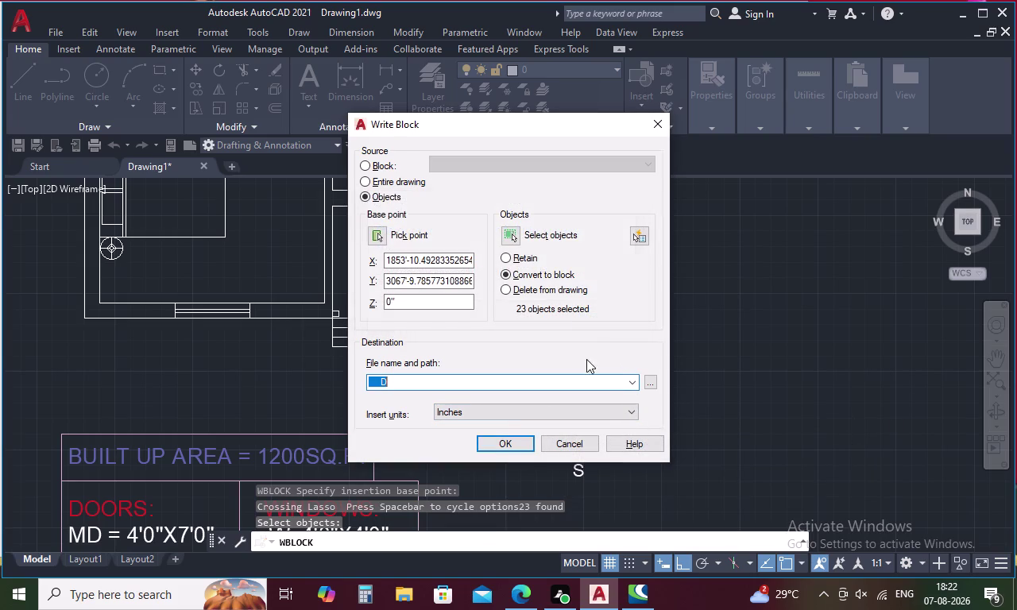
Open the Quick Select filter and close it without applying a selection.
click(523, 431)
click(572, 309)
click(645, 236)
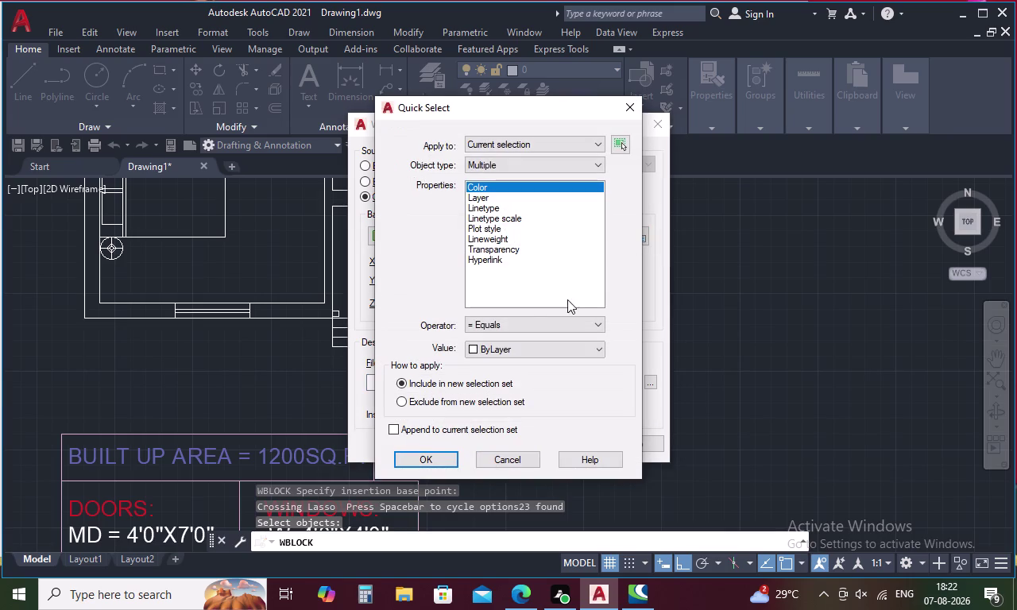
click(418, 465)
Dismiss the missing file name warning and cancel the Write Block export.
click(508, 435)
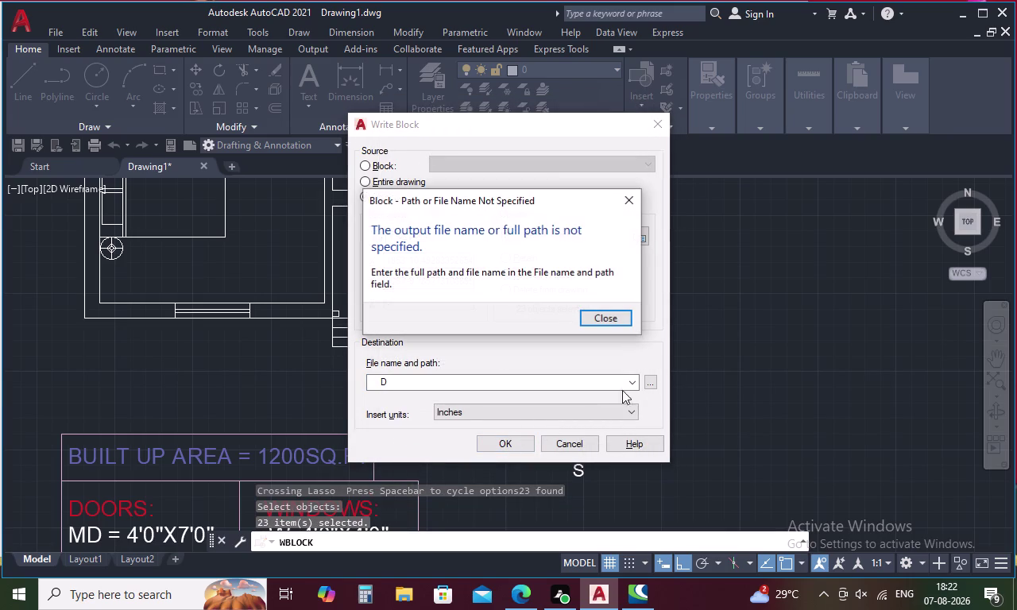
click(630, 200)
click(657, 118)
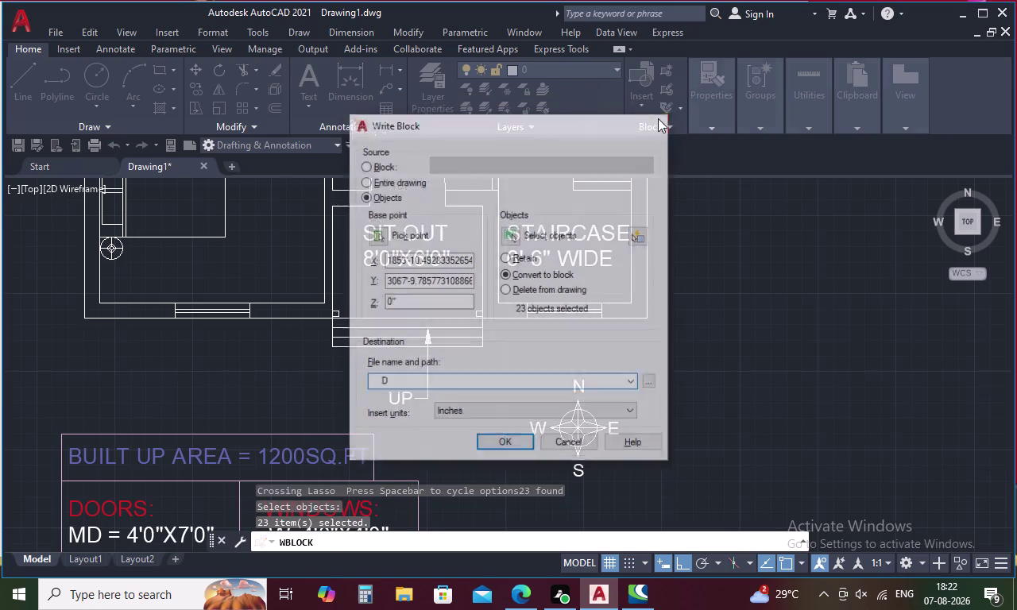
scroll(down, 3)
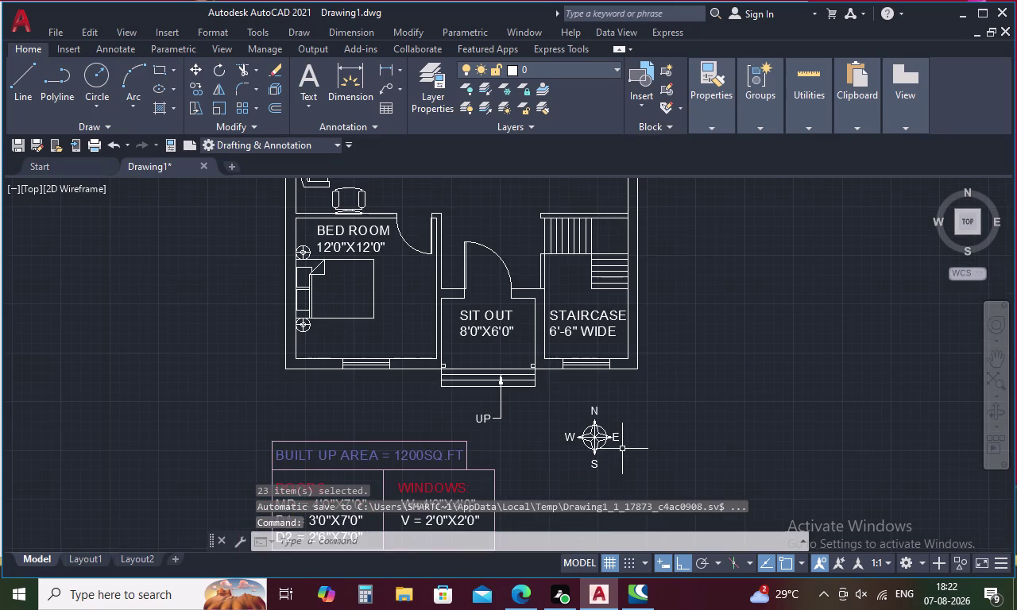
drag(626, 441, 647, 455)
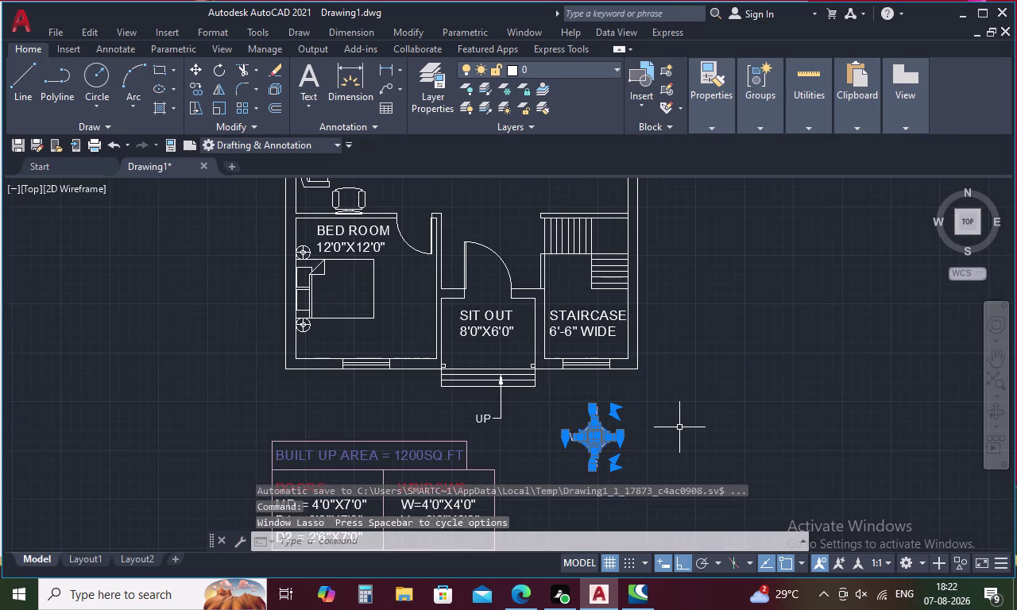
key(Escape)
scroll(down, 3)
middle_drag(701, 417, 626, 414)
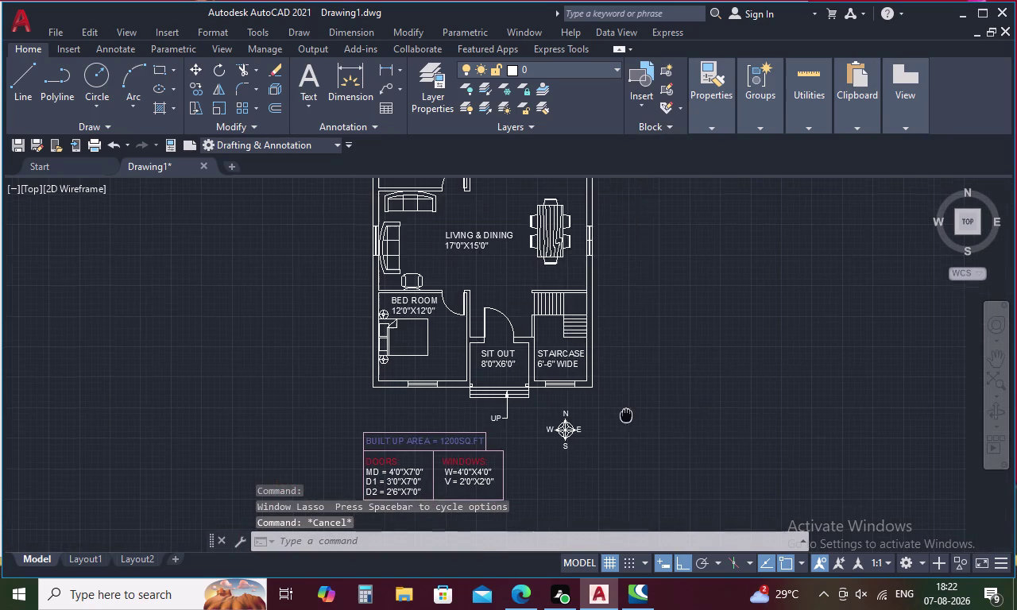
middle_drag(626, 413, 506, 434)
scroll(down, 3)
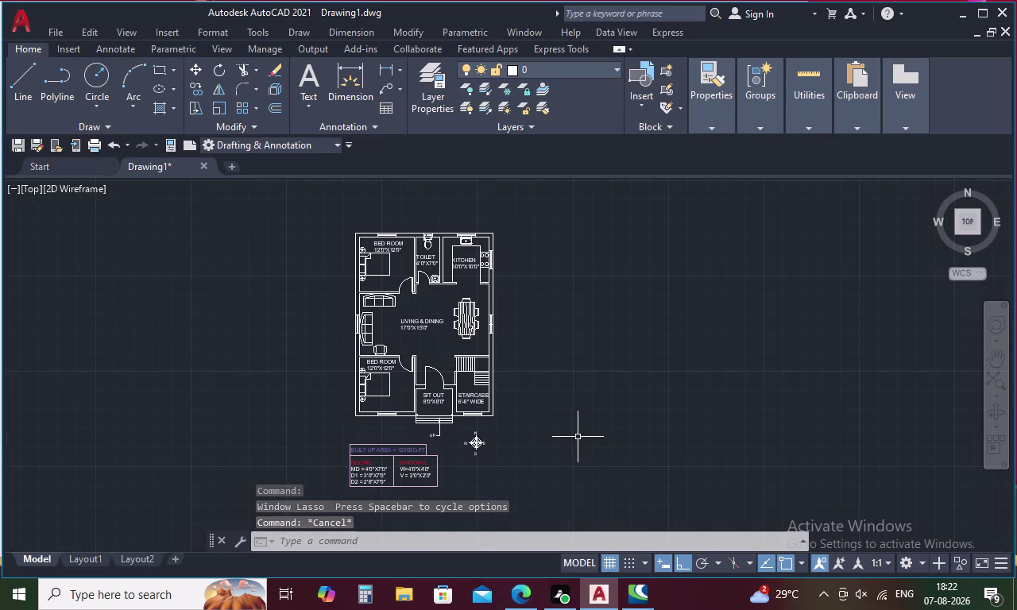
middle_drag(585, 431, 532, 432)
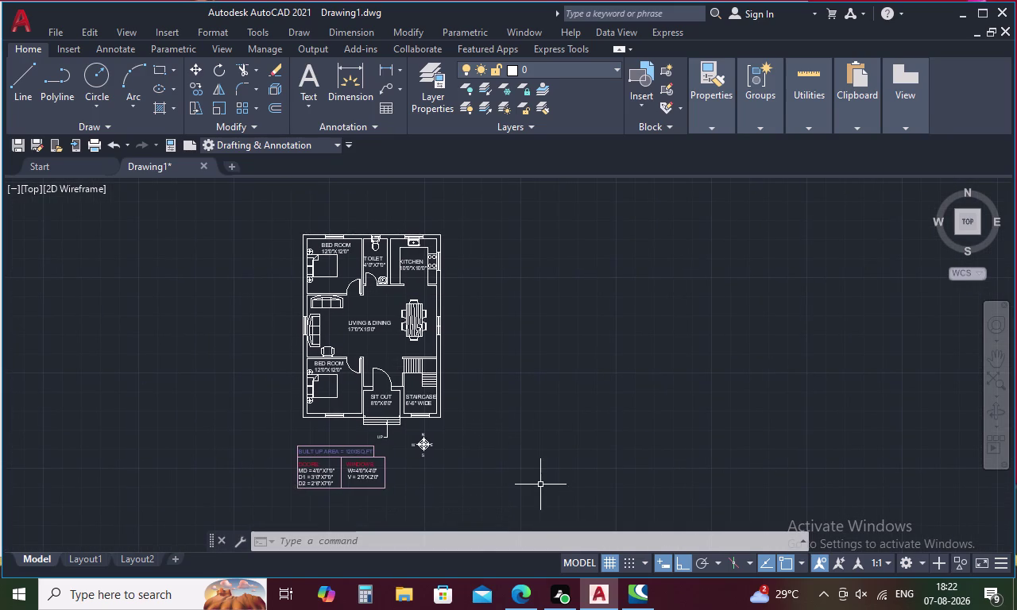
middle_drag(486, 456, 582, 520)
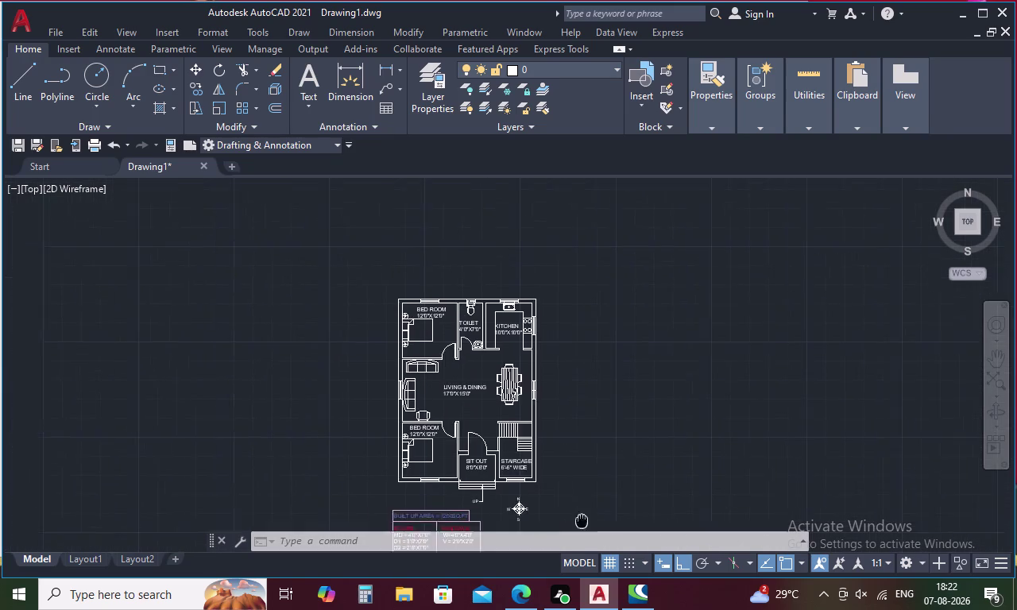
middle_drag(582, 519, 606, 487)
middle_drag(569, 424, 561, 422)
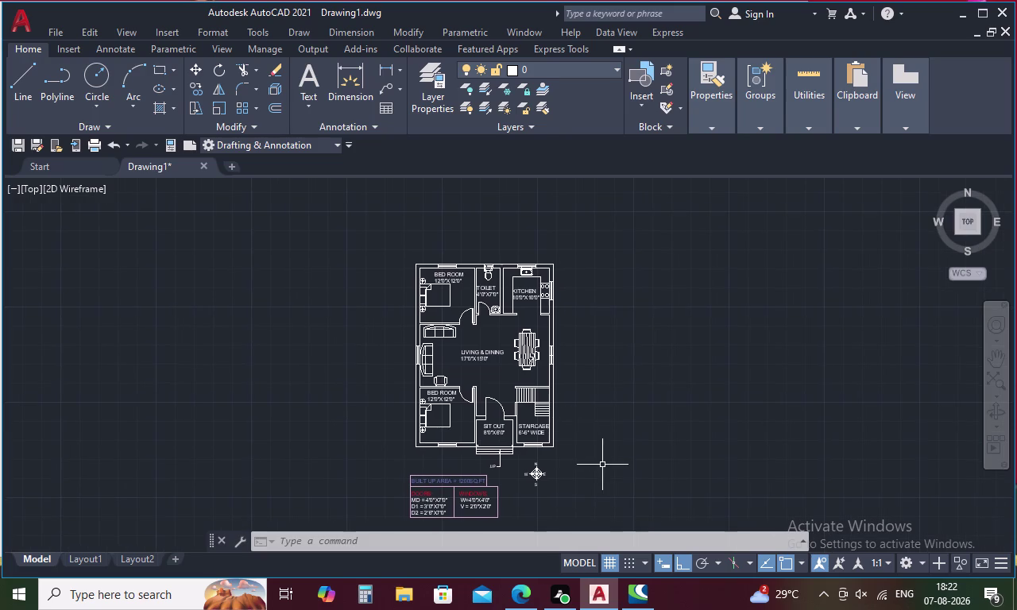
middle_drag(602, 467, 545, 398)
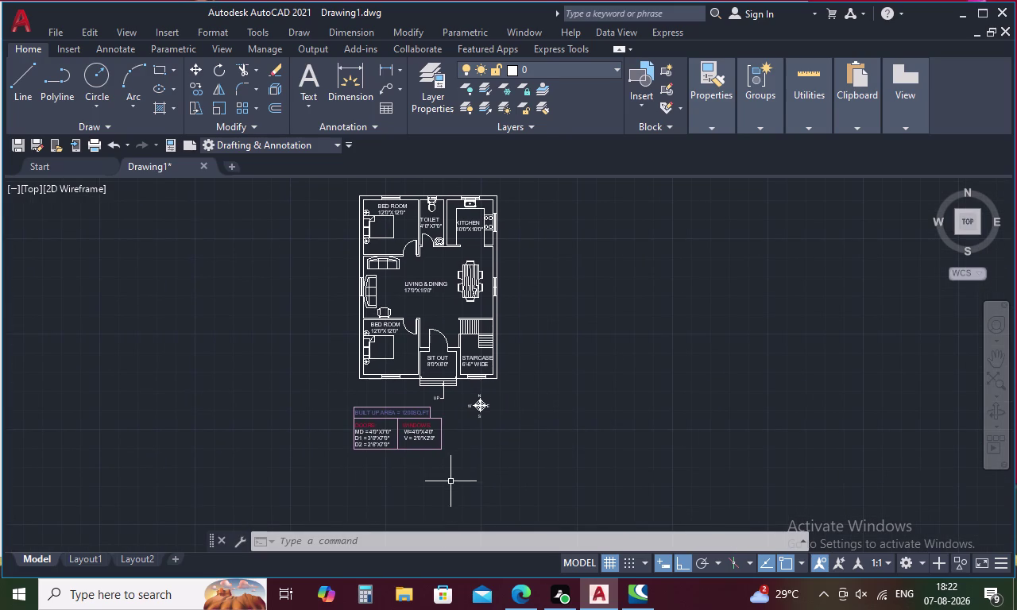
scroll(up, 3)
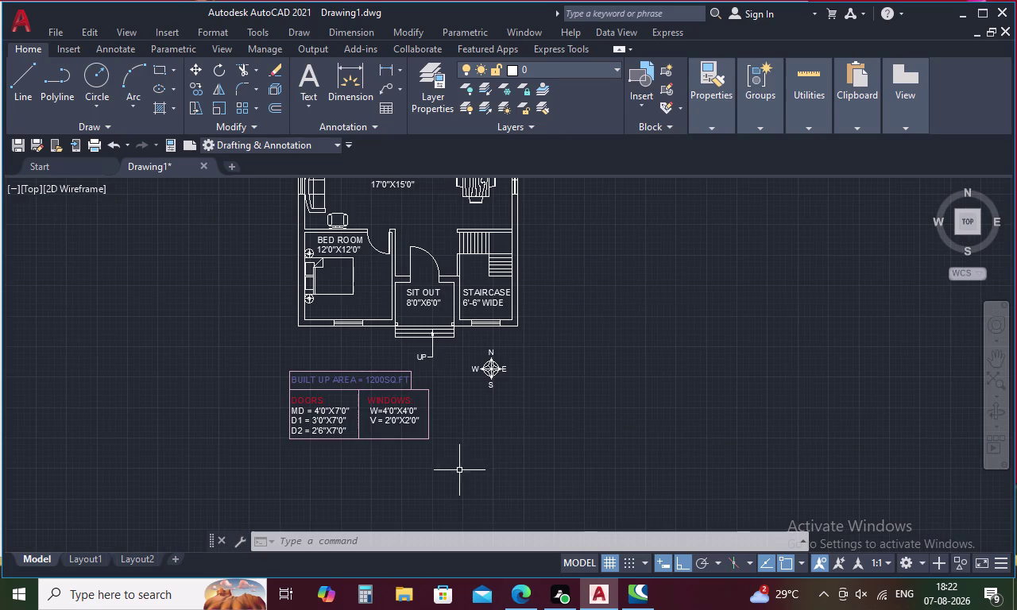
key(x)
text(L)
key(space)
text(V)
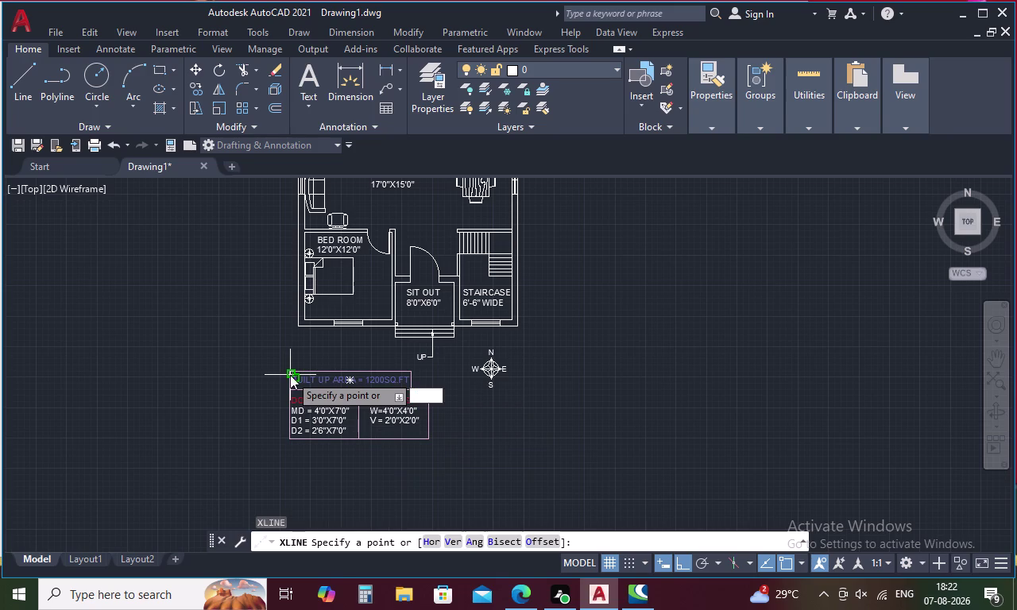
Place vertical construction lines through both ends of the front wall.
key(space)
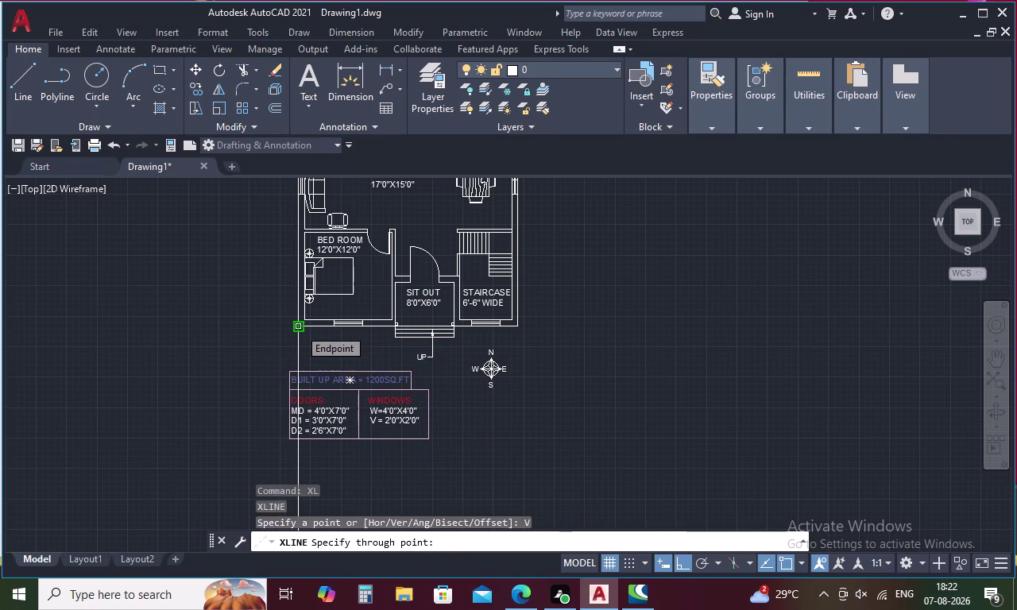
click(299, 328)
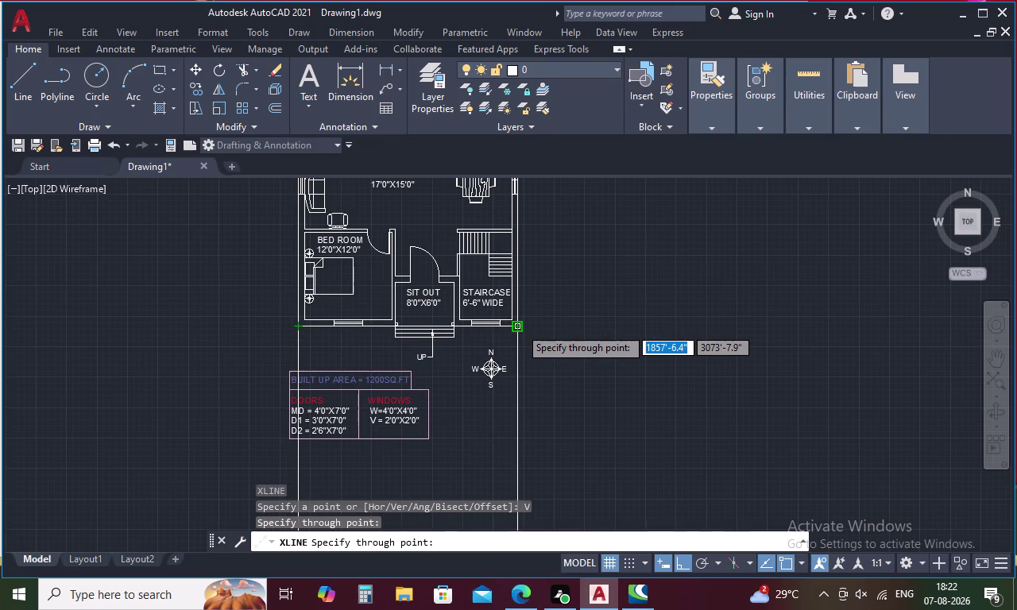
click(519, 327)
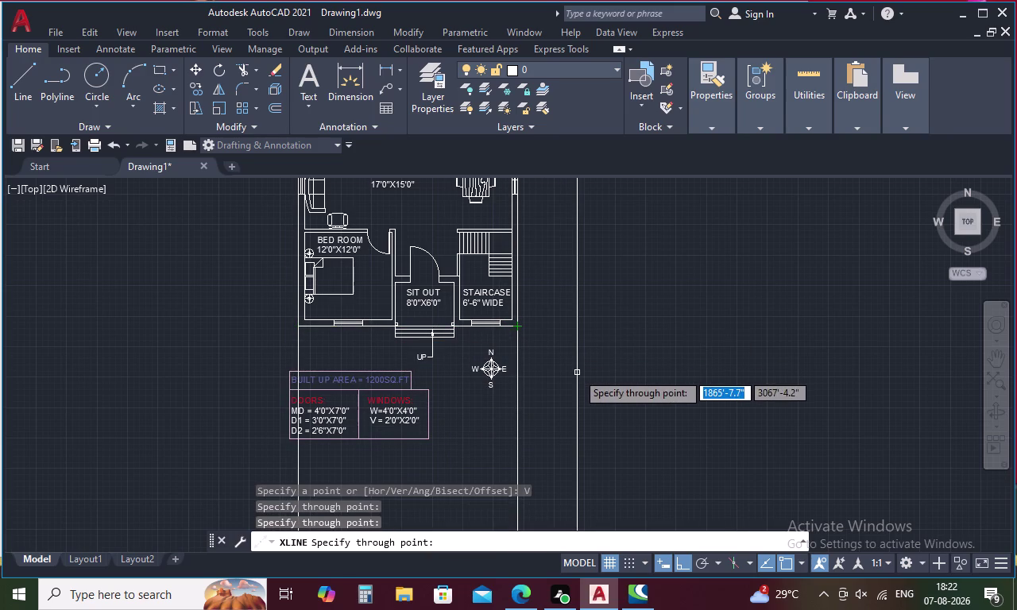
key(Escape)
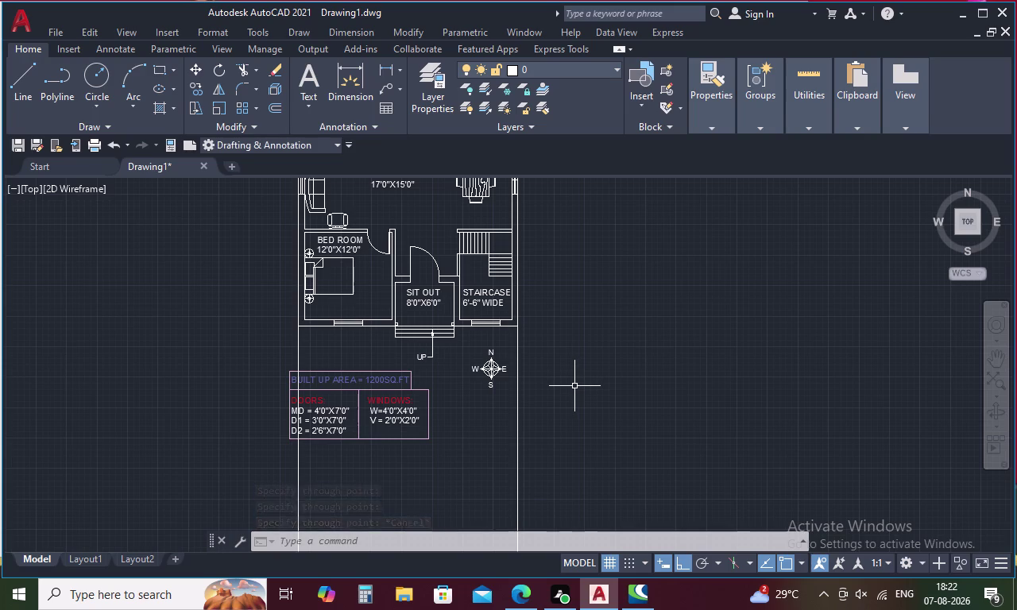
Place a horizontal construction line below the house as the bottom boundary.
key(v)
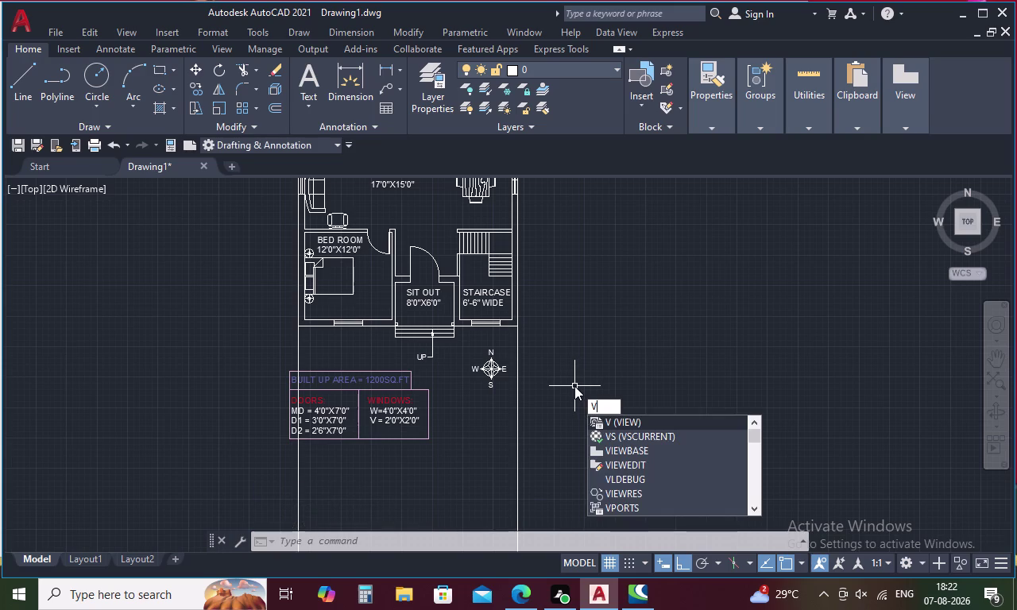
key(Escape)
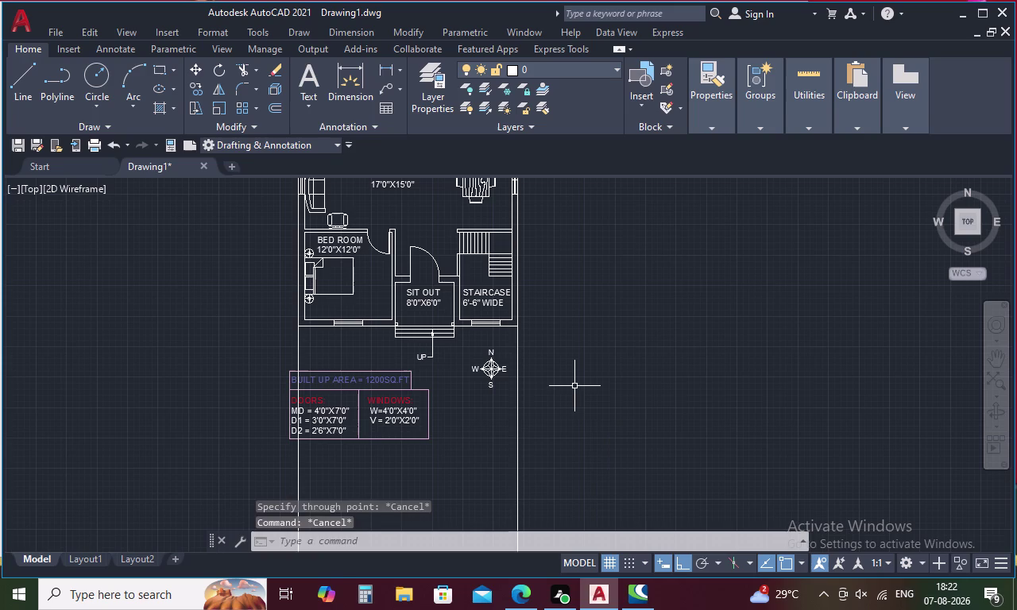
key(space)
text(H)
key(space)
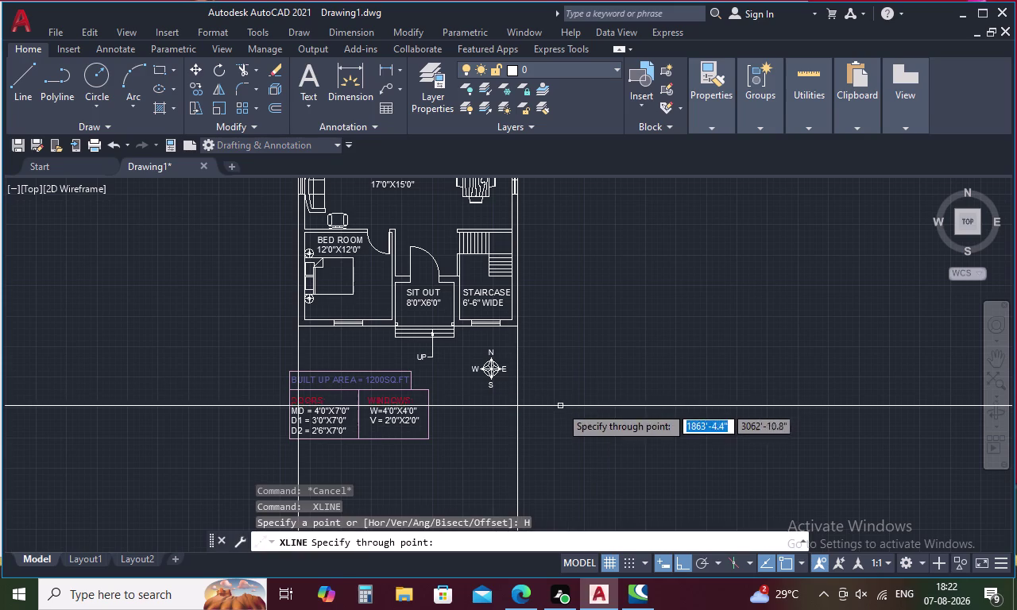
middle_drag(559, 410, 592, 297)
scroll(down, 3)
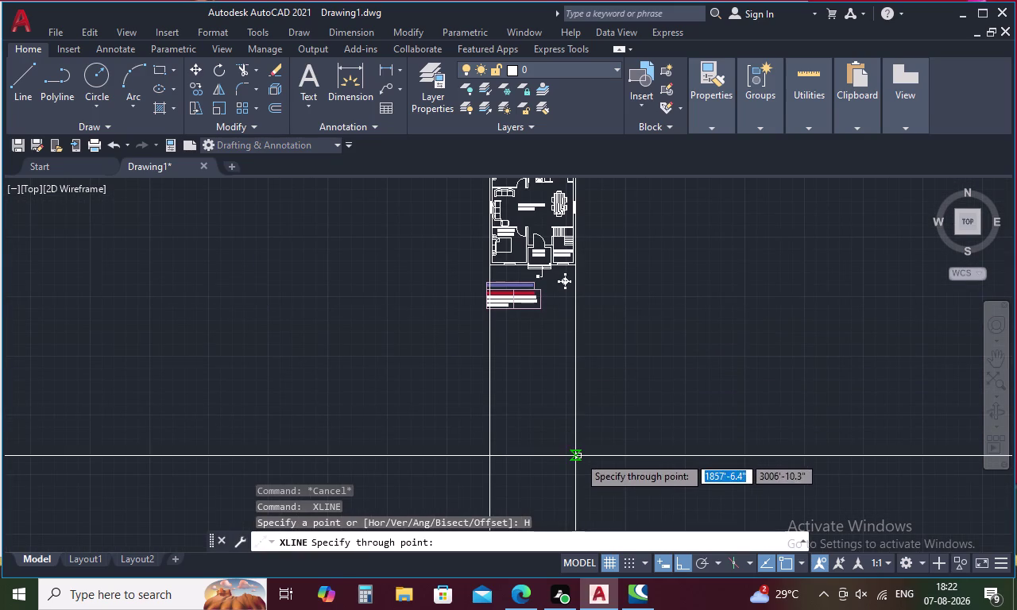
click(590, 403)
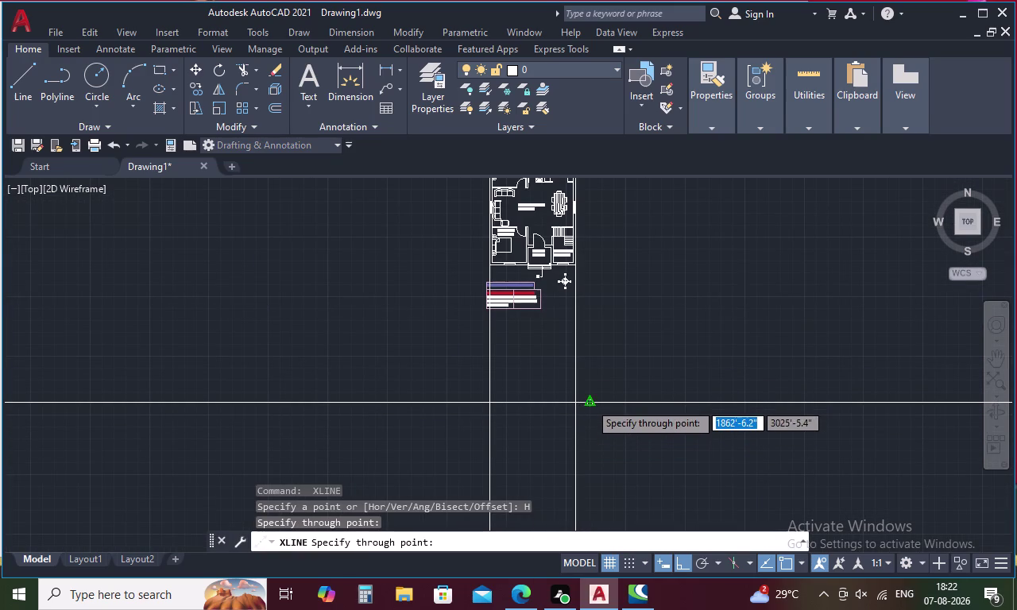
key(Escape)
Trim the construction lines' excess ends beyond the yard rectangle with a fence.
text(T)
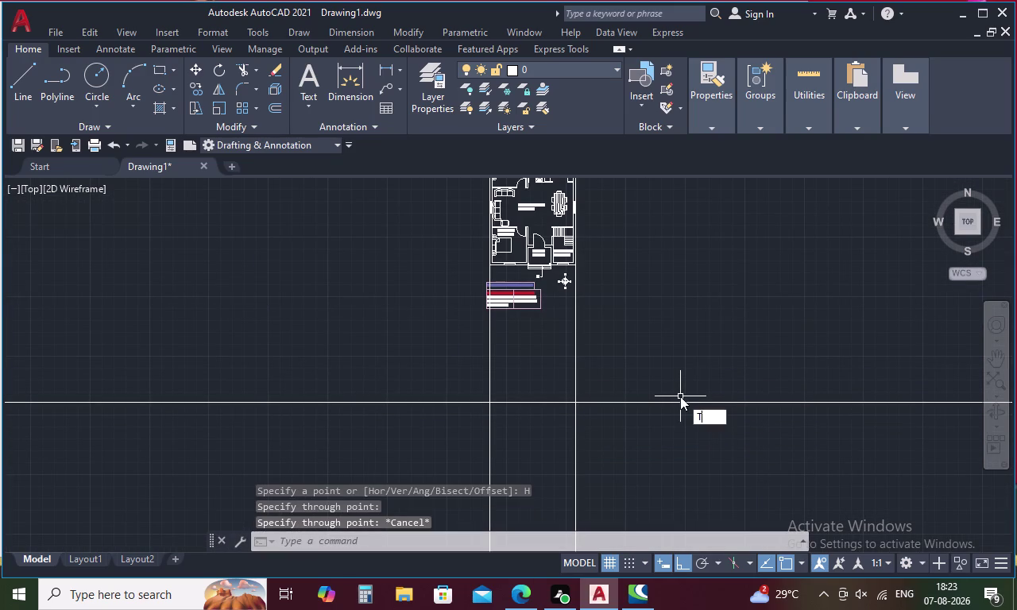
text(R)
key(space)
drag(412, 382, 708, 405)
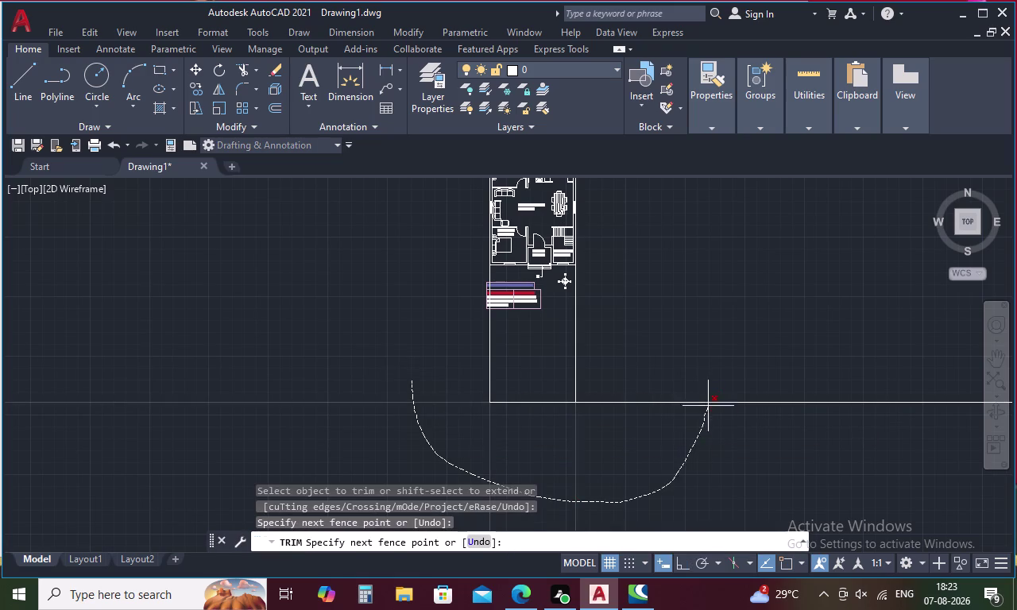
drag(708, 405, 712, 391)
key(Escape)
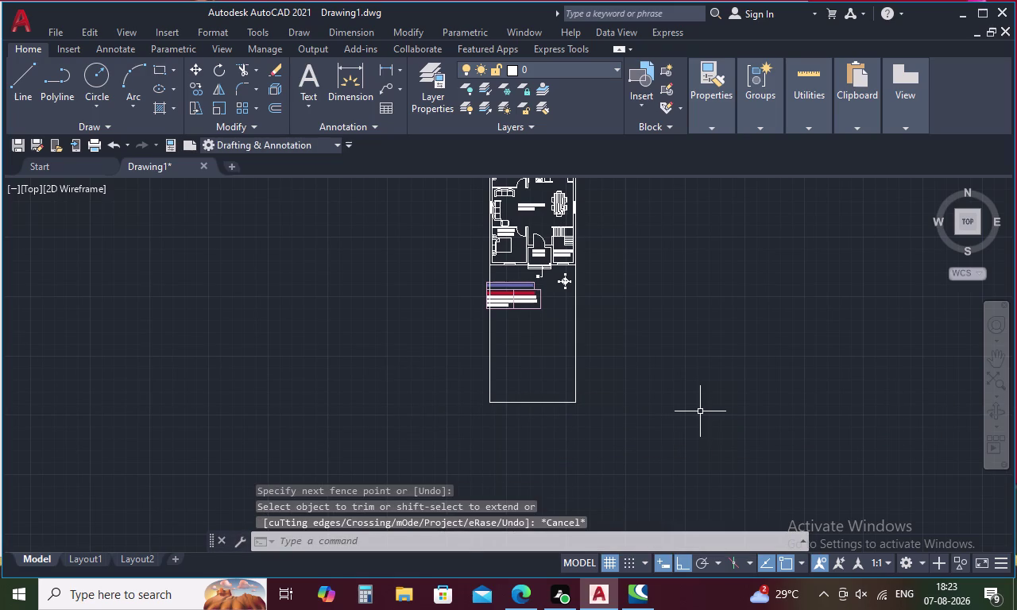
Offset the bottom boundary line 2' inward.
key(o)
key(space)
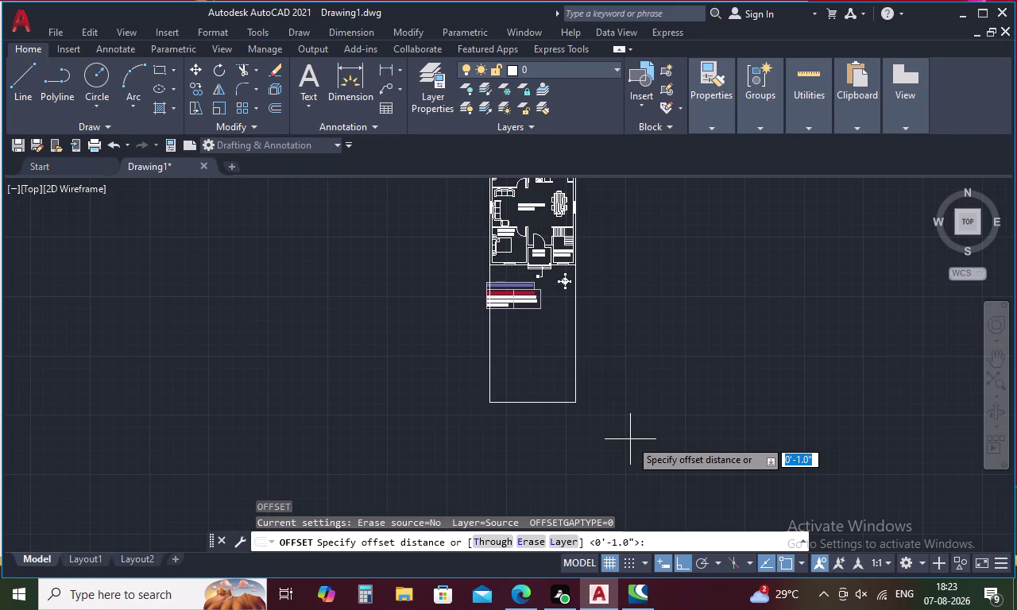
key(2)
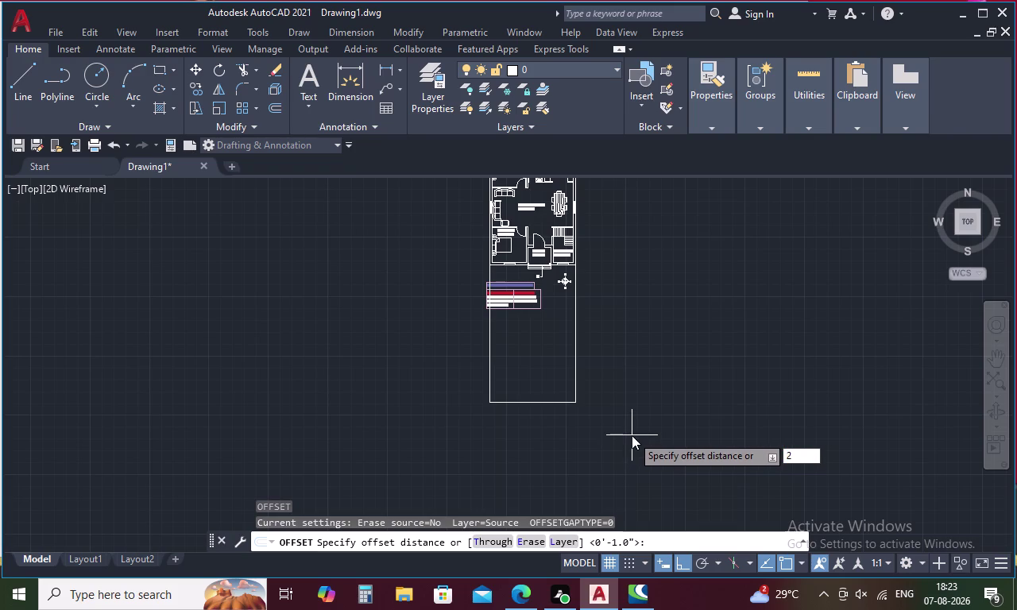
key(apostrophe)
key(space)
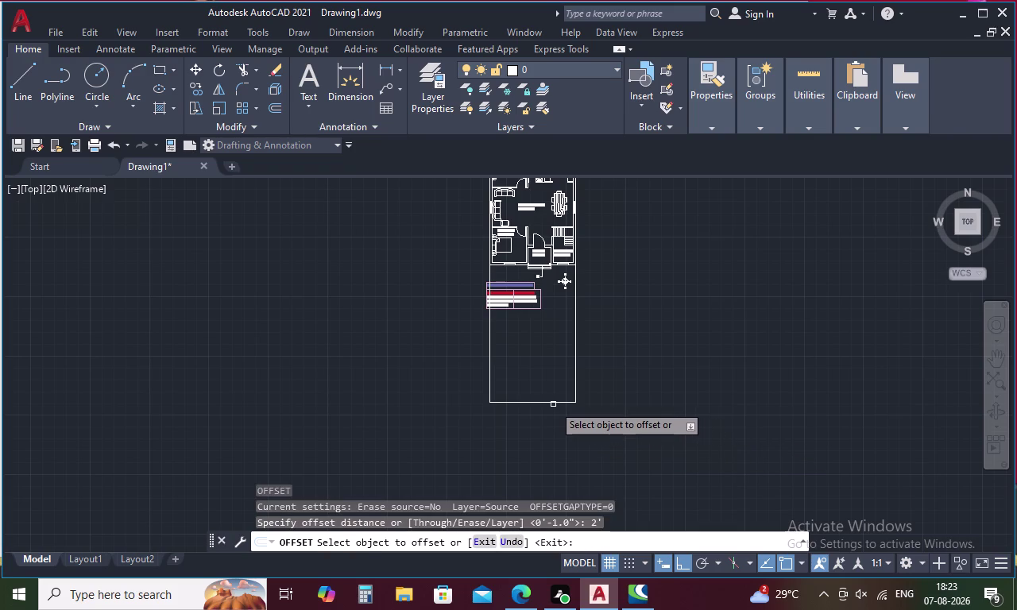
click(552, 402)
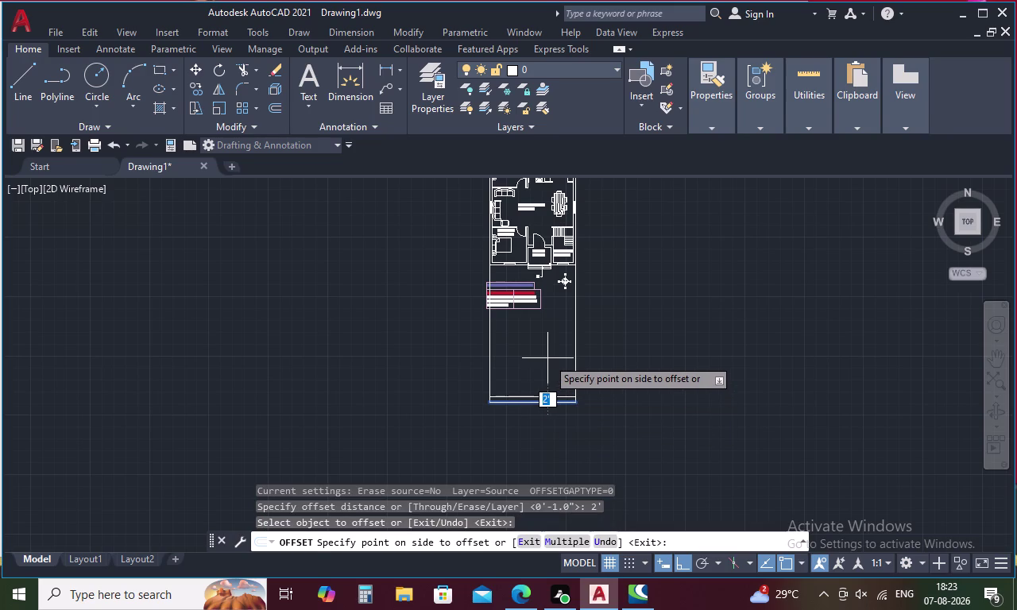
click(547, 358)
scroll(up, 3)
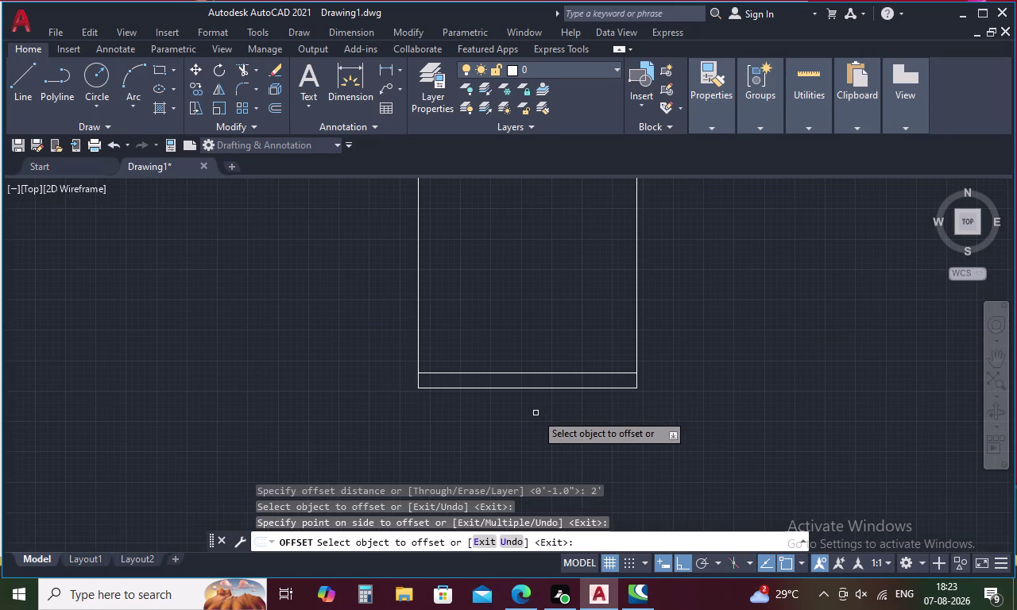
key(space)
Offset the front boundary line 1'6" to its inner side.
key(space)
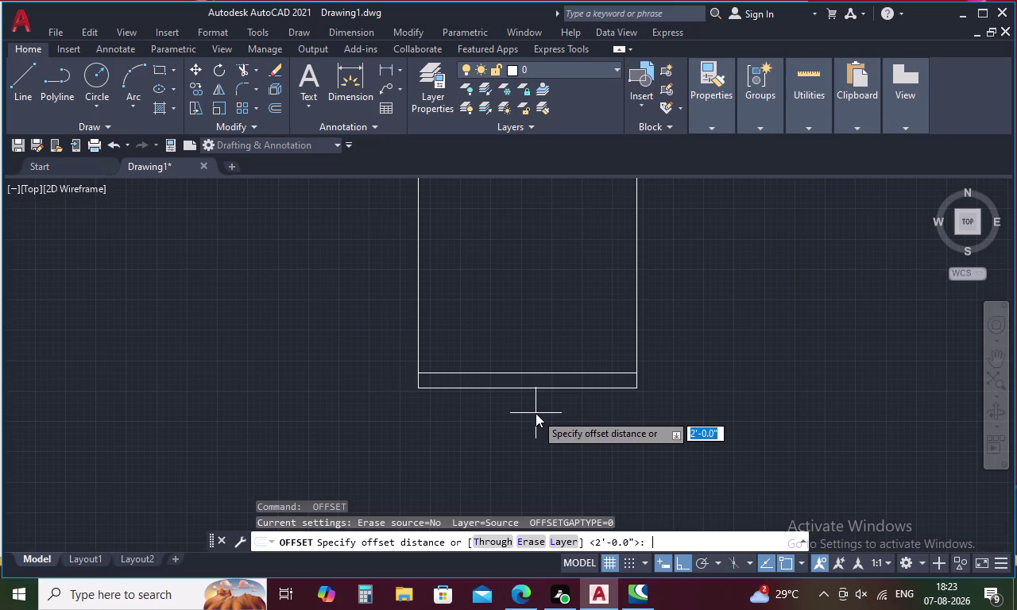
key(1)
key(apostrophe)
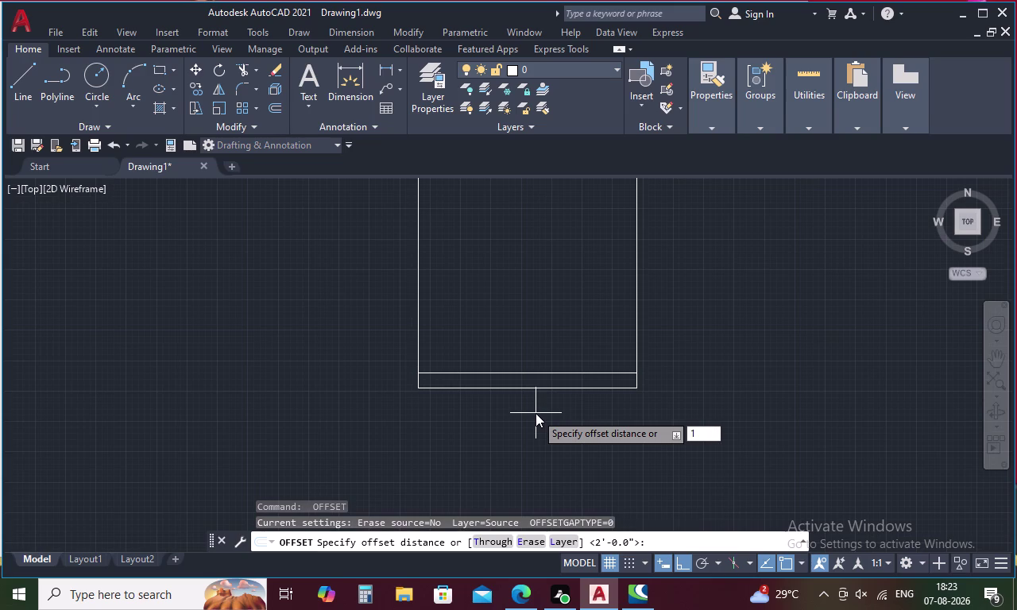
text(6")
key(space)
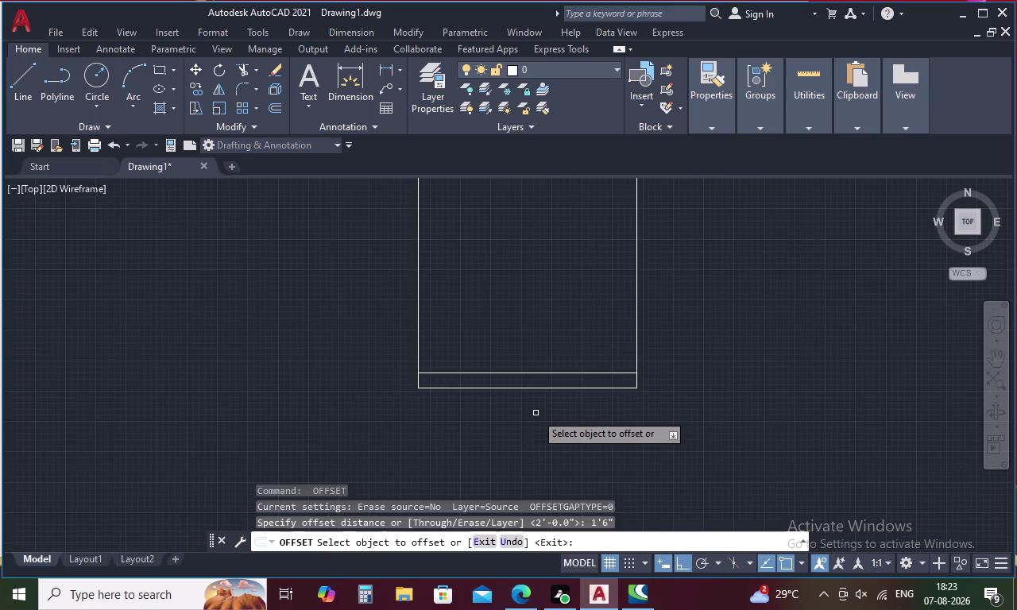
click(540, 387)
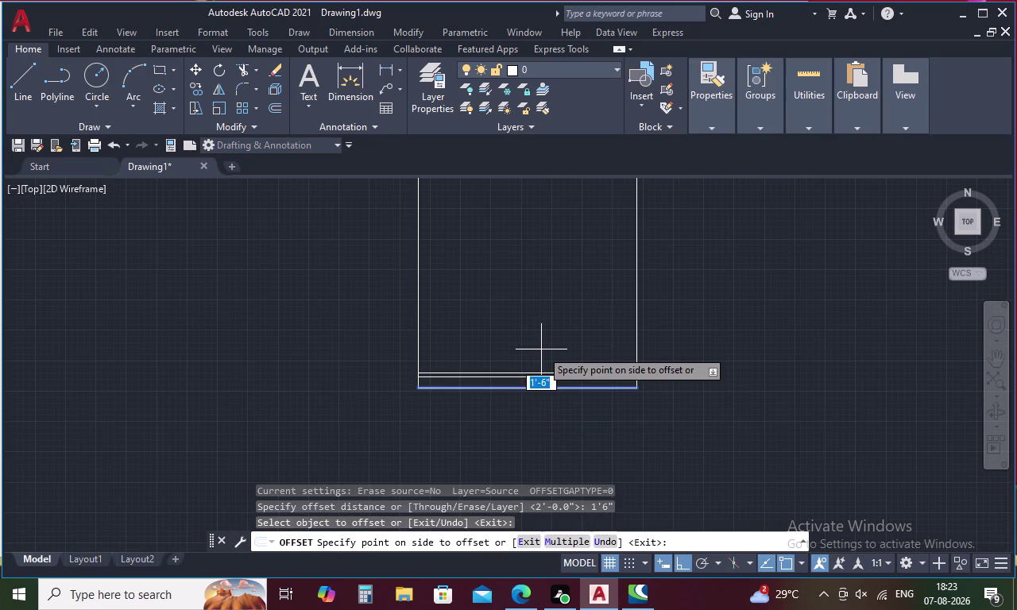
click(541, 349)
Pan to review the whole site and its front left corner.
scroll(down, 3)
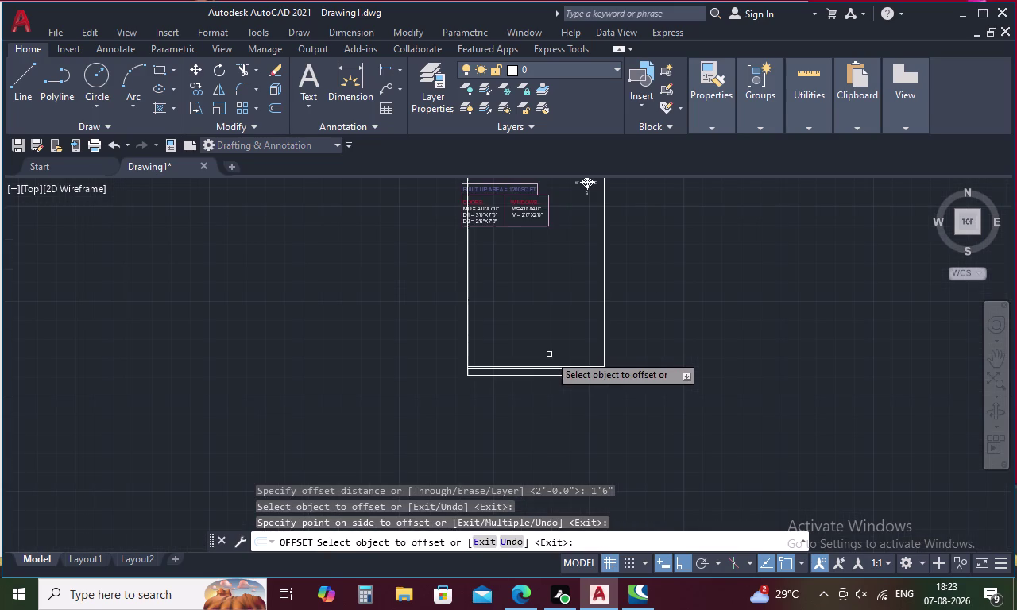
middle_drag(552, 338, 555, 393)
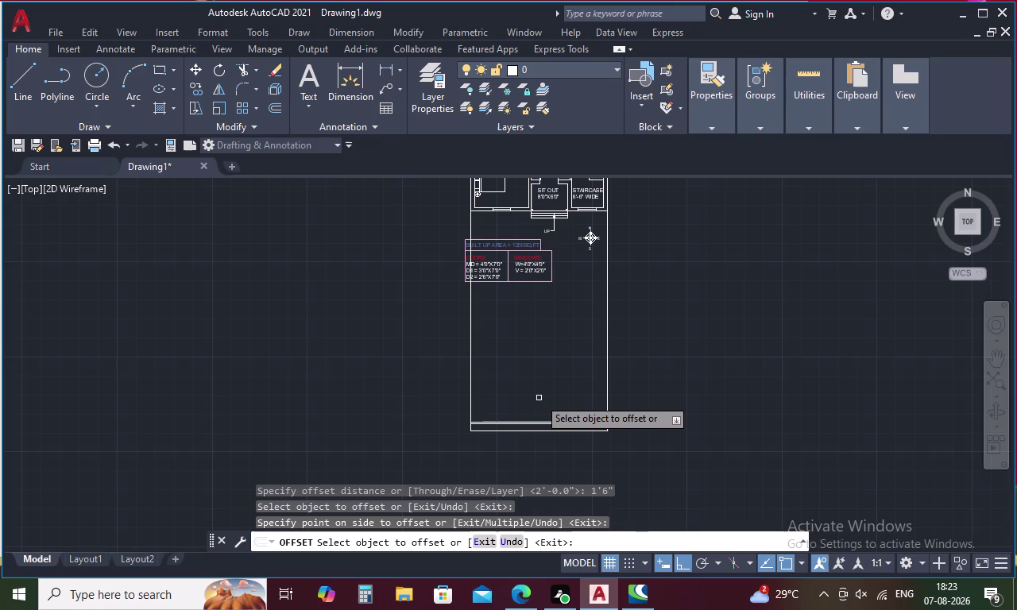
scroll(up, 3)
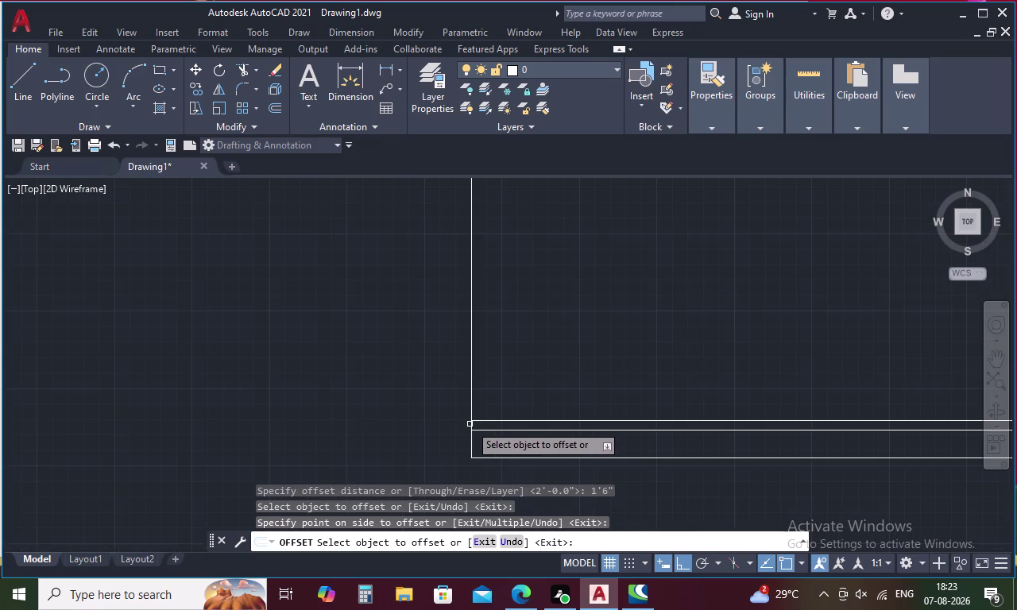
middle_drag(472, 424, 486, 367)
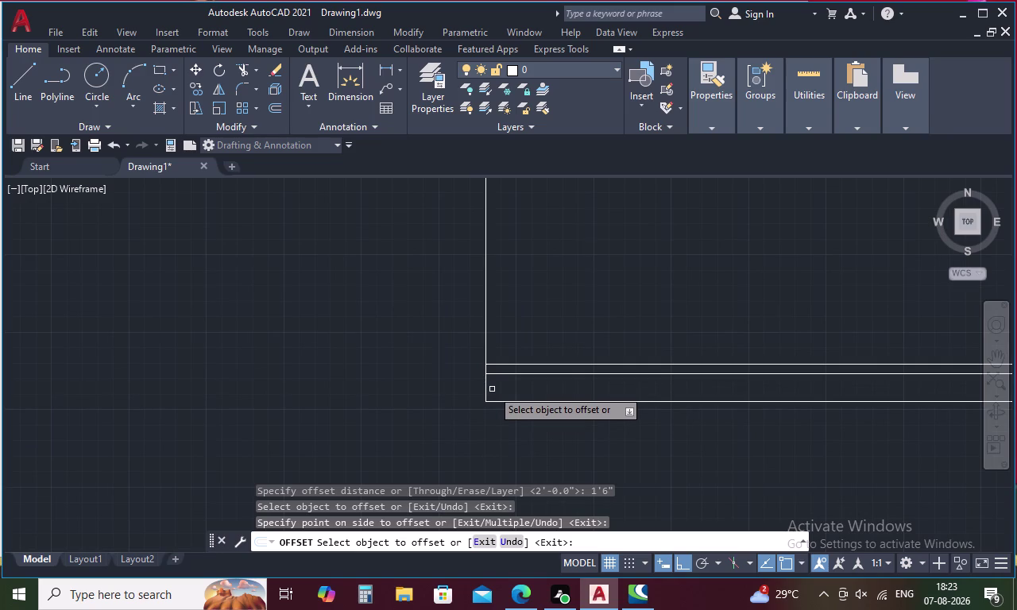
scroll(up, 3)
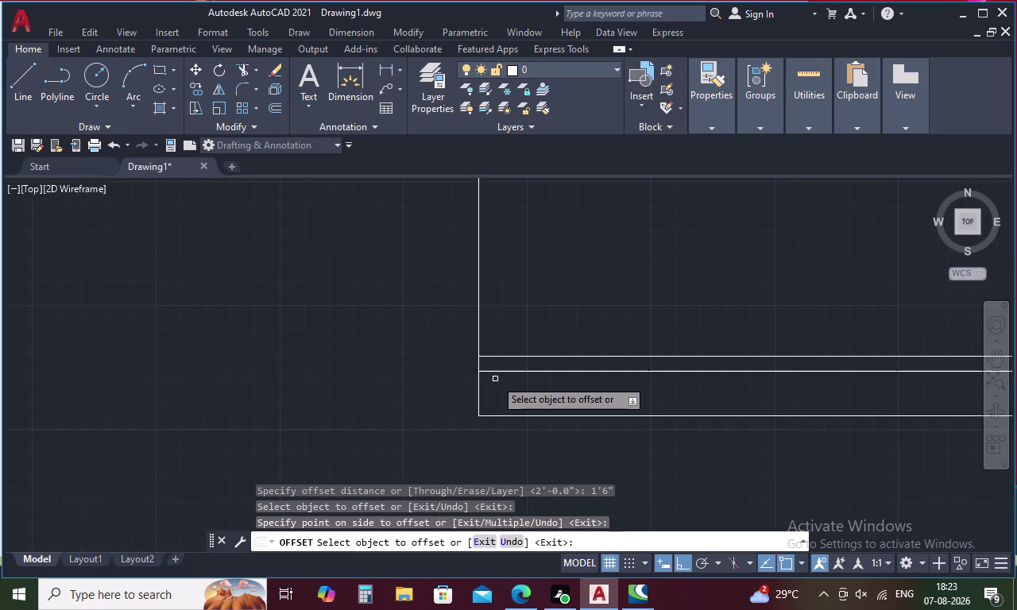
key(Escape)
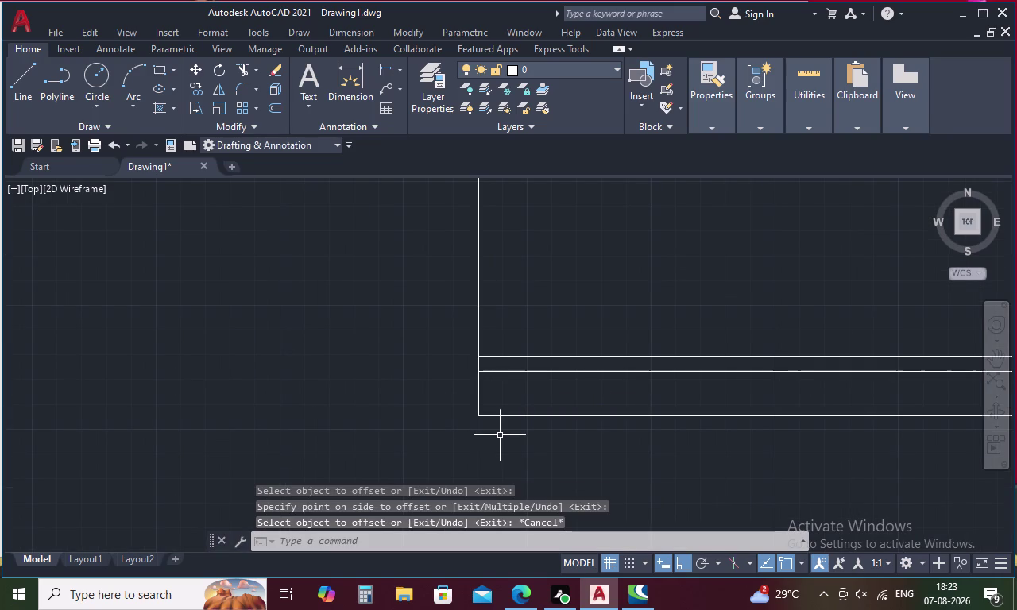
key(l)
key(space)
Draw a line from the middle line's left end, 4" left then 4" up.
click(481, 376)
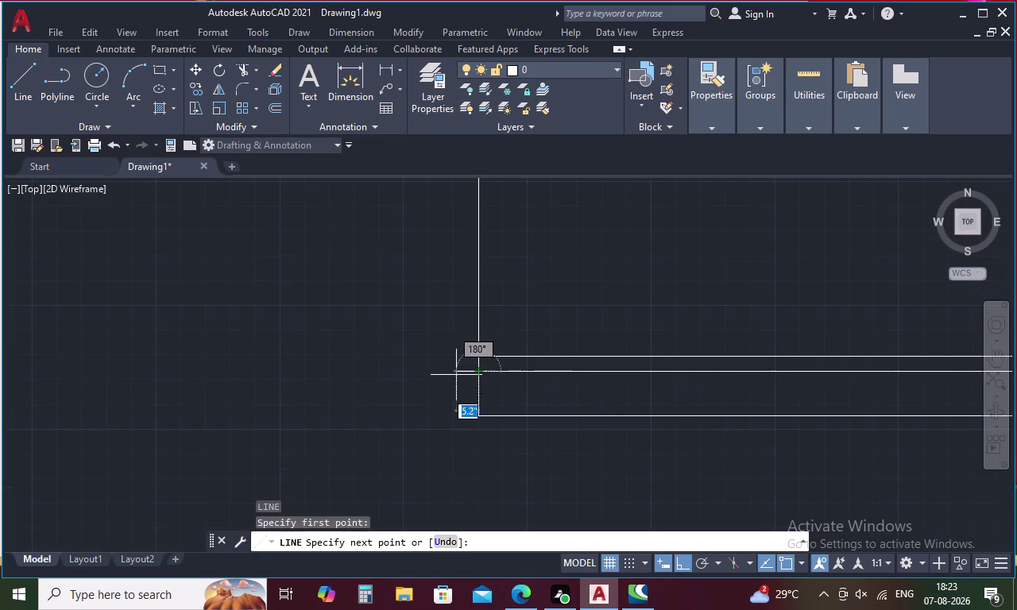
key(4)
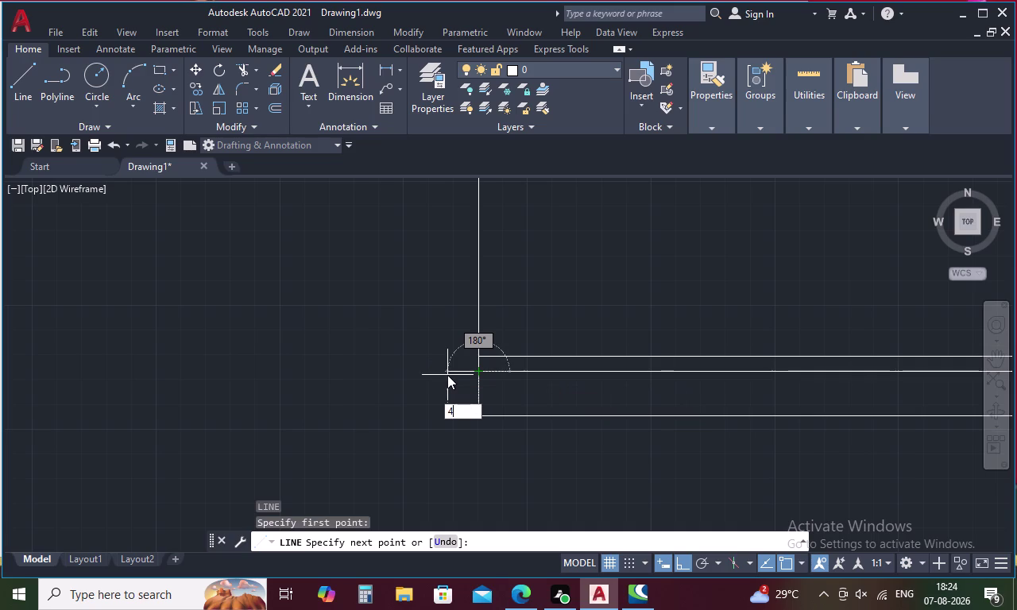
key(space)
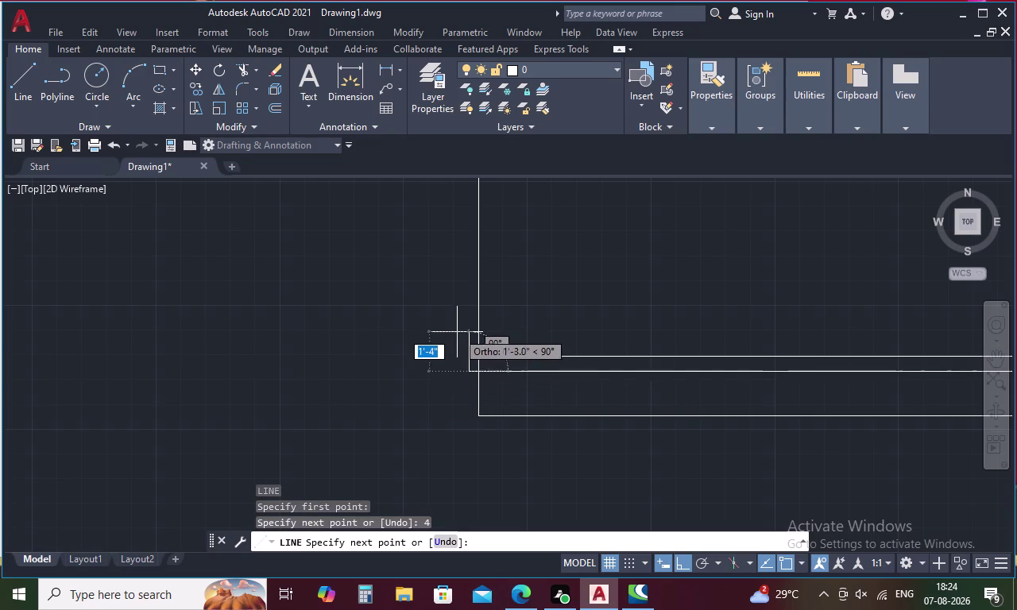
key(4)
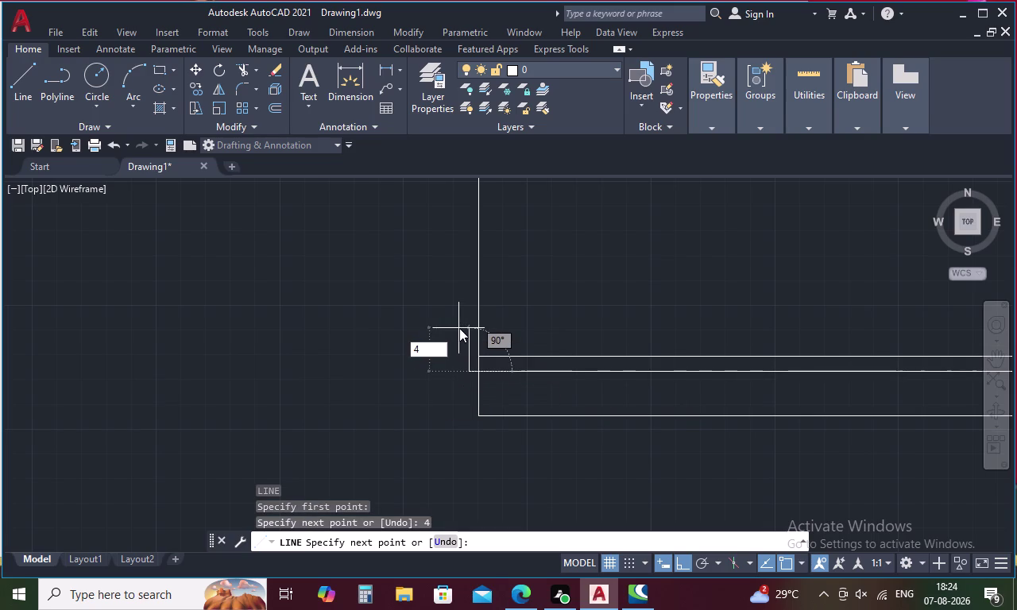
key(space)
scroll(up, 3)
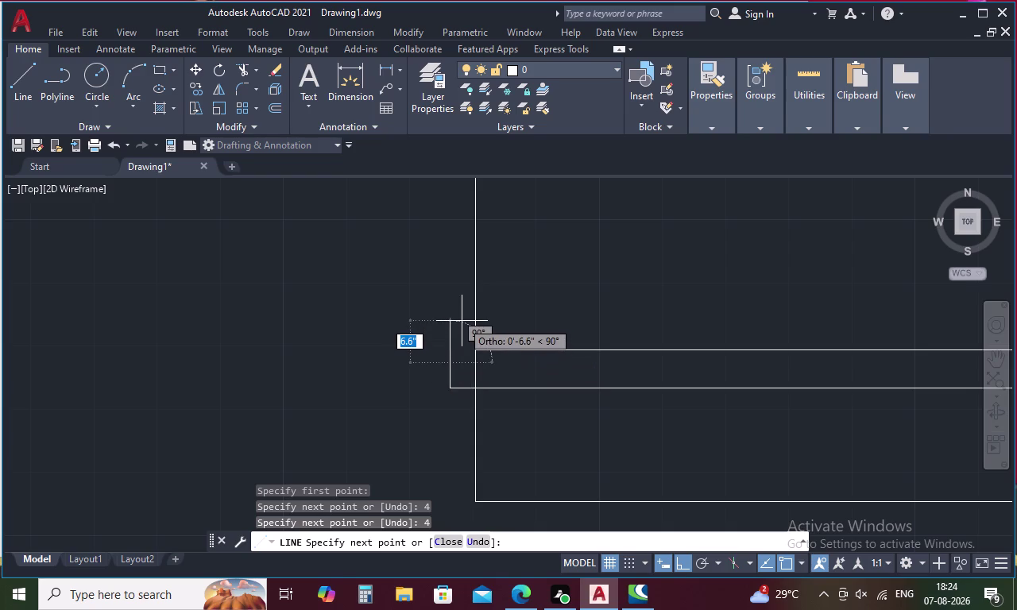
key(6)
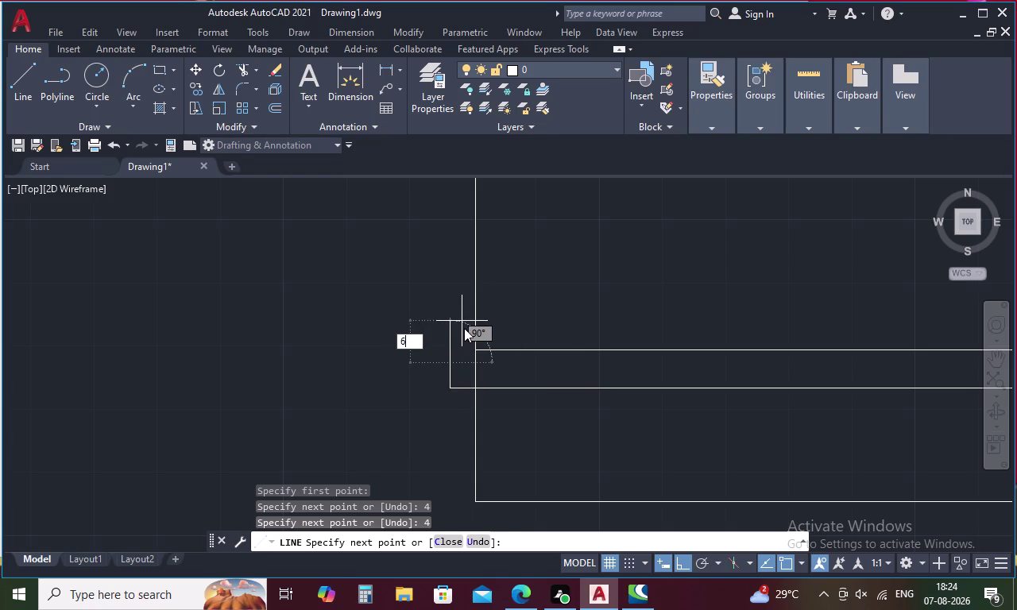
key(Escape)
Undo the 4" line and draw a 6" left, 6" up outline back to the front line.
key(Escape)
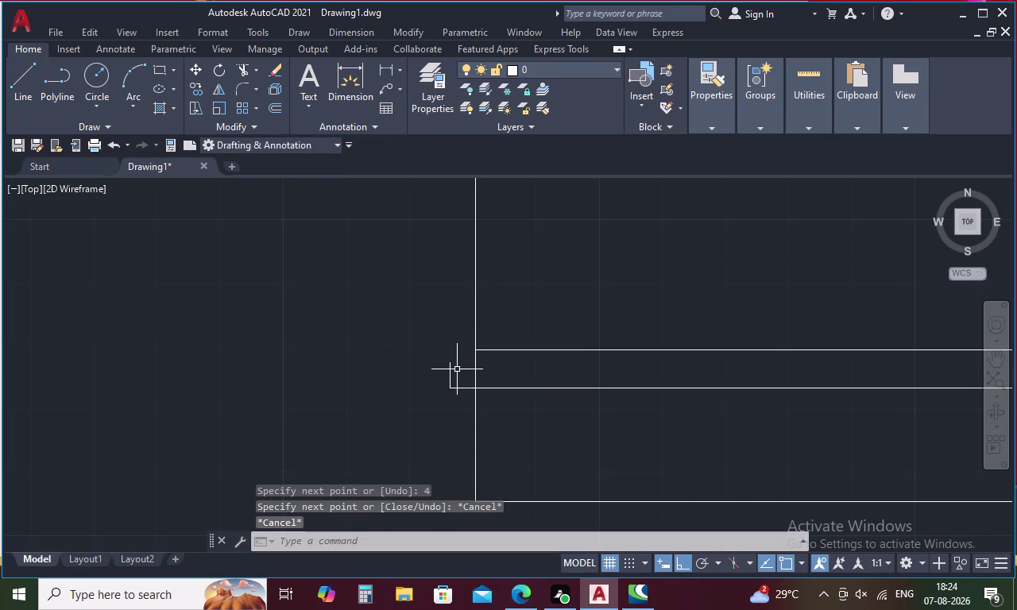
key(ctrl+z)
text(L)
key(space)
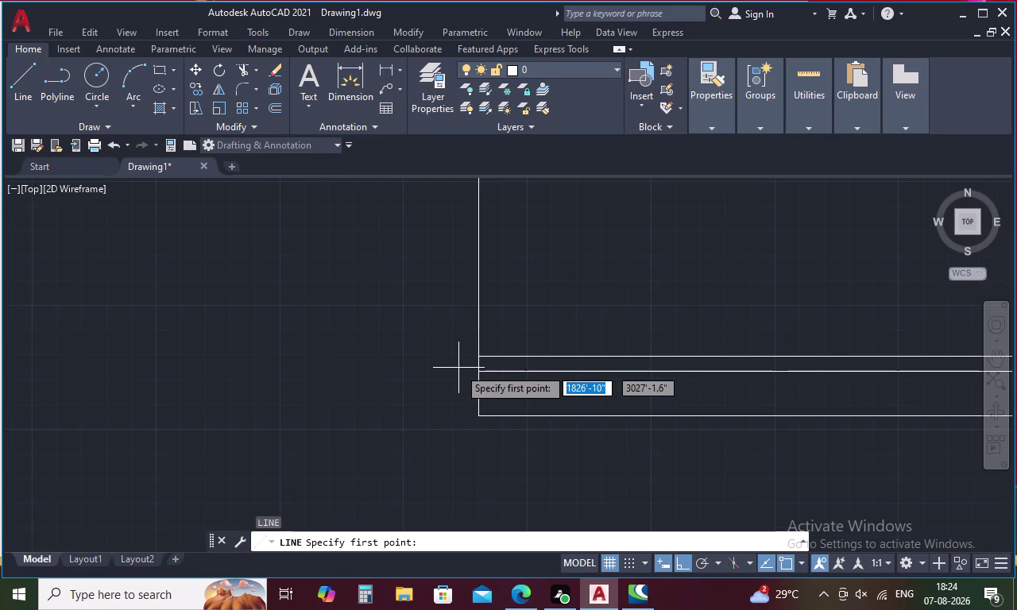
click(485, 370)
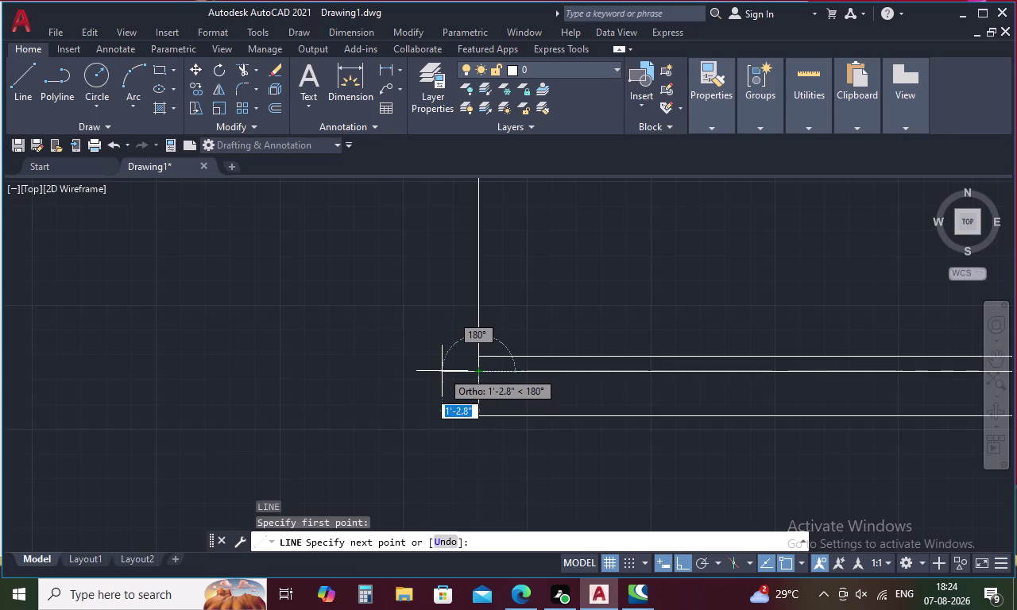
text(6)
key(space)
text(6)
key(space)
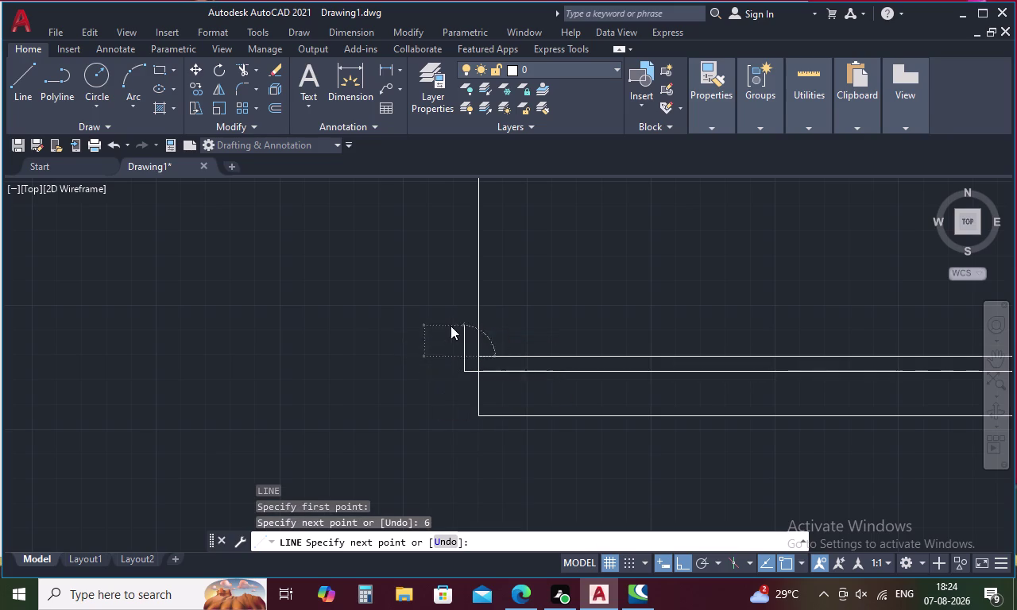
scroll(up, 3)
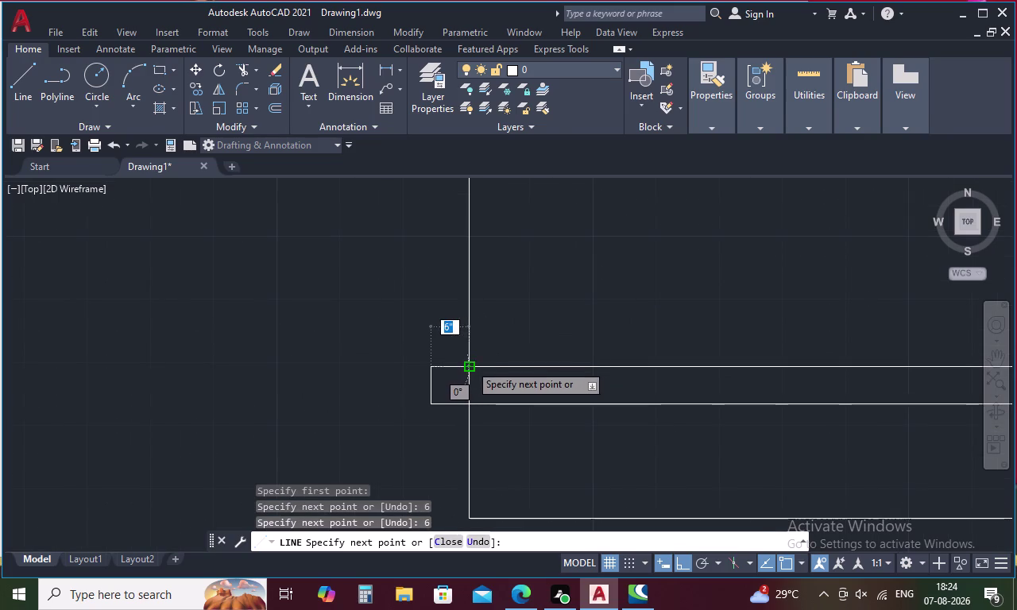
click(470, 364)
key(Escape)
Select the small box outline at the left end of the front lines.
scroll(down, 3)
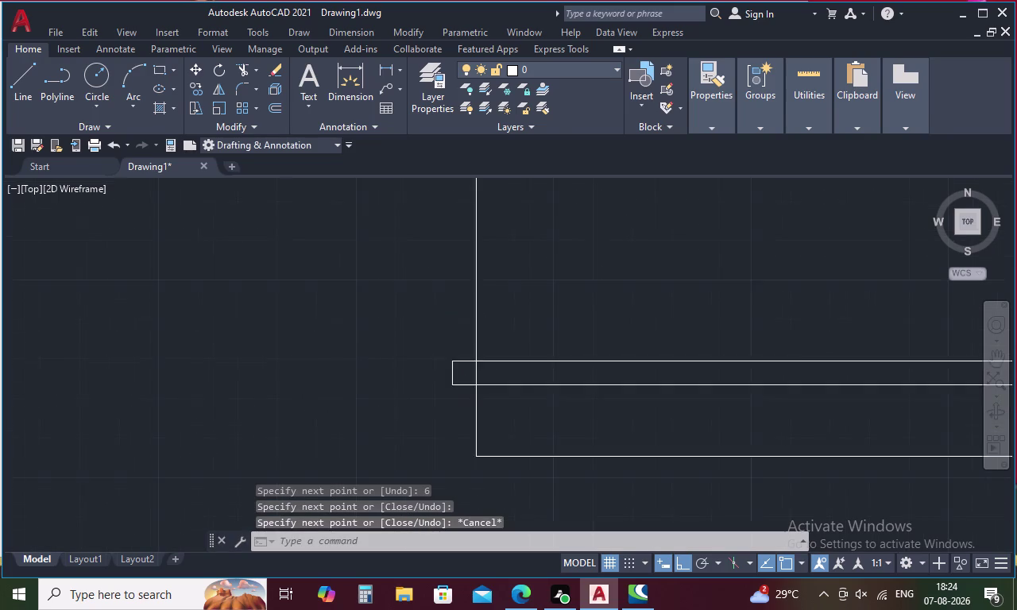
middle_drag(540, 353, 416, 353)
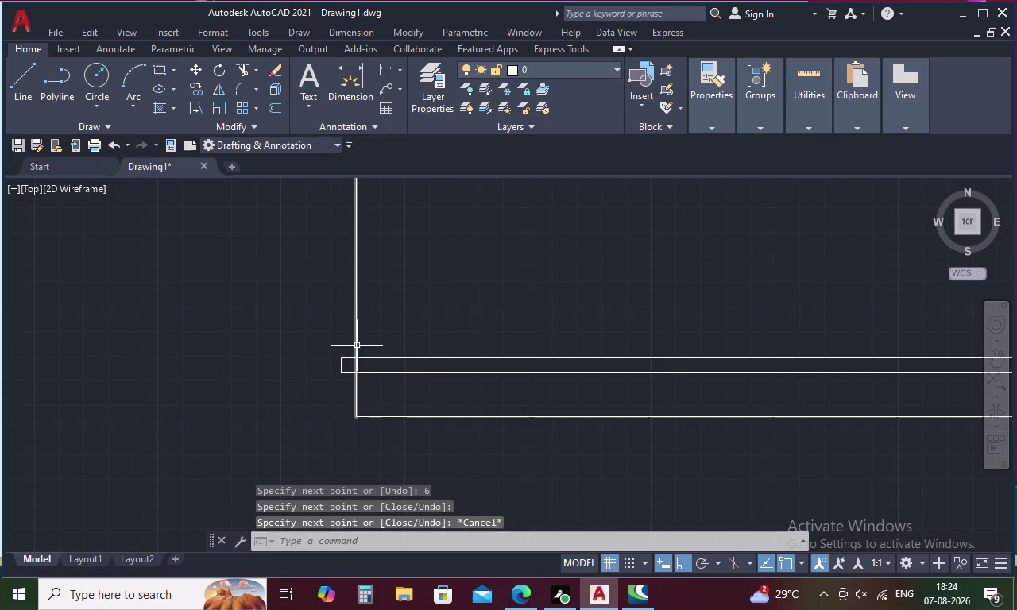
drag(350, 351, 329, 402)
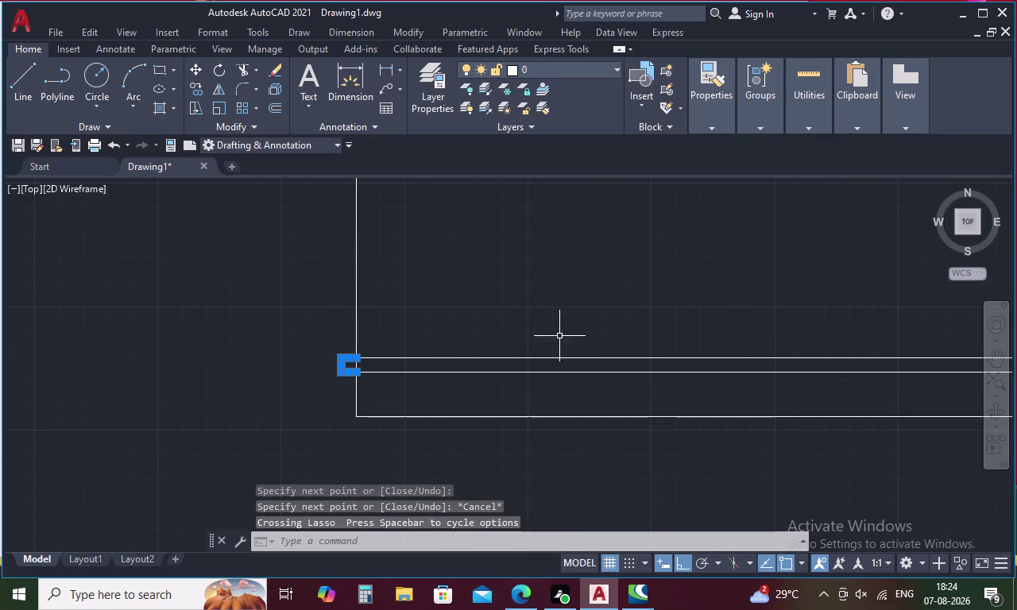
Mirror the box outline about a vertical axis through the front line's midpoint, keeping the original.
right_click(565, 325)
key(Escape)
text(M)
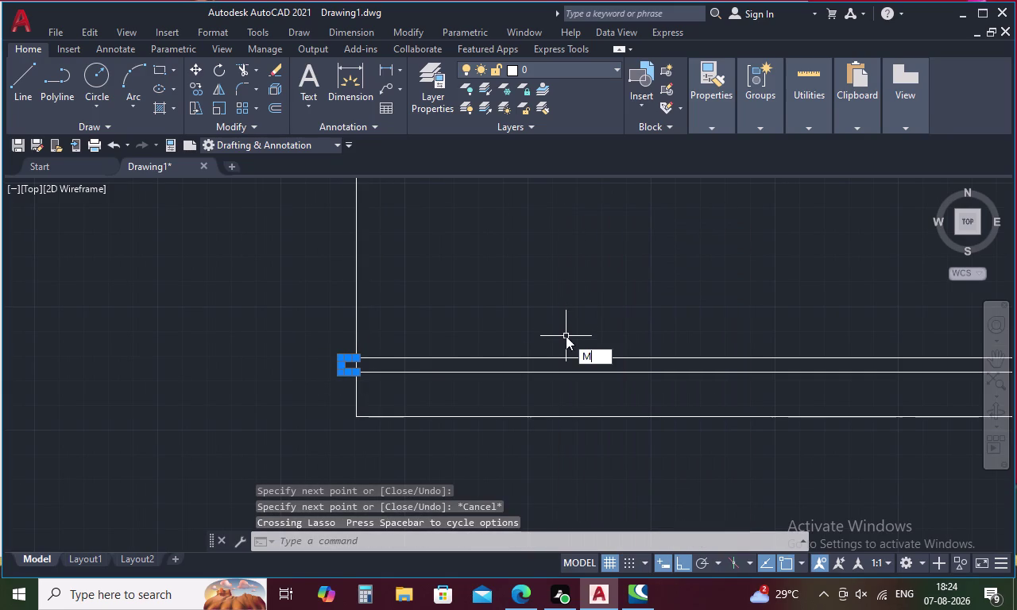
text(I)
key(space)
scroll(down, 3)
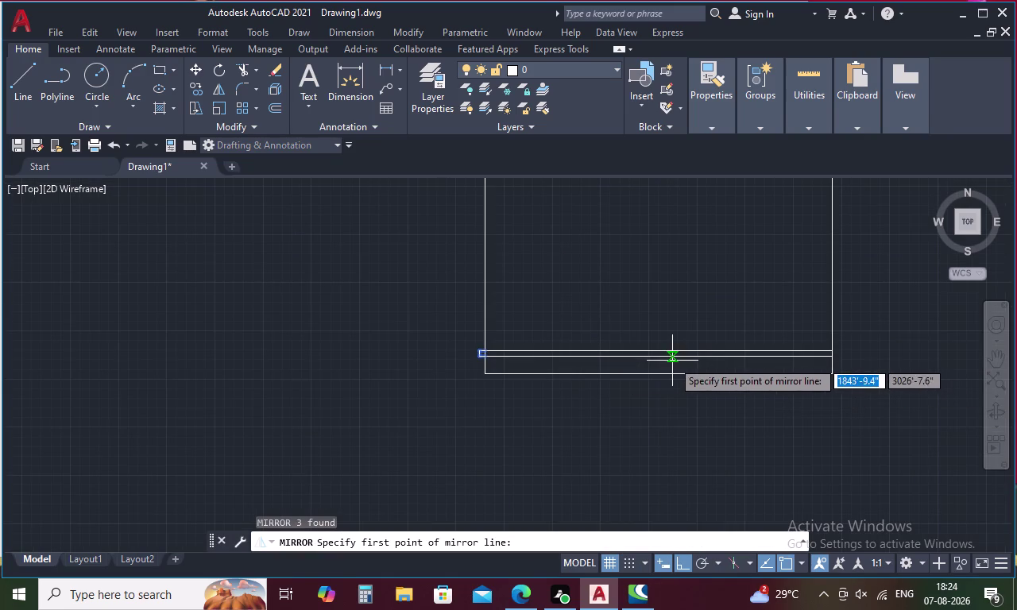
click(663, 358)
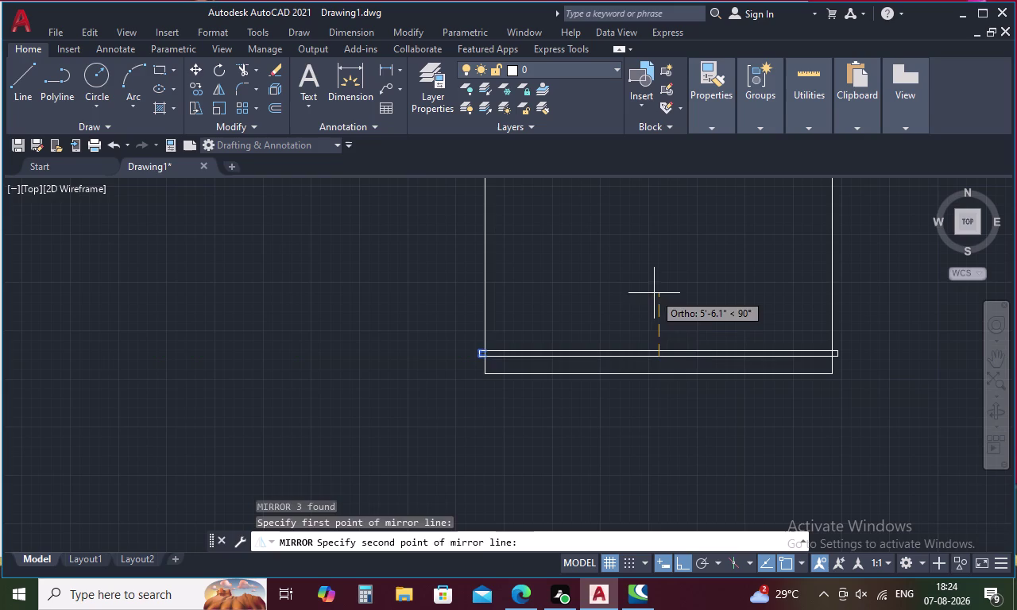
click(654, 293)
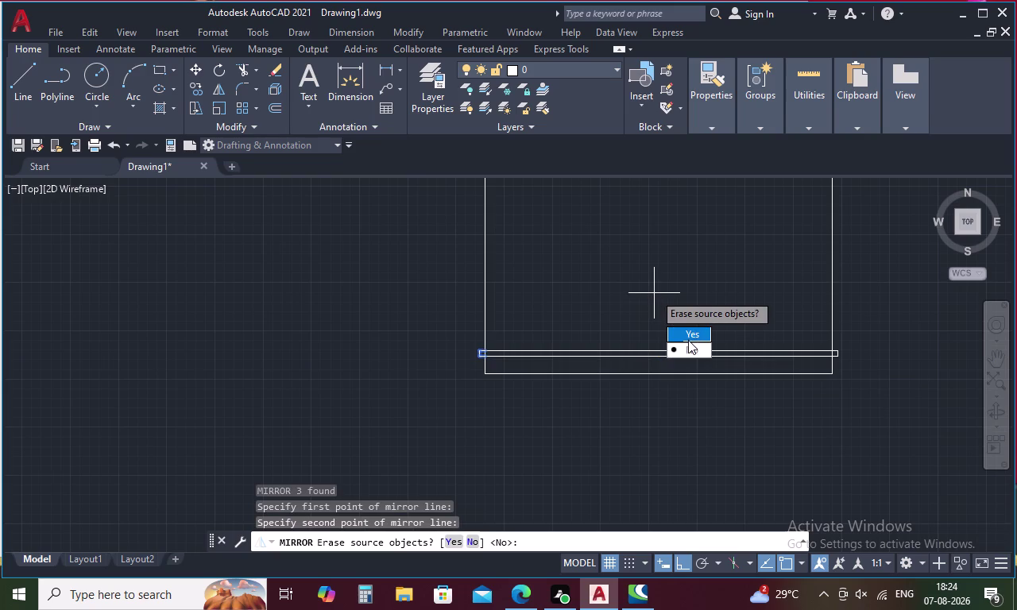
drag(688, 348, 653, 293)
scroll(down, 3)
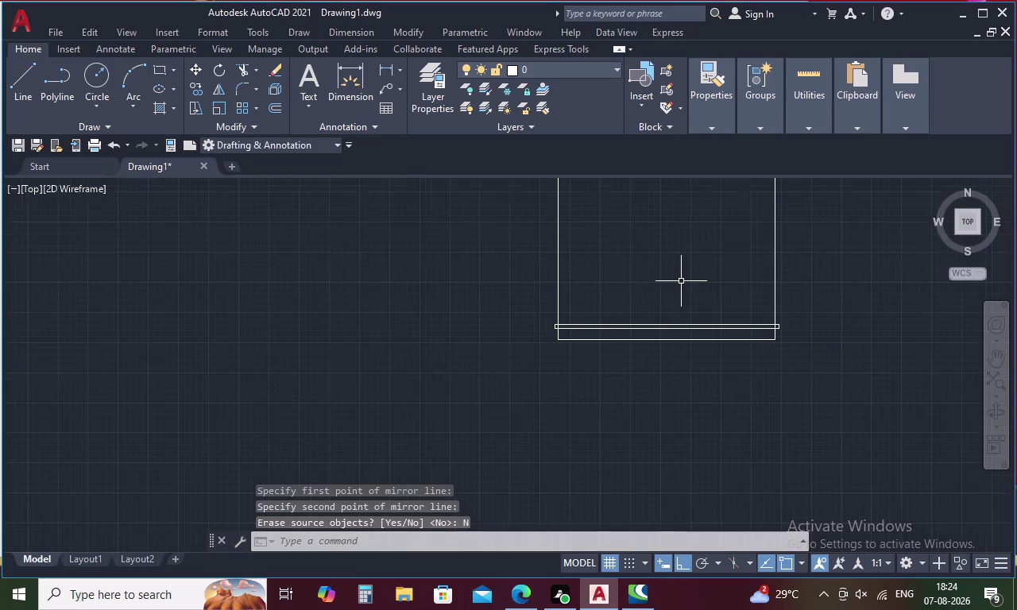
middle_drag(677, 285, 524, 321)
Clear the finished mirror and start the TRIM command.
key(Escape)
text(T)
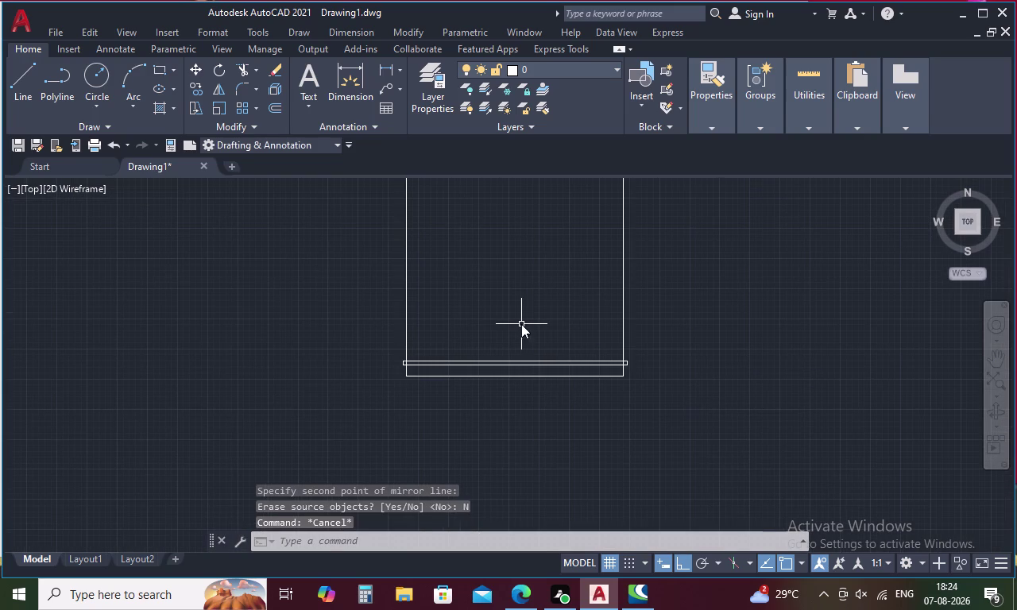
text(R)
key(space)
scroll(up, 3)
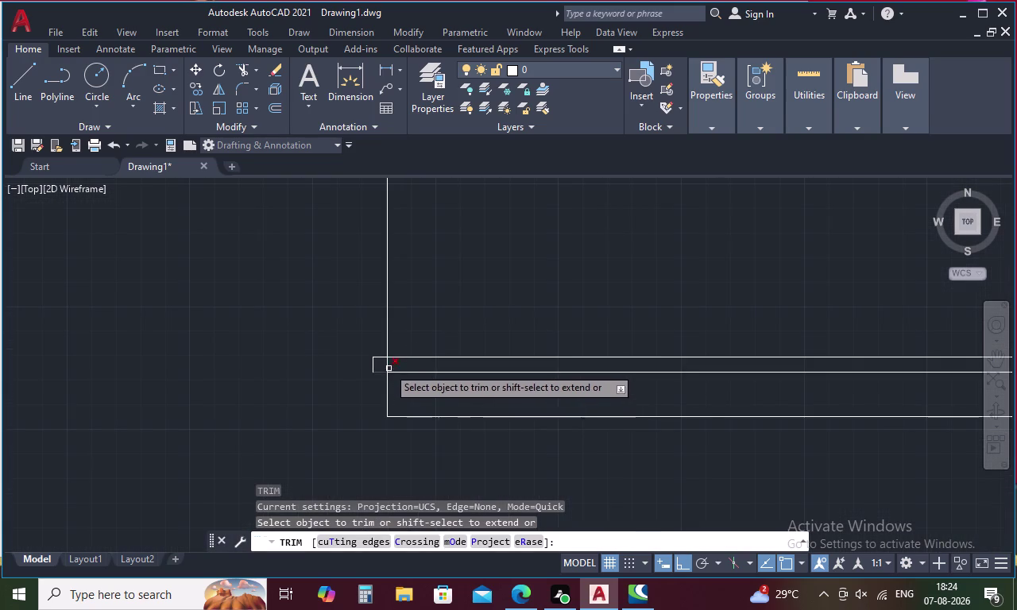
Trim the leftover segments at the left and right box outlines.
click(387, 365)
scroll(down, 3)
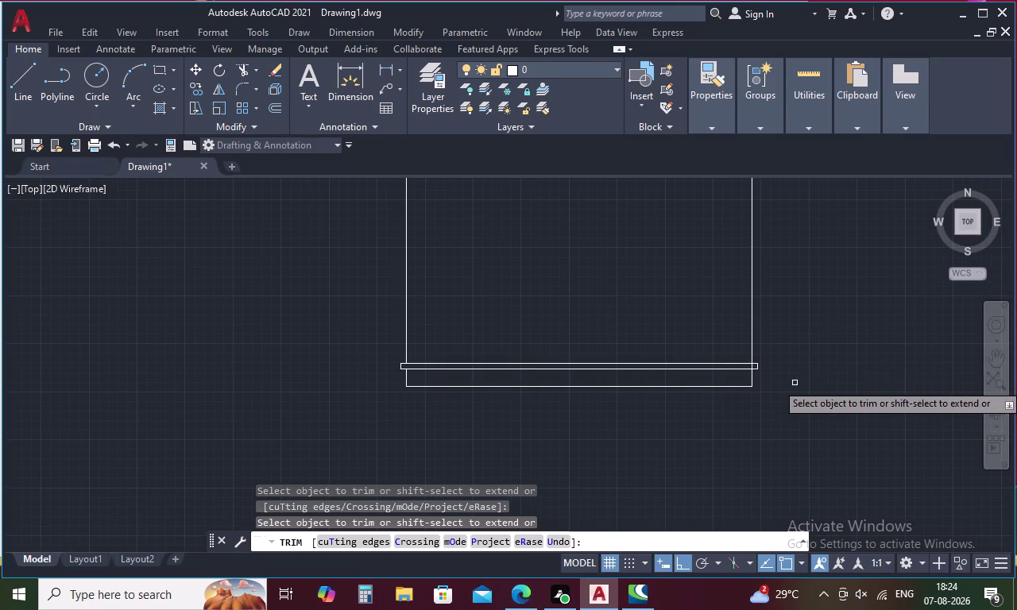
middle_drag(798, 380, 709, 383)
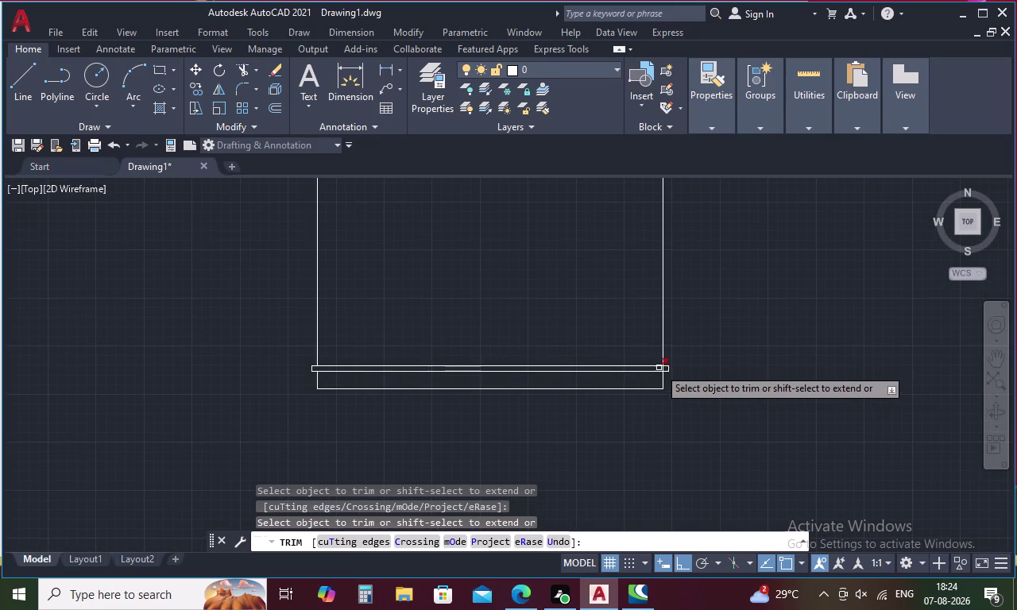
scroll(up, 3)
click(675, 374)
scroll(down, 3)
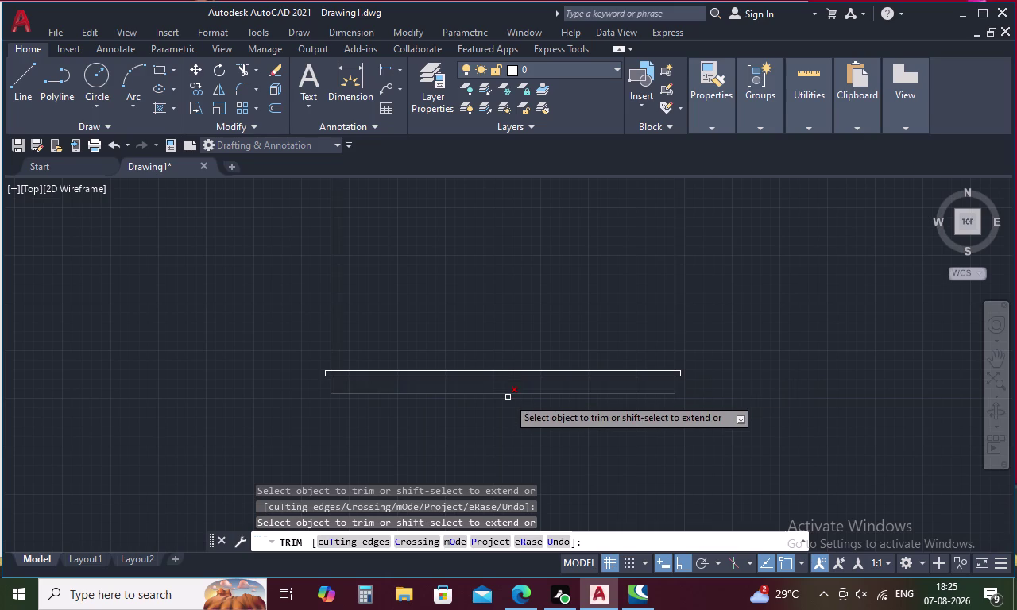
key(Escape)
scroll(down, 3)
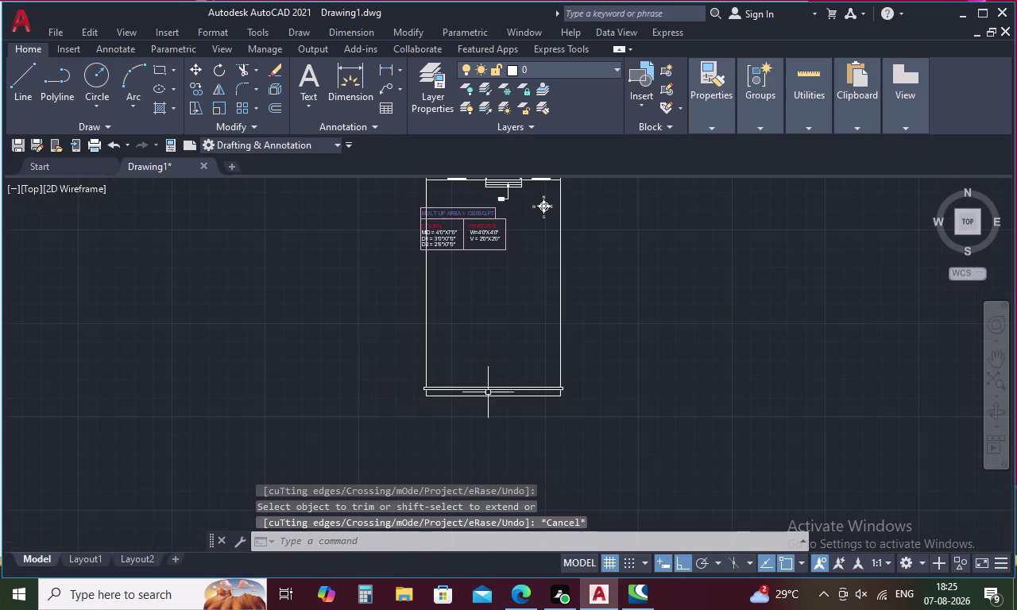
Pan and zoom across the site plan.
middle_drag(512, 351, 513, 388)
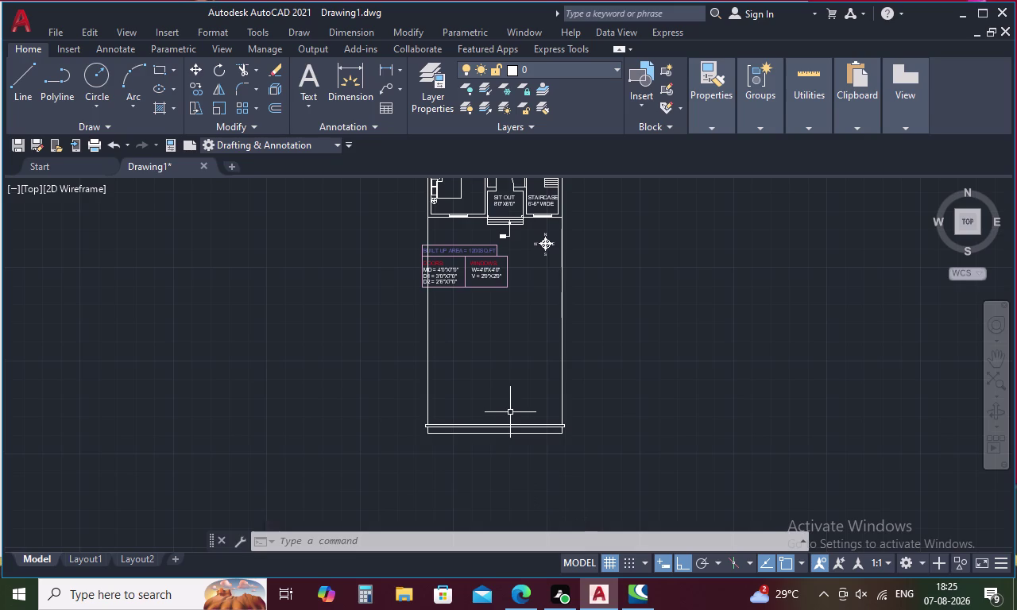
scroll(up, 3)
scroll(down, 3)
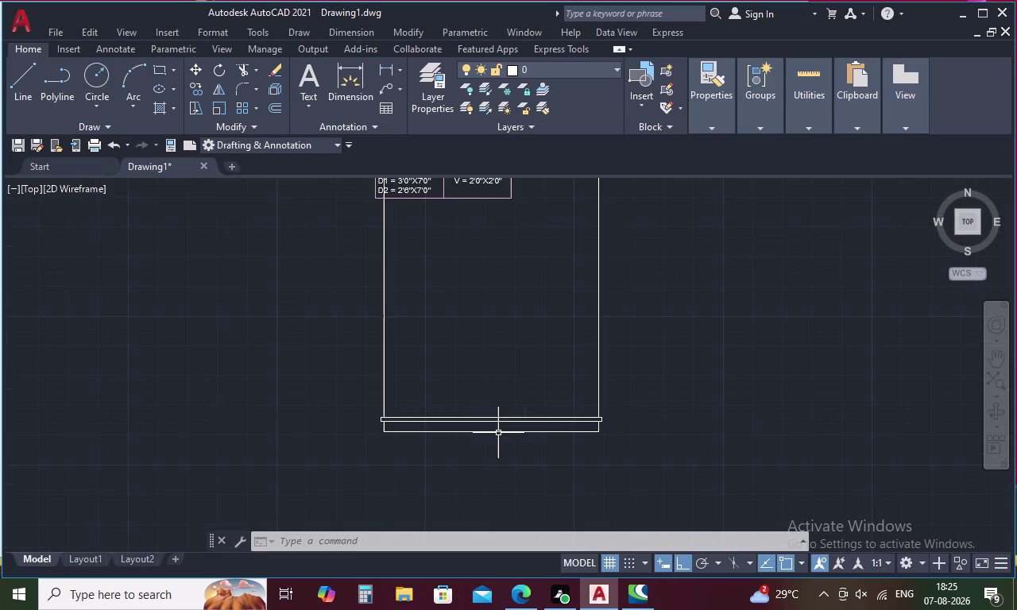
scroll(down, 3)
key(Escape)
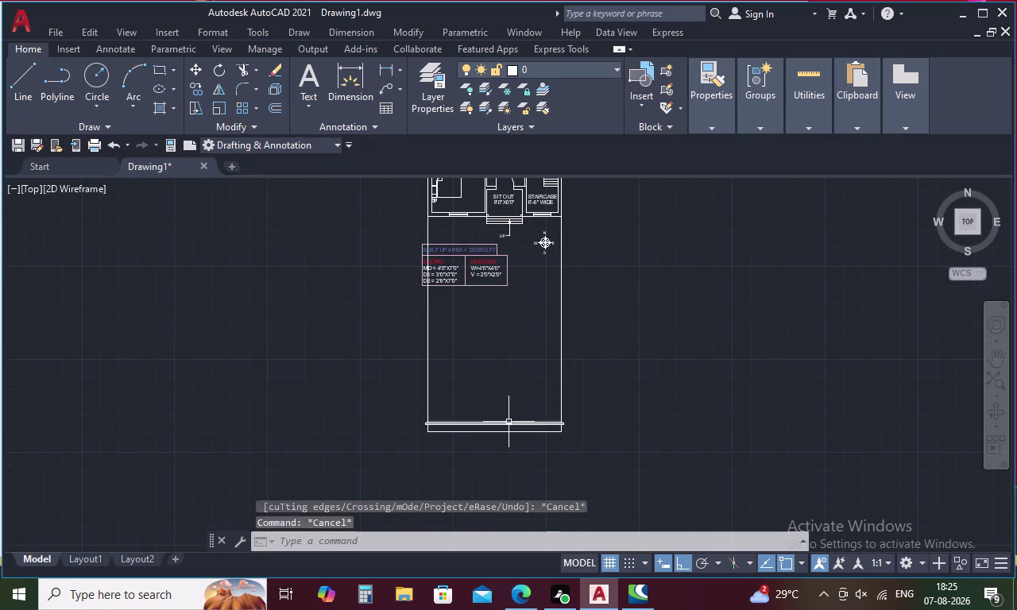
Place vertical XLINEs through both edges of the sit-out steps.
key(x)
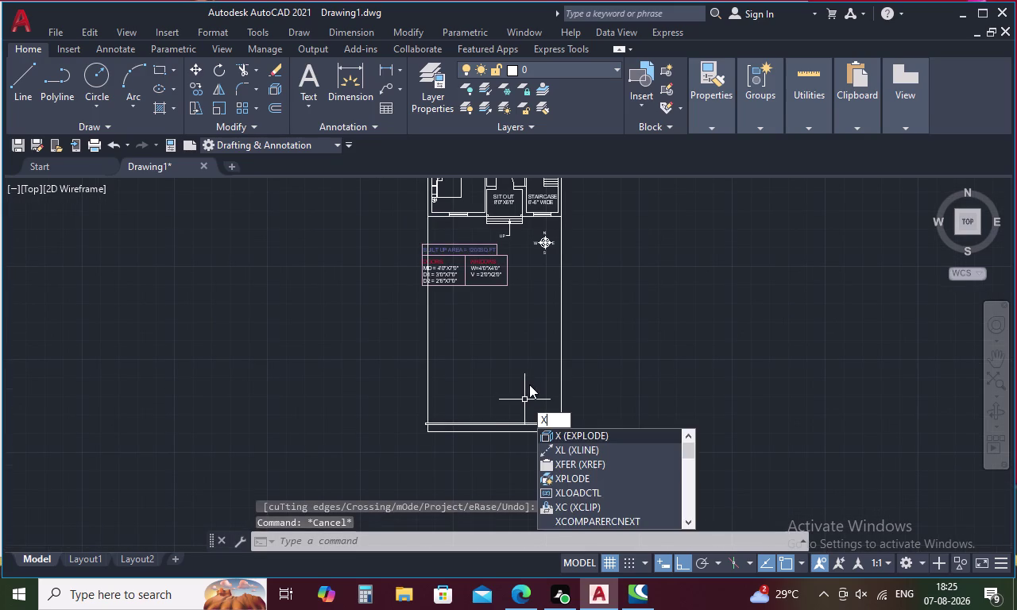
key(k)
key(BackSpace)
text(L)
key(space)
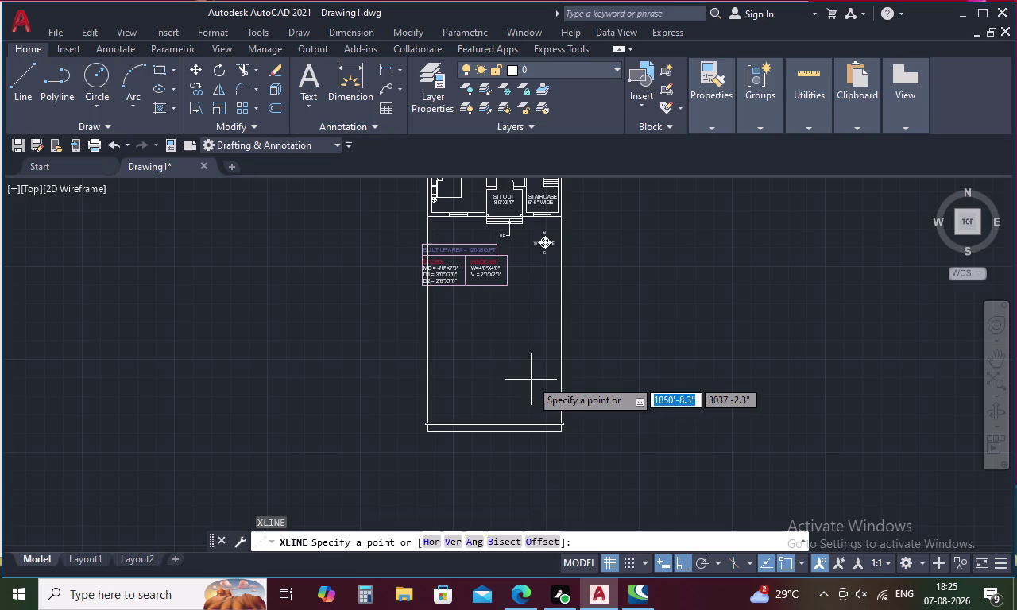
text(V)
key(space)
middle_drag(523, 350, 515, 420)
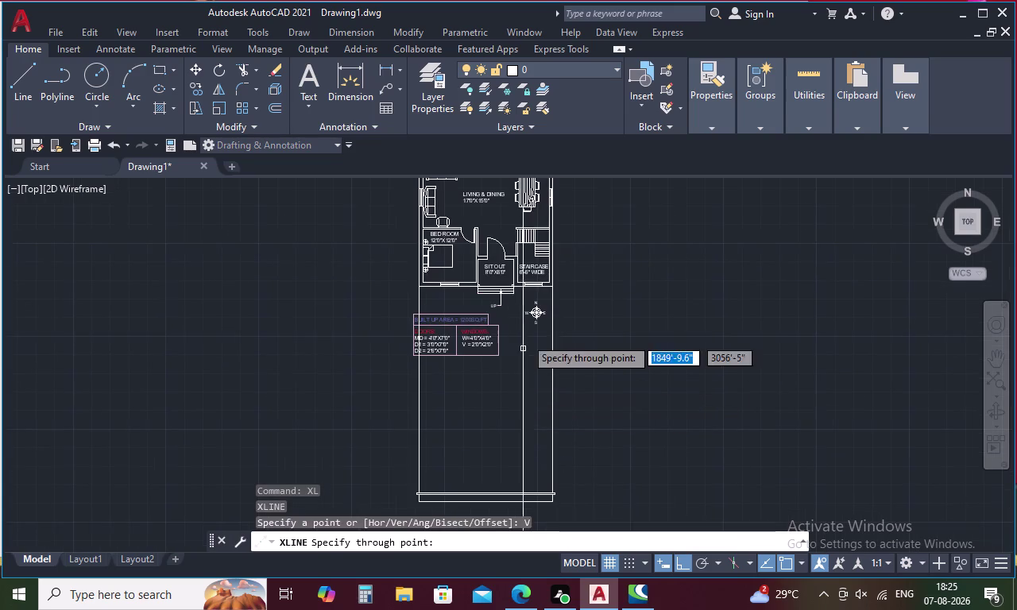
scroll(up, 3)
click(506, 288)
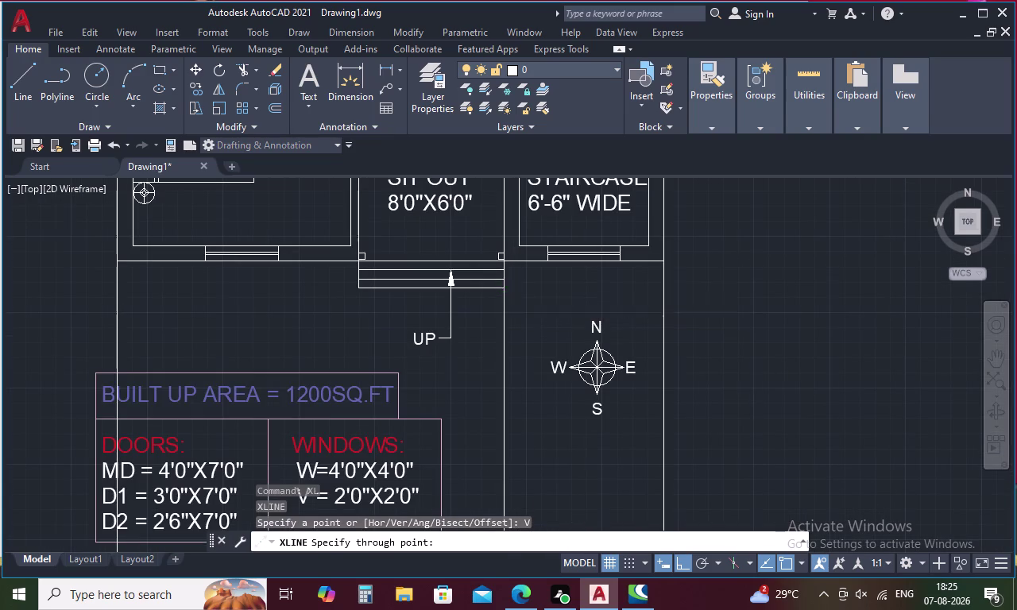
click(362, 287)
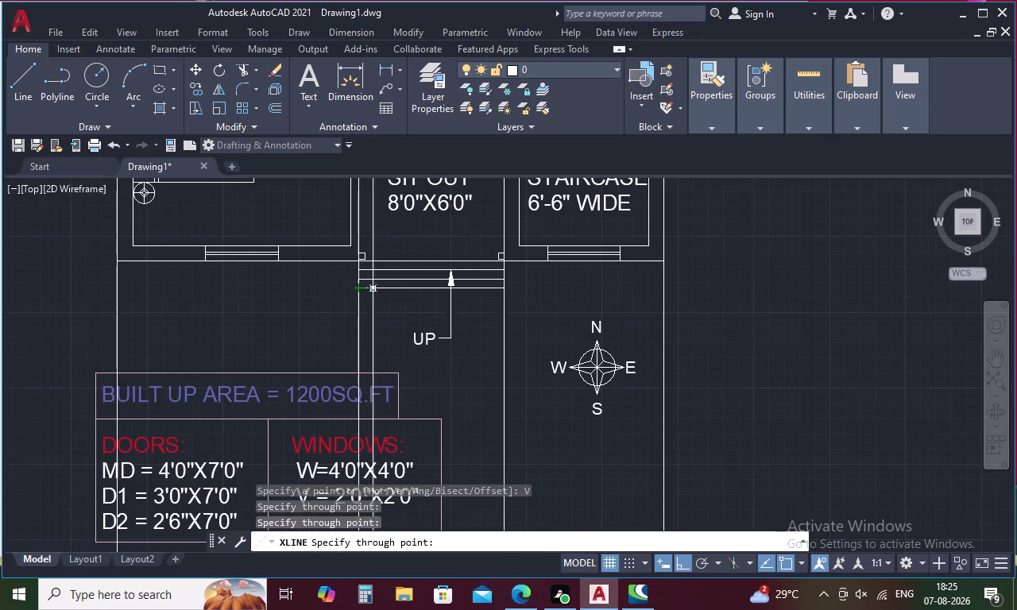
key(Escape)
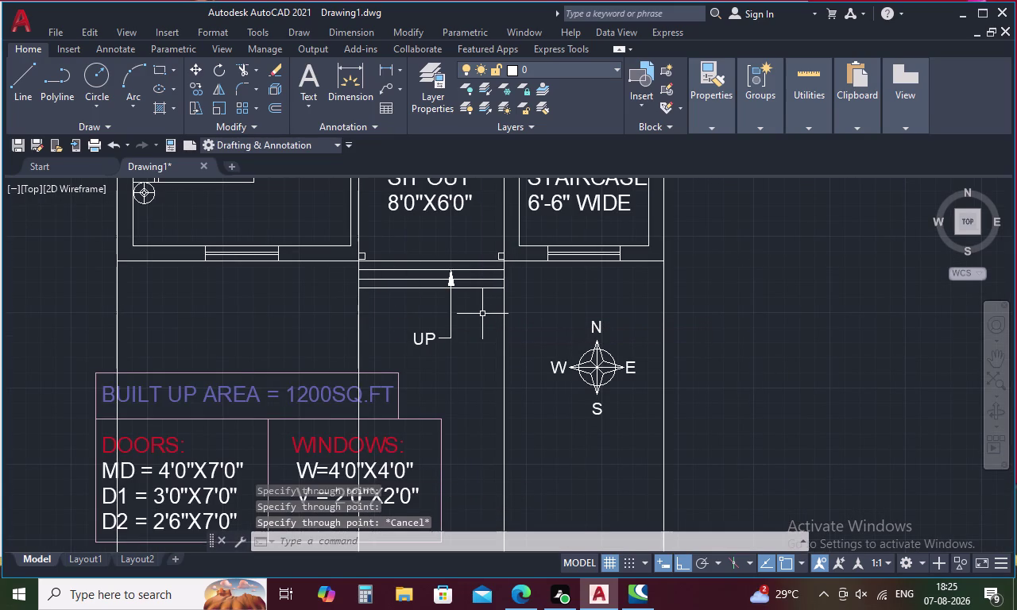
Pan between the front boundary and the sit-out steps to check the construction lines.
scroll(down, 3)
scroll(down, 3)
middle_drag(466, 434, 466, 282)
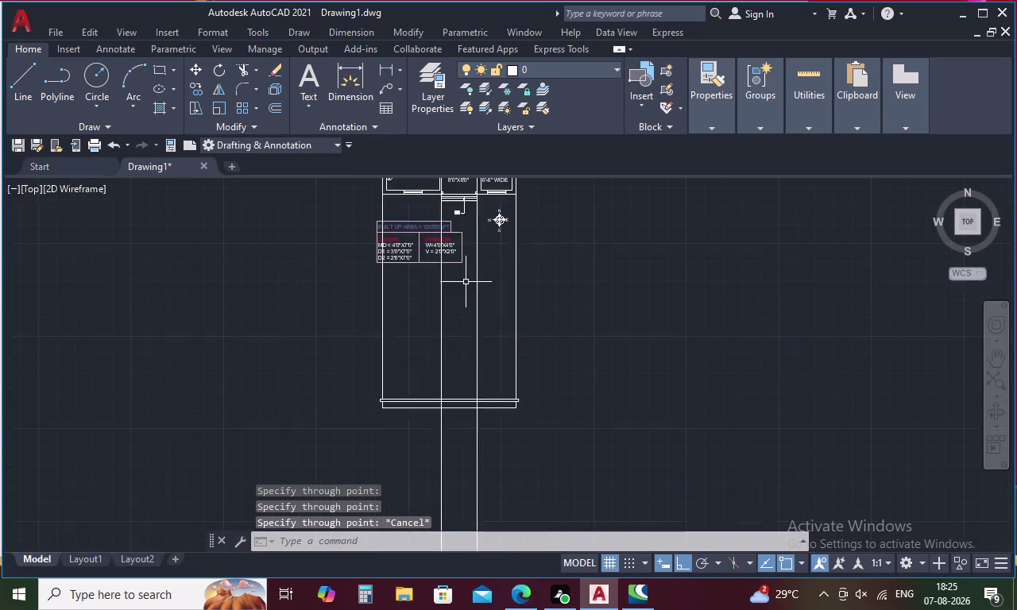
scroll(down, 3)
scroll(up, 3)
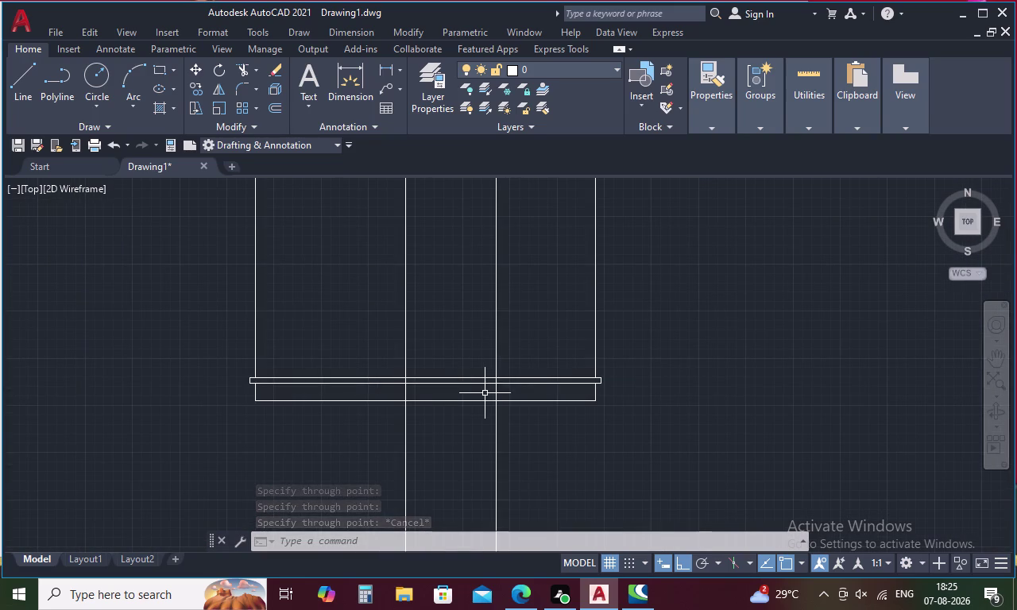
key(Escape)
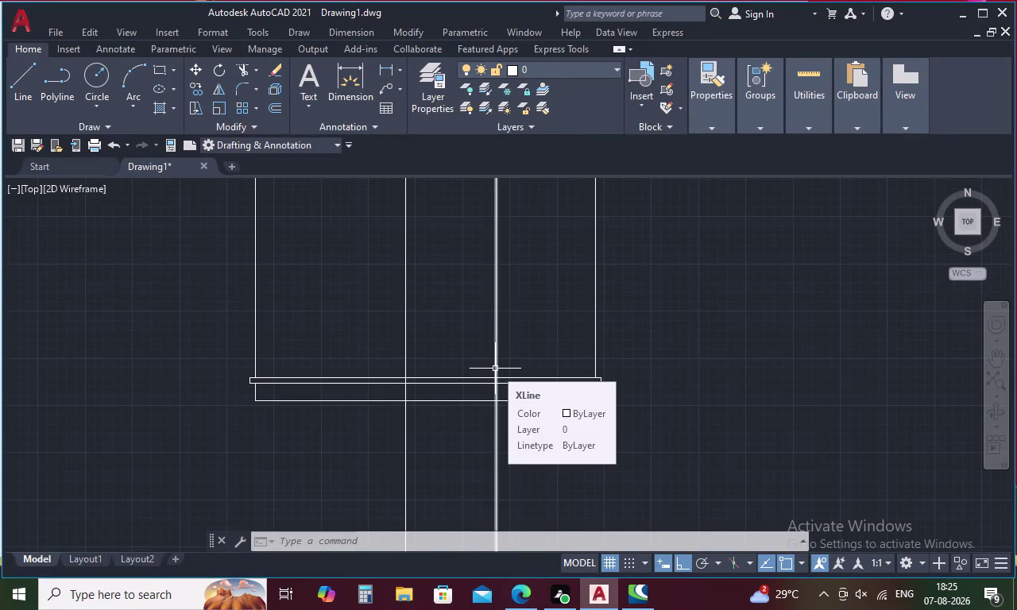
scroll(down, 3)
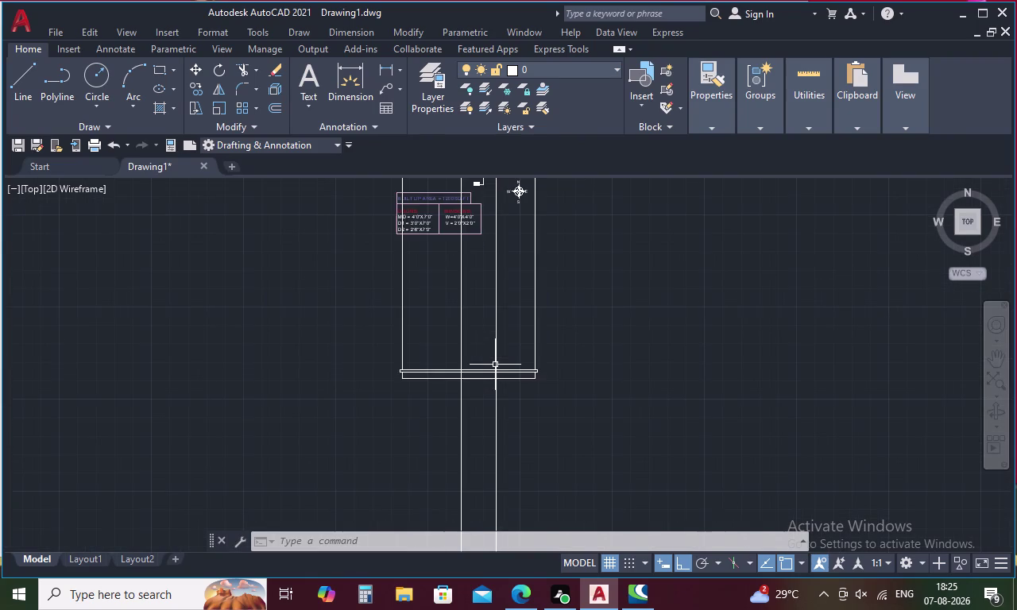
scroll(down, 3)
middle_drag(510, 297, 511, 409)
scroll(up, 3)
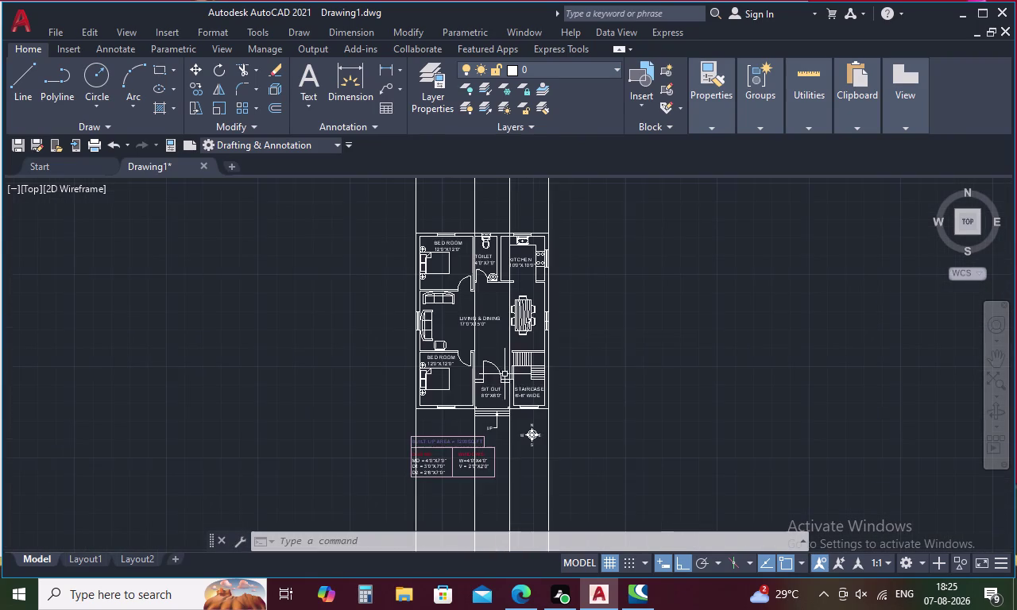
middle_drag(500, 405, 493, 340)
scroll(up, 3)
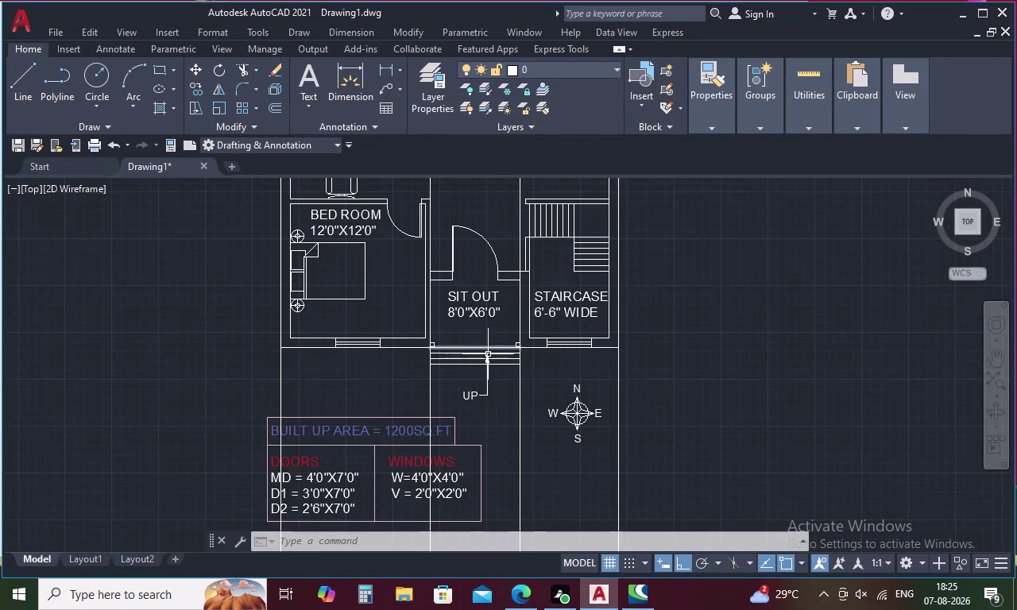
Place vertical construction lines through the left and right ends of the steps.
key(x)
text(L)
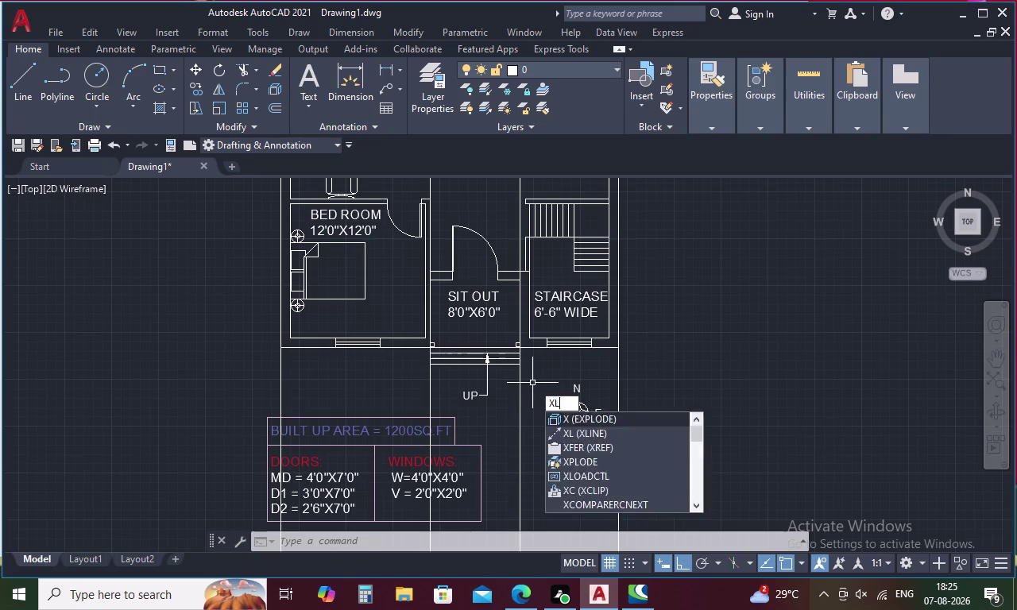
key(space)
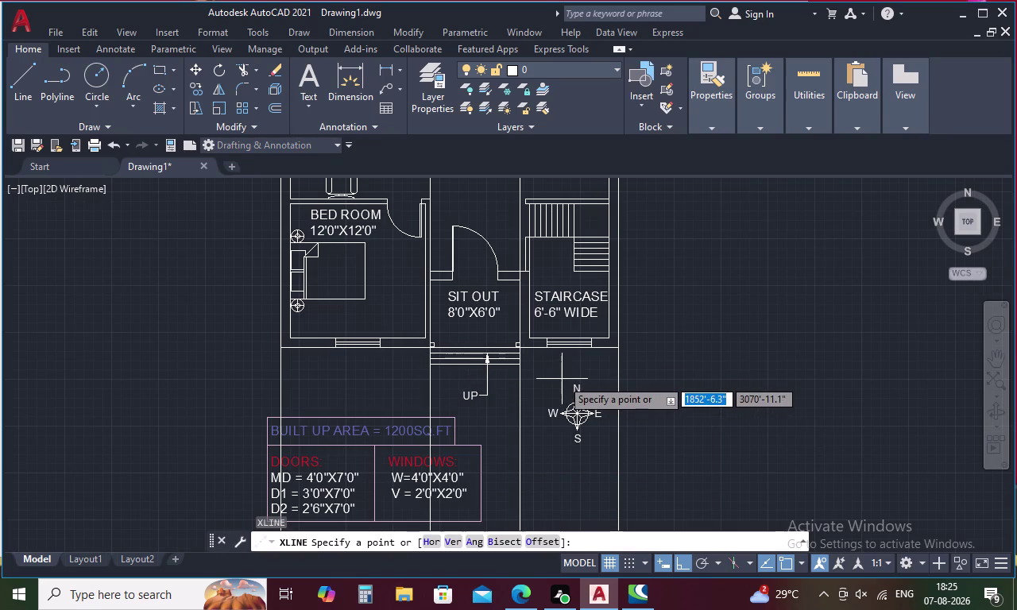
key(v)
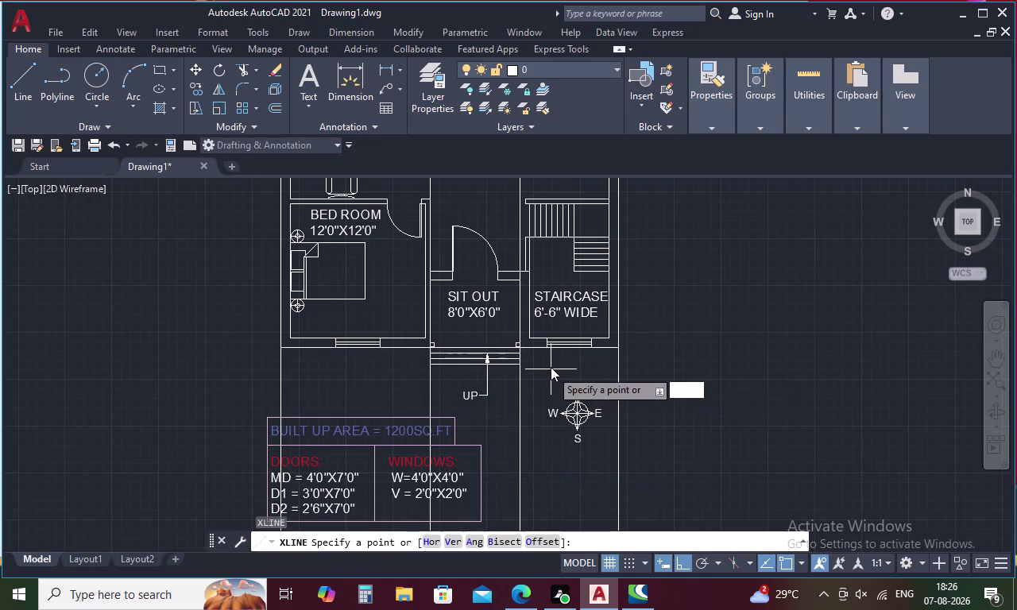
key(space)
scroll(up, 3)
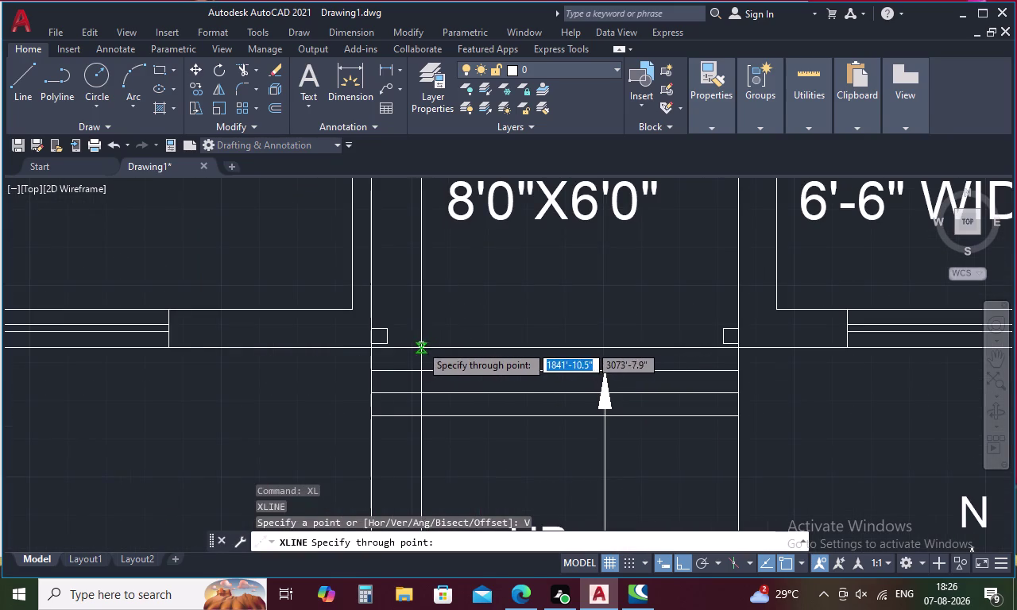
scroll(up, 3)
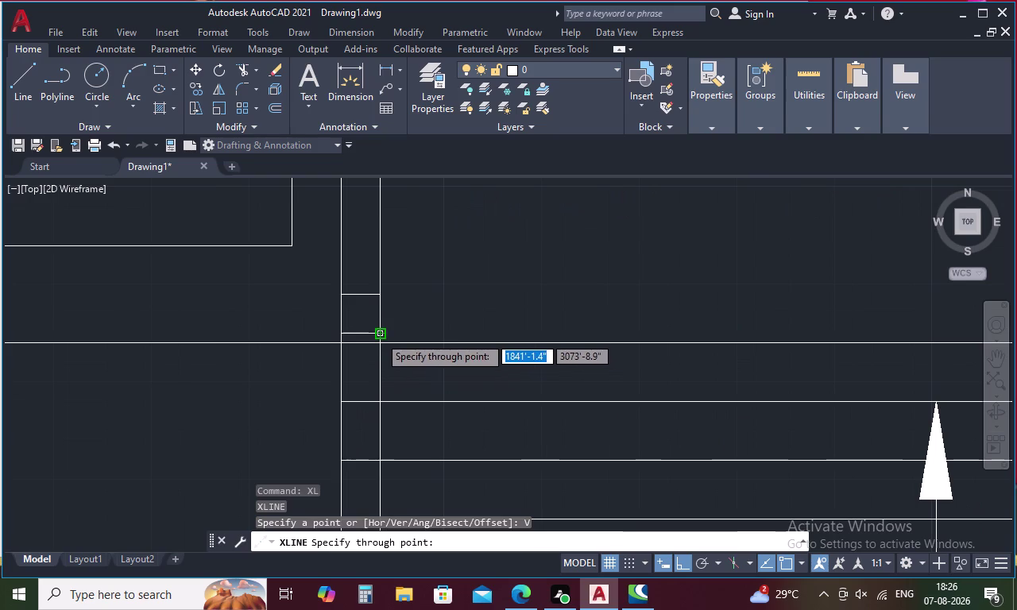
click(379, 336)
scroll(down, 3)
scroll(up, 3)
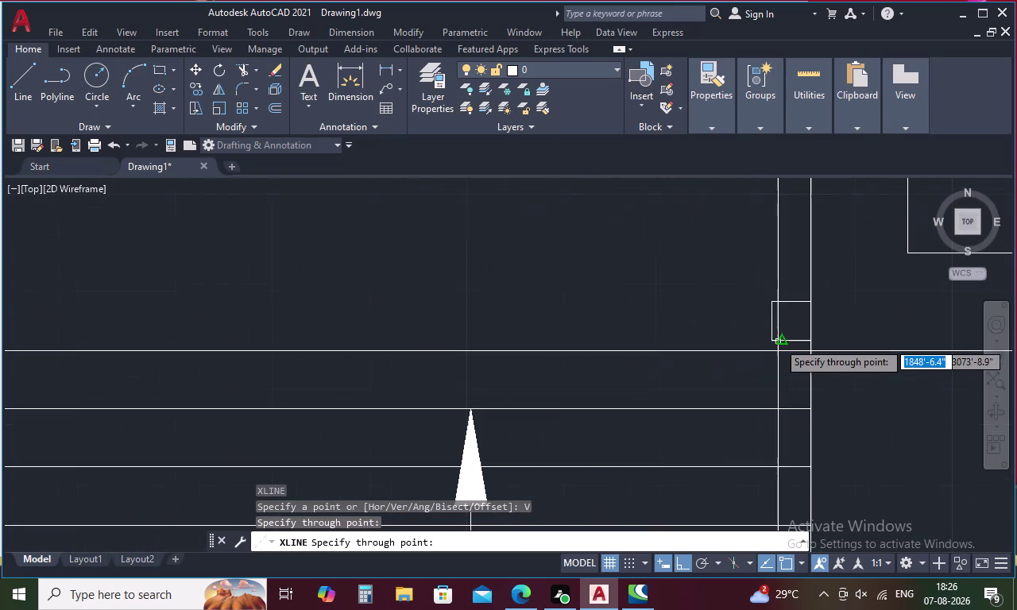
click(768, 339)
key(Escape)
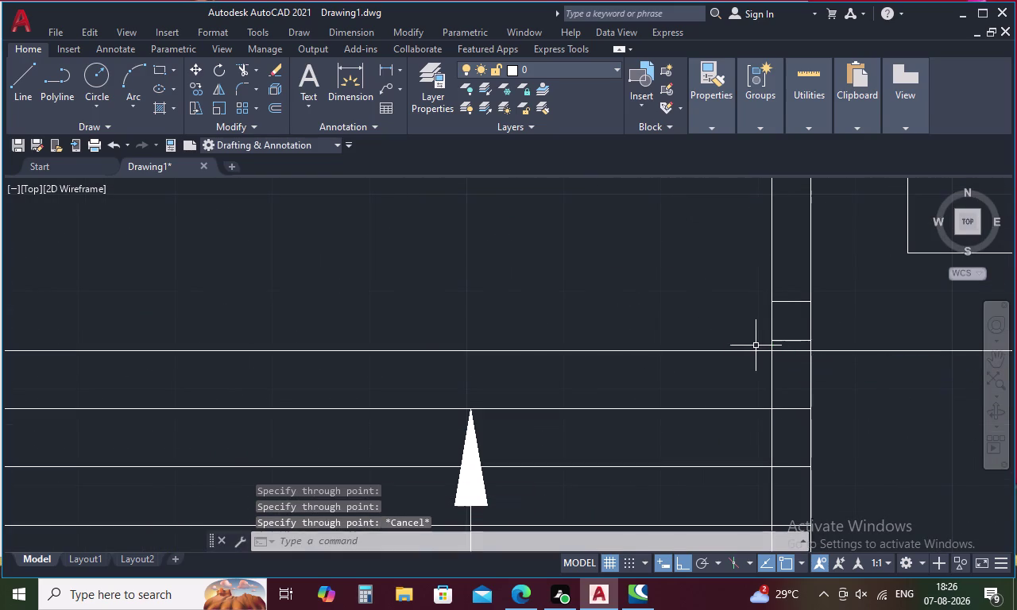
Offset the front boundary line 6 inches inward toward the house.
scroll(down, 3)
scroll(down, 3)
middle_drag(740, 404, 696, 276)
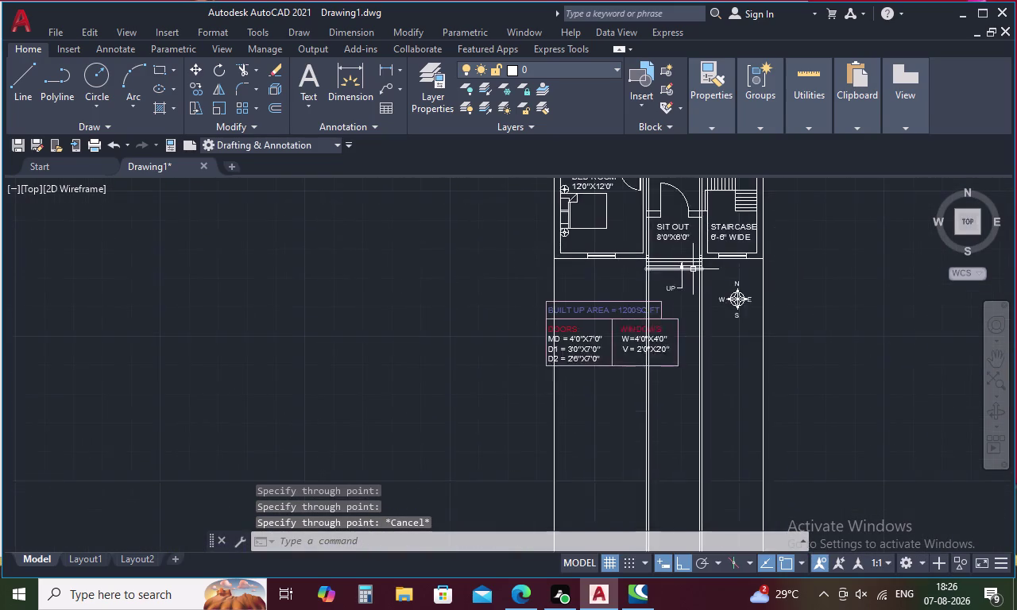
scroll(down, 3)
middle_drag(697, 385, 665, 331)
scroll(up, 3)
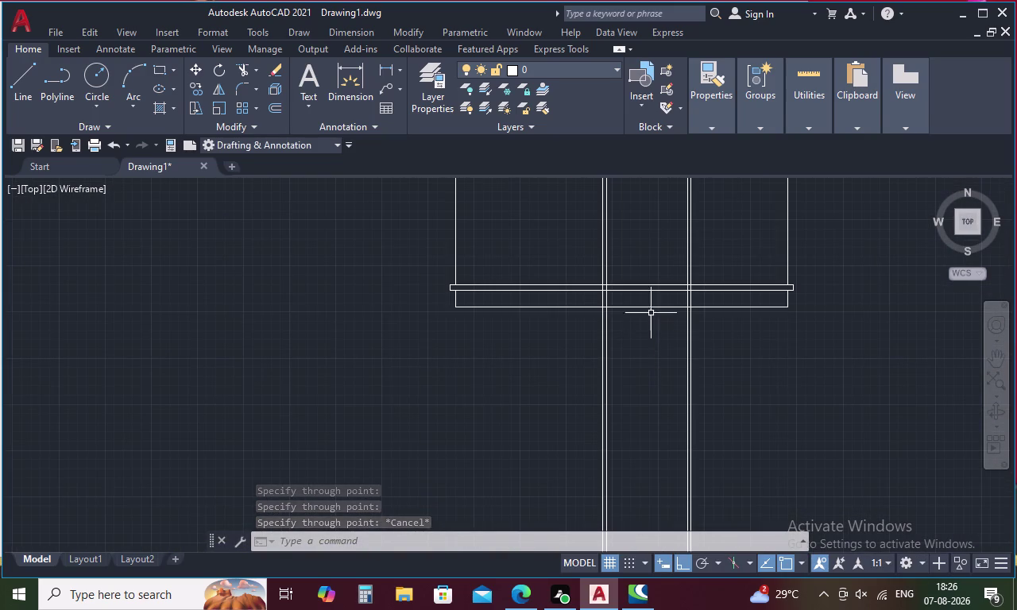
scroll(up, 3)
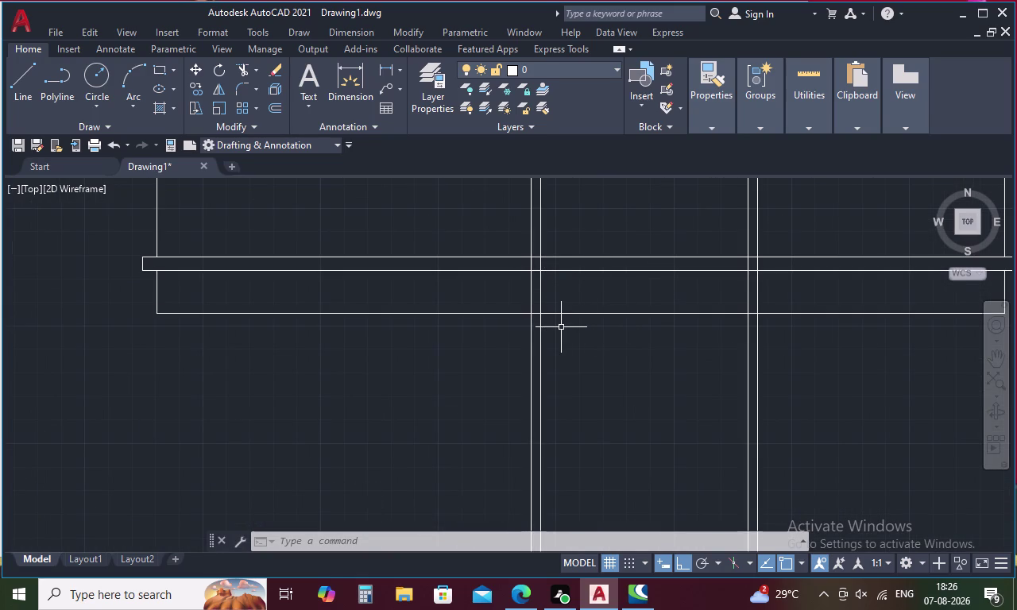
key(o)
key(space)
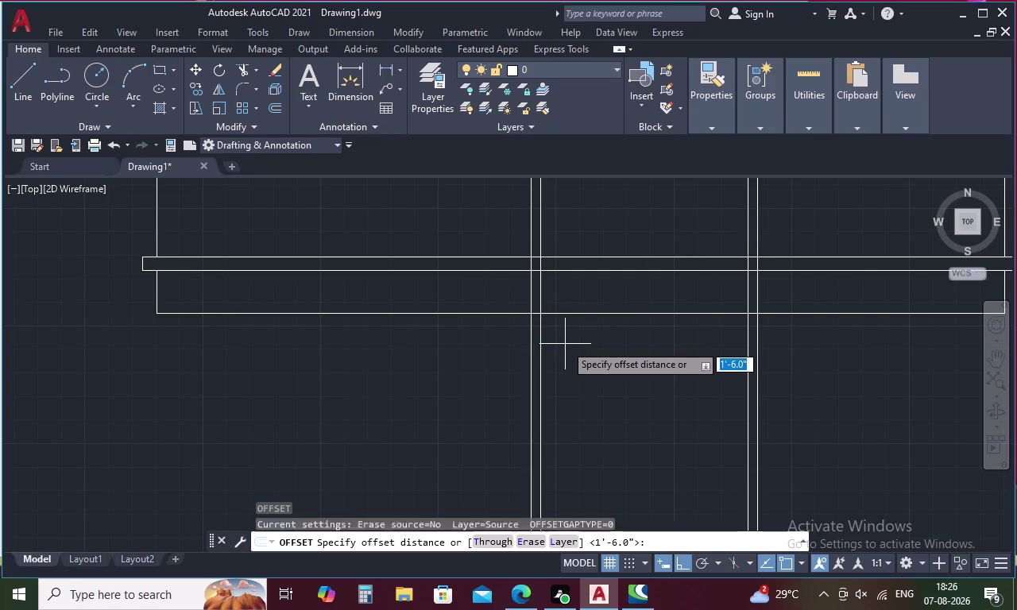
text(6)
key(space)
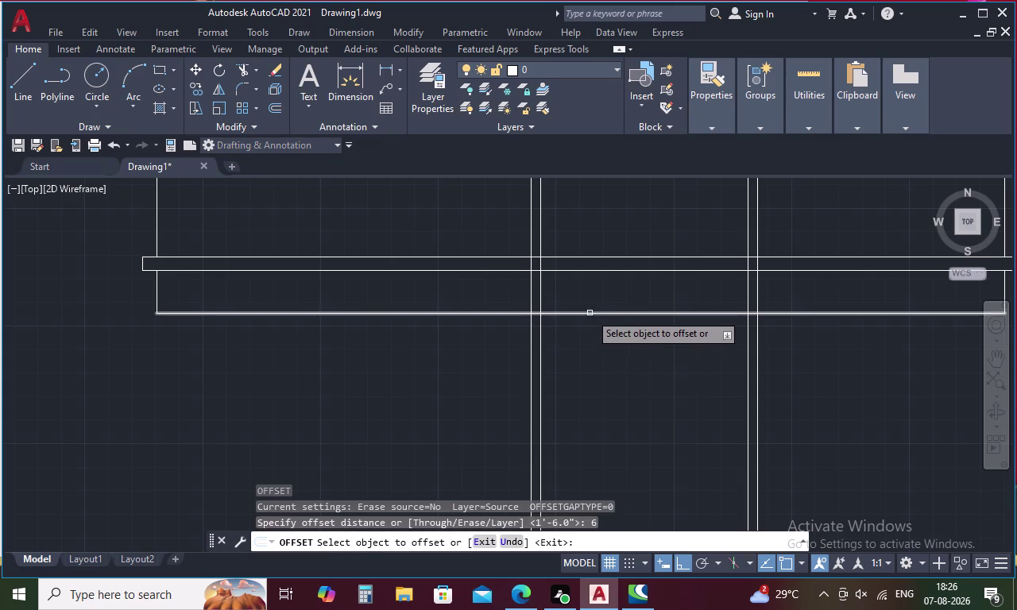
click(589, 313)
click(589, 300)
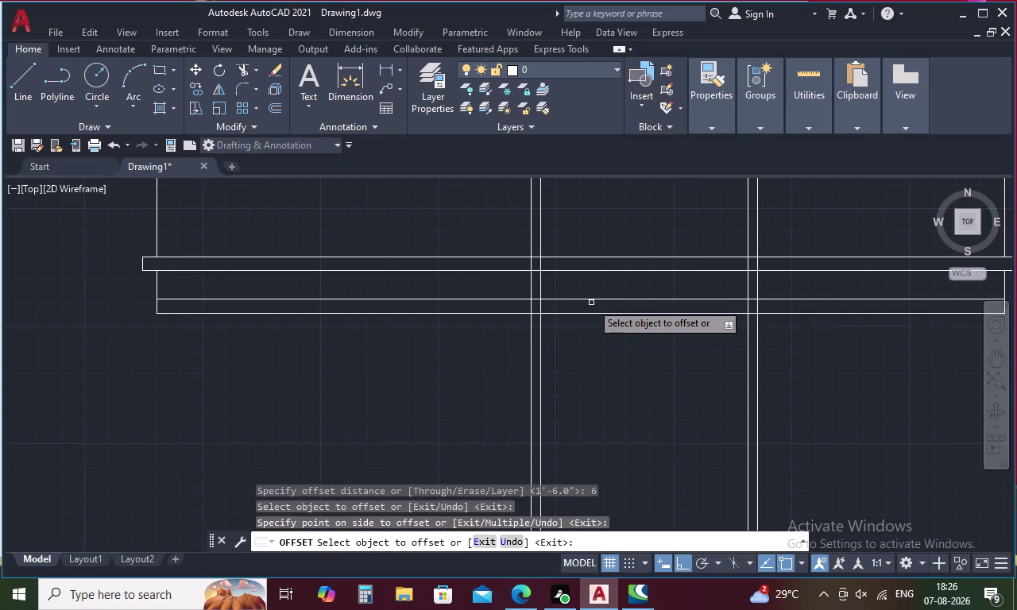
key(Escape)
Trim both ends of the 6-inch offset line back to the step lines.
text(TR)
key(space)
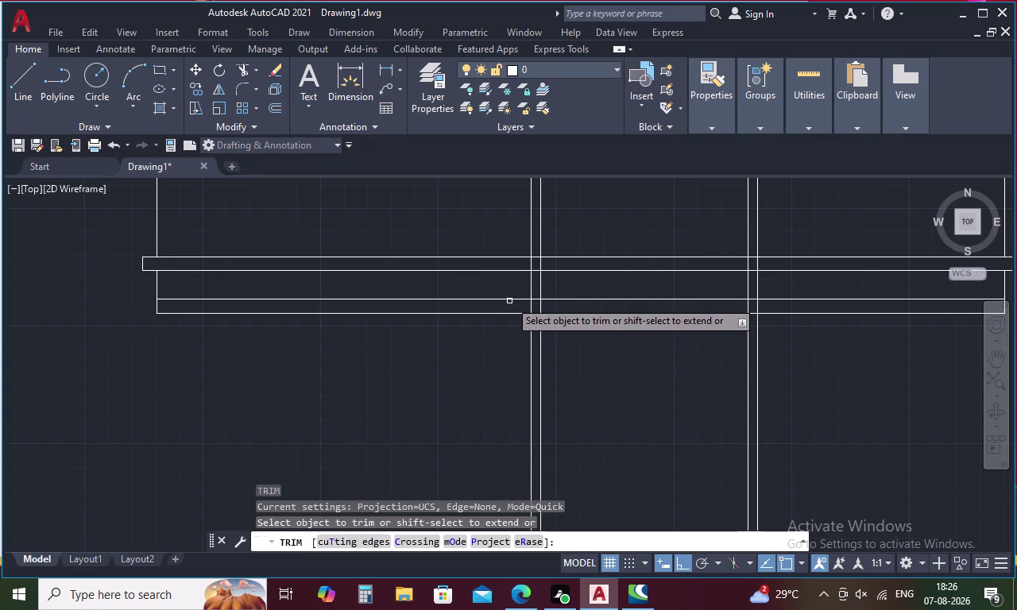
click(509, 297)
click(770, 301)
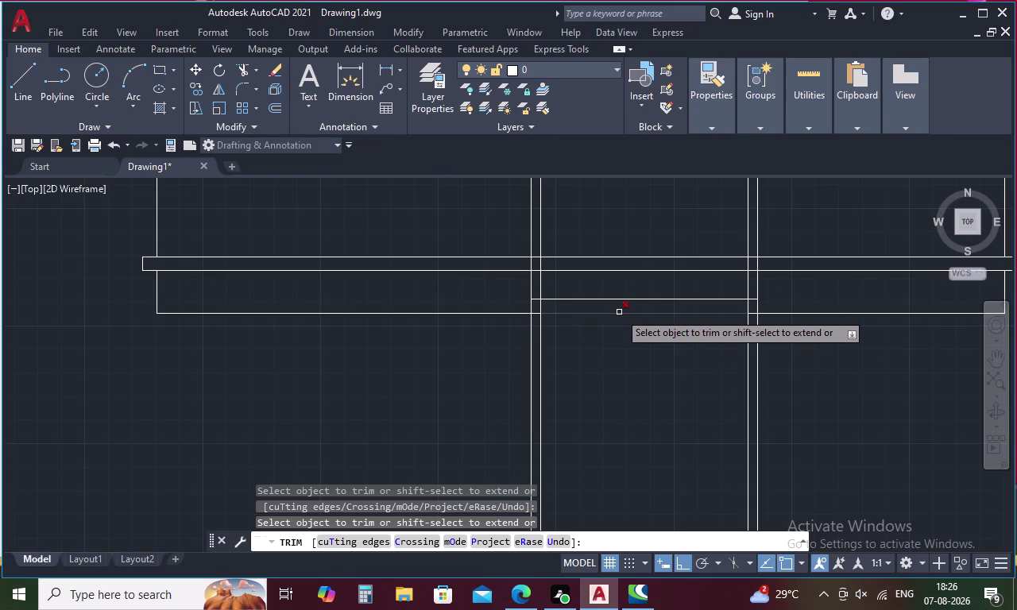
key(Escape)
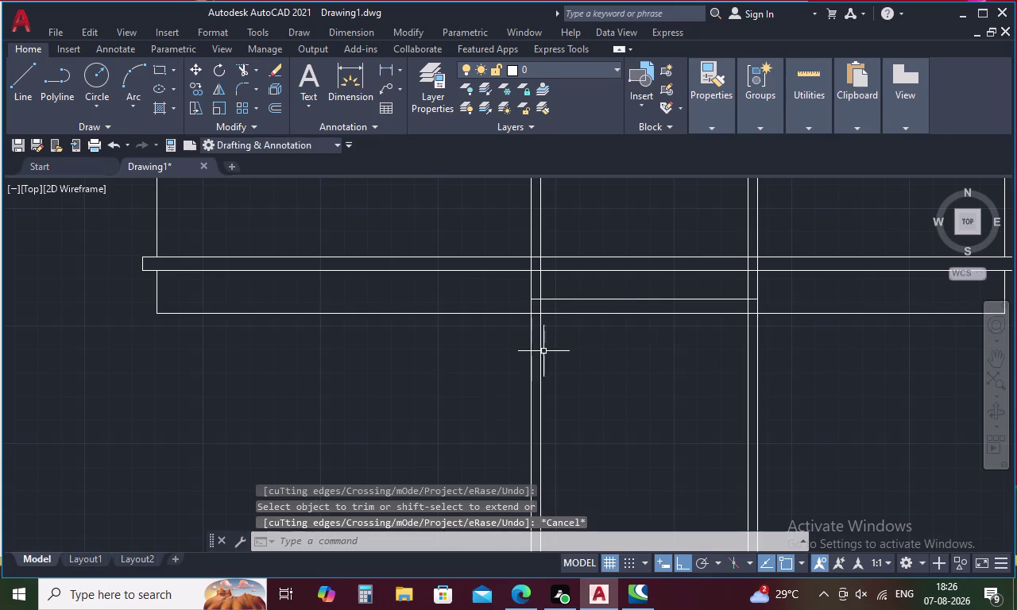
Erase the two duplicate inner vertical lines at the door opening.
click(541, 354)
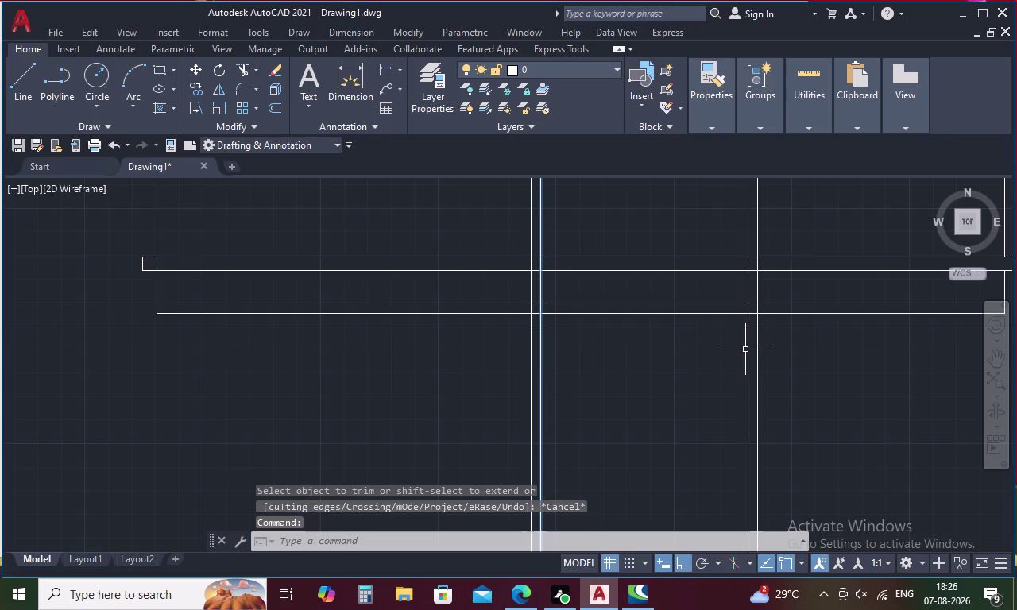
click(746, 348)
key(Delete)
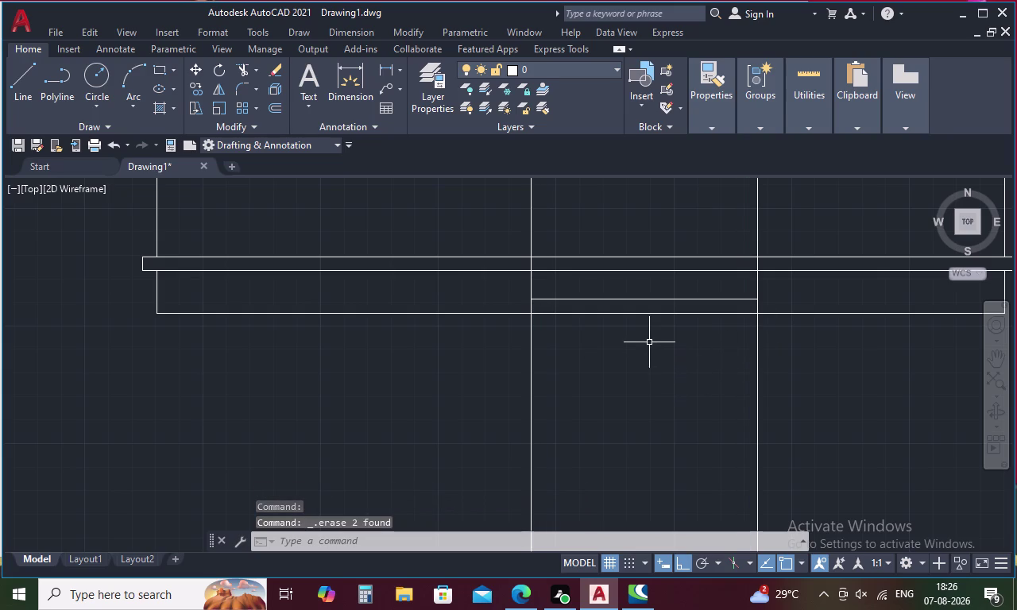
middle_drag(645, 348, 626, 422)
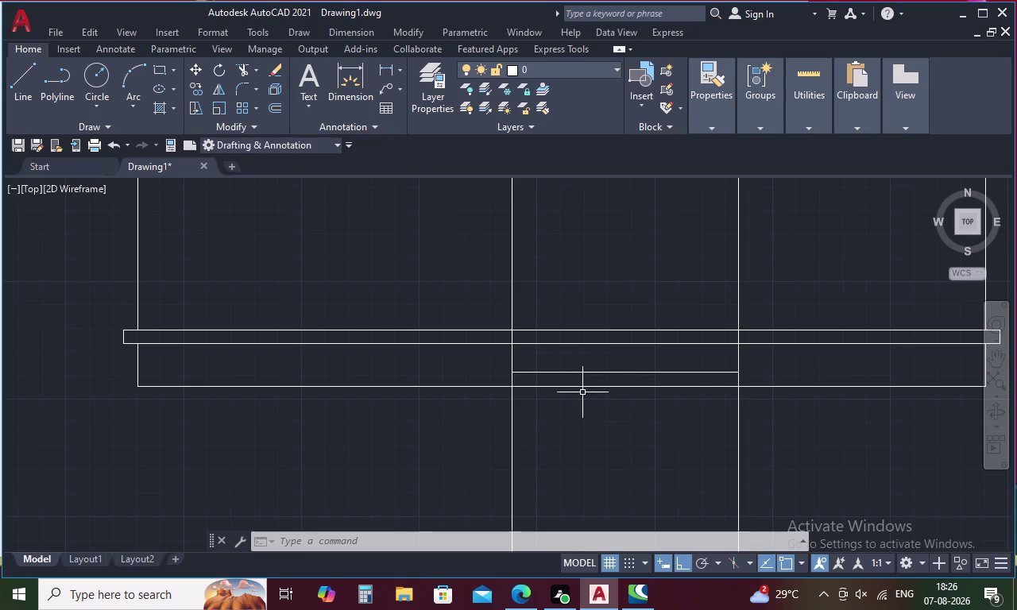
Offset the door's lower line 6 units upward.
key(o)
key(space)
text(6)
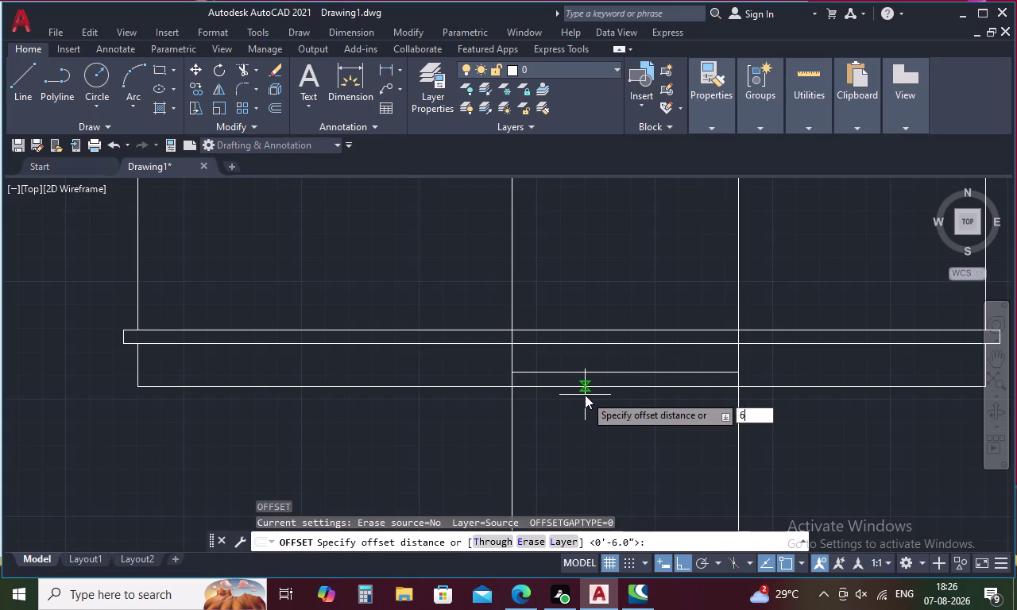
key(space)
click(603, 373)
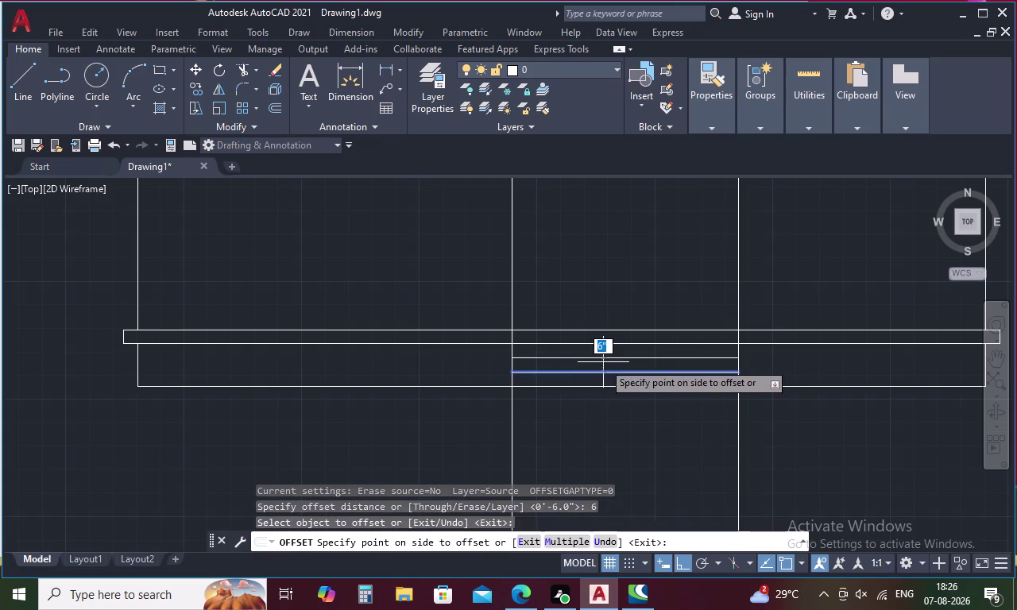
click(603, 362)
key(Escape)
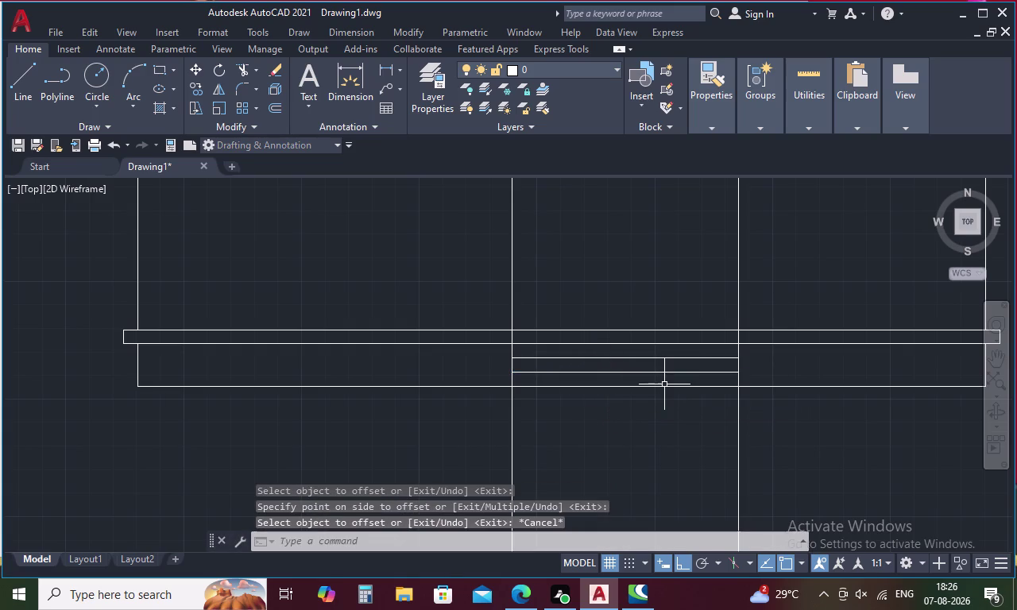
Start a line with 6-unit tracking, then abandon the attempt.
text(L)
key(space)
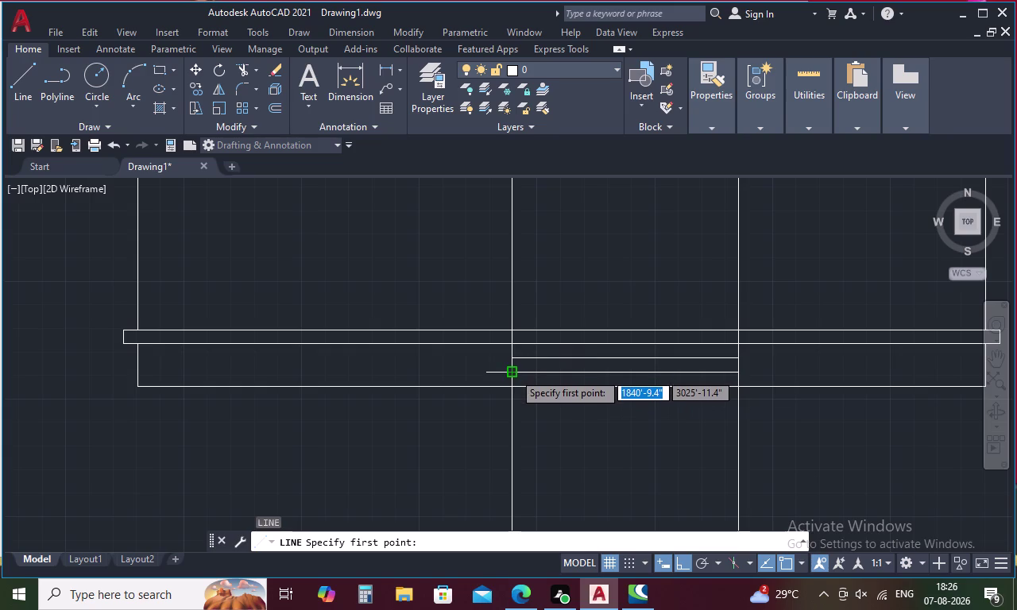
key(t)
key(k)
key(space)
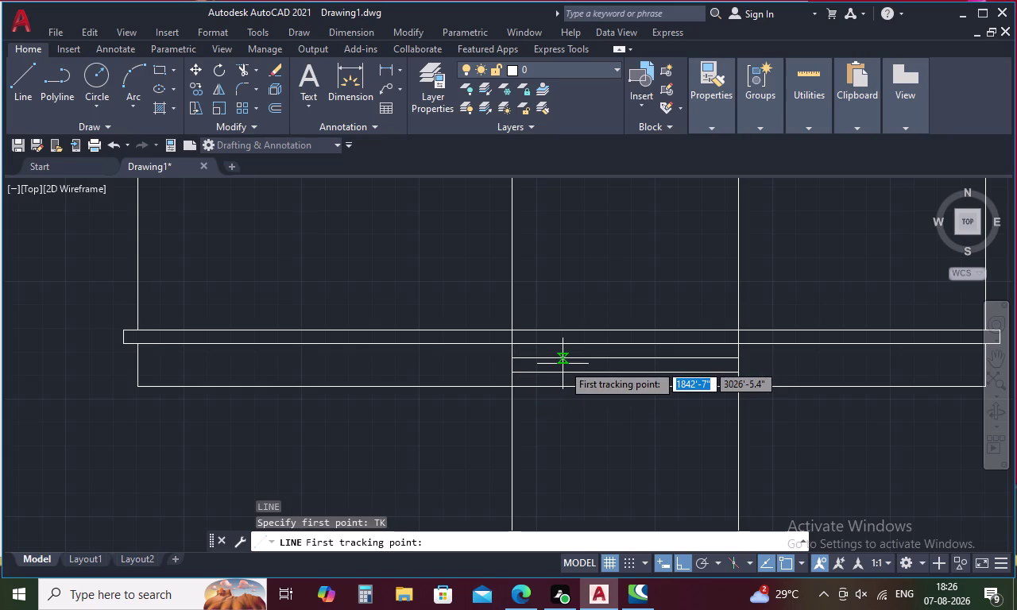
text(6)
key(space)
key(Escape)
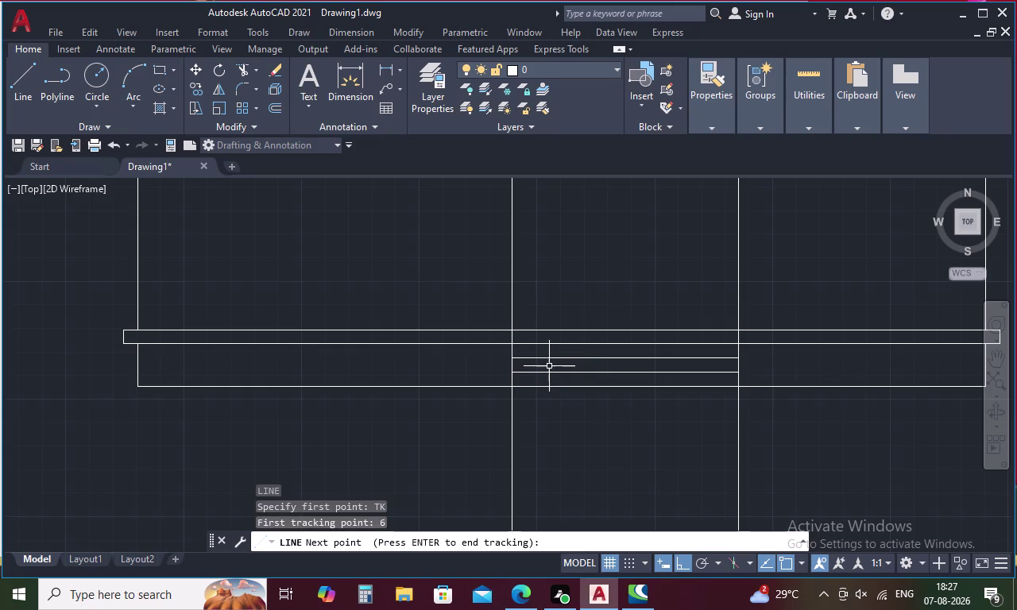
Draw a short vertical line starting 6 units in from the door corner.
text(L)
key(space)
text(TK)
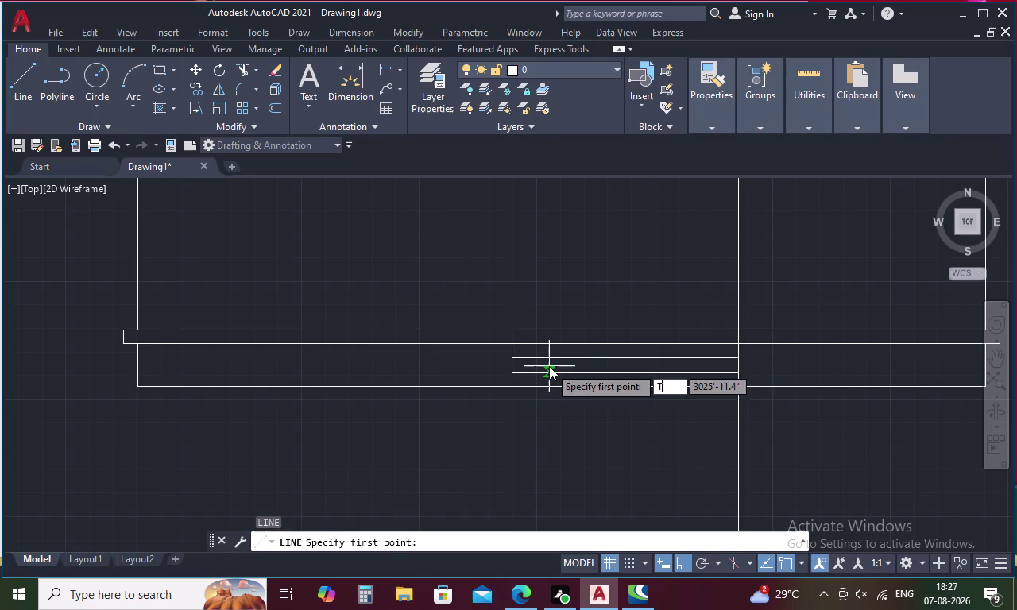
key(space)
click(514, 372)
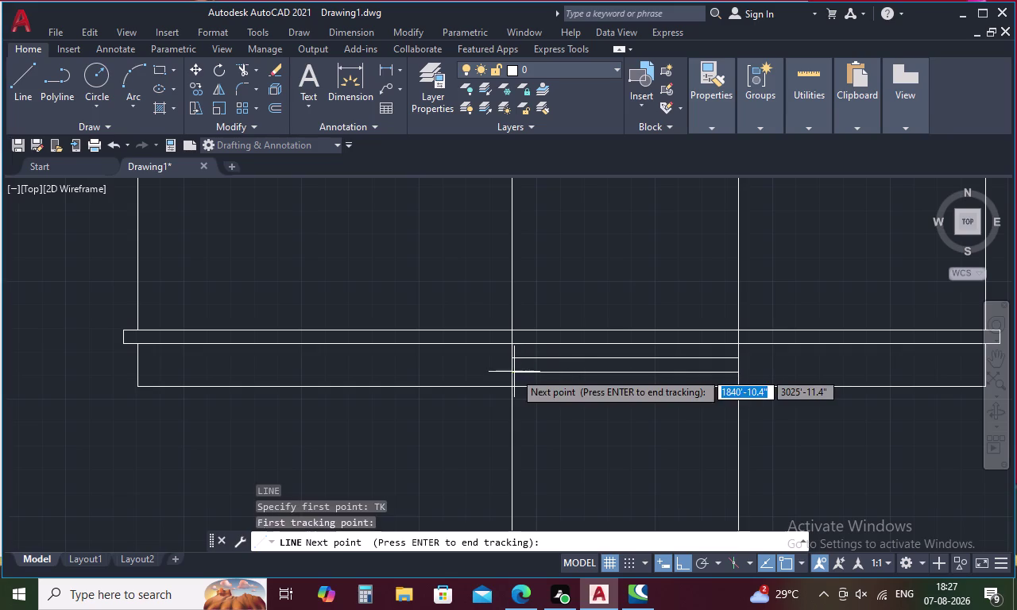
scroll(up, 3)
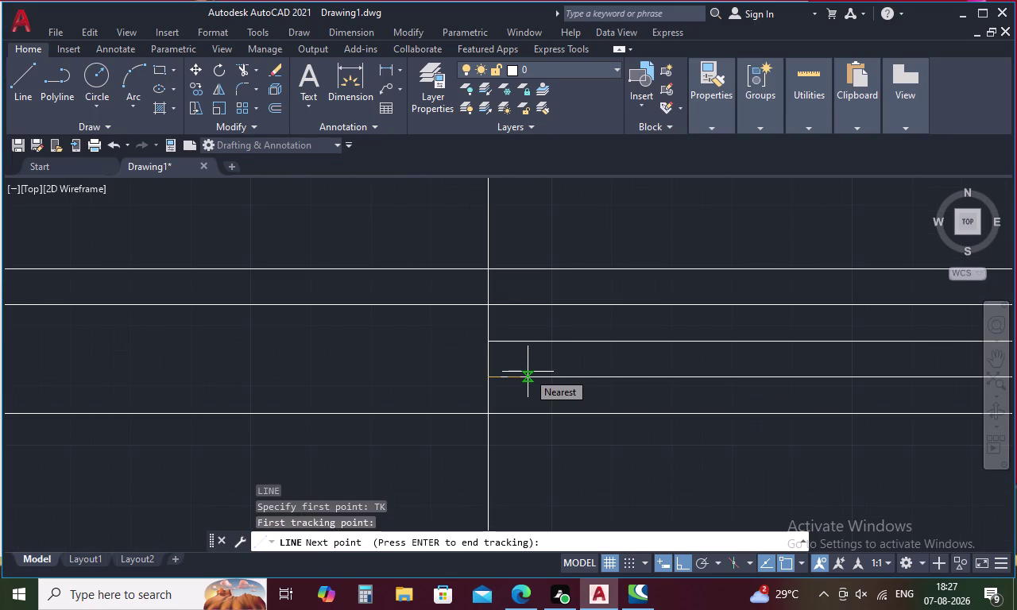
text(6)
key(space)
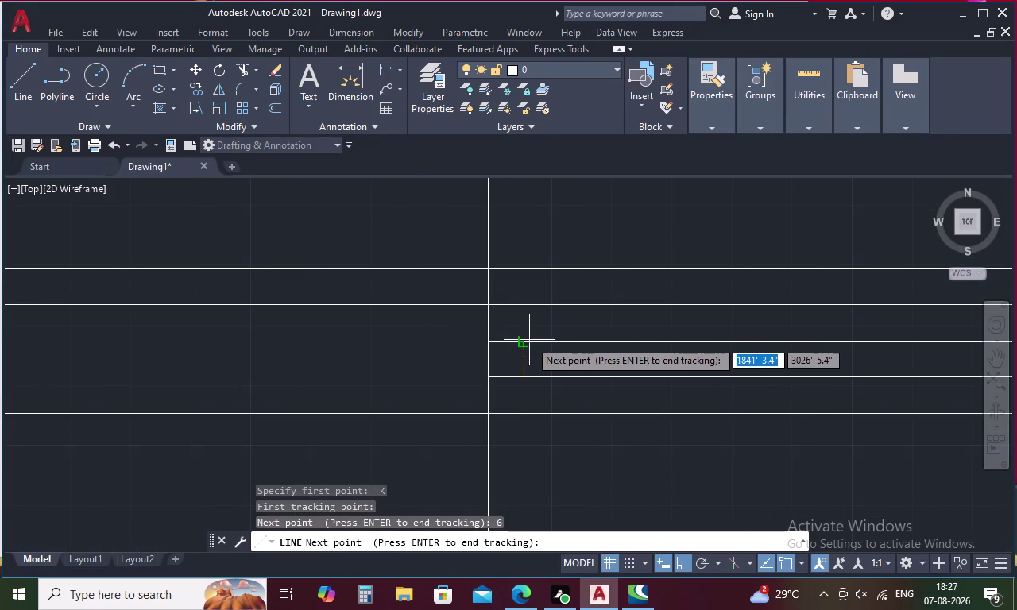
key(space)
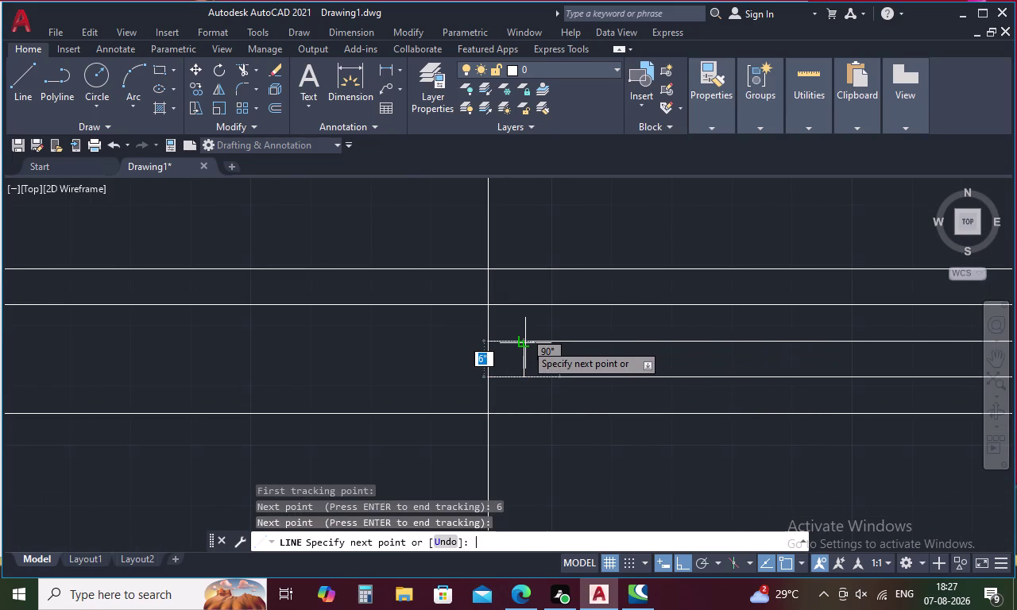
click(524, 339)
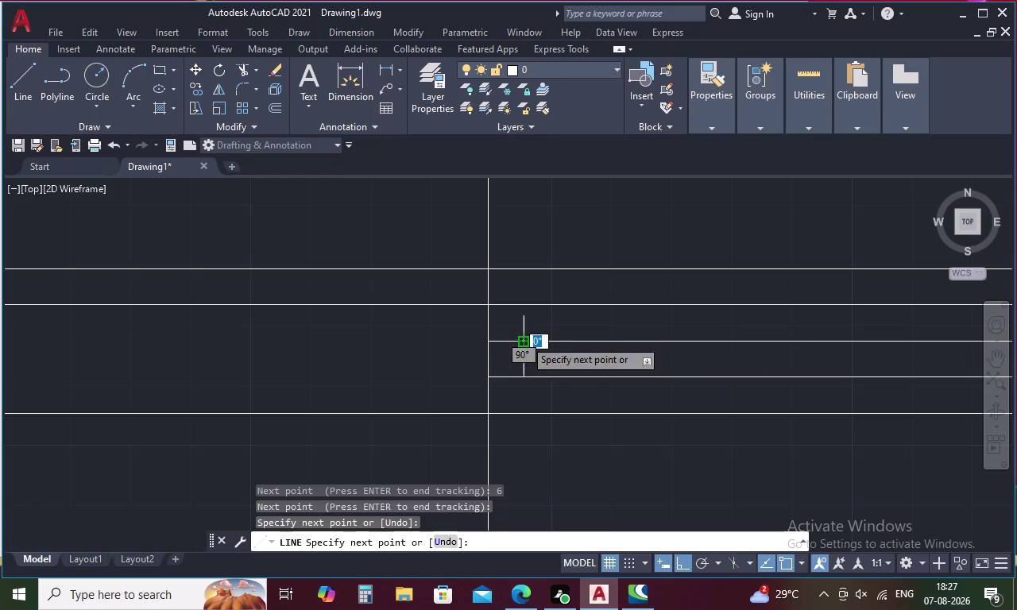
key(Escape)
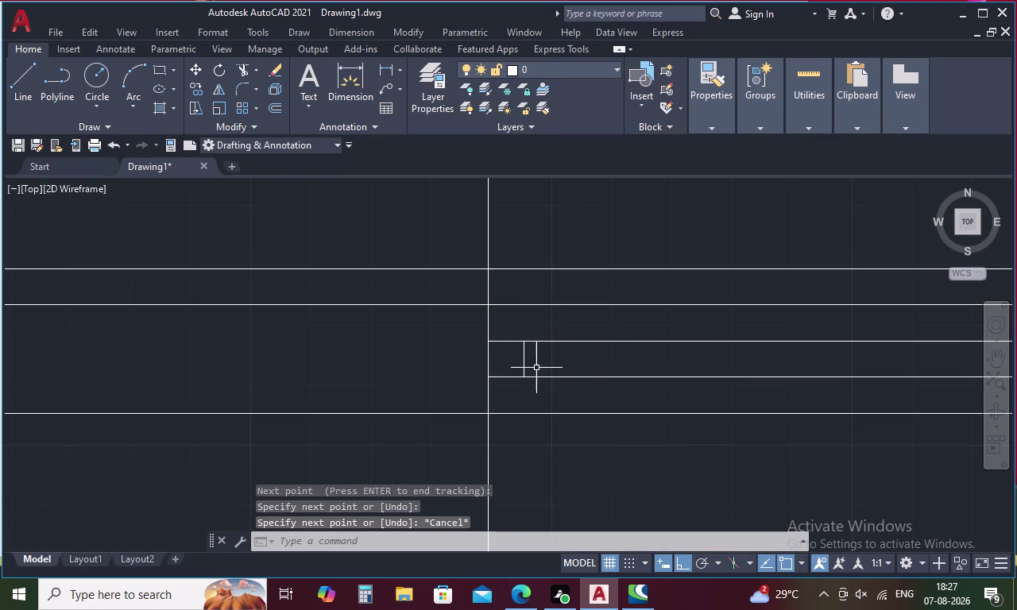
text(TR)
key(space)
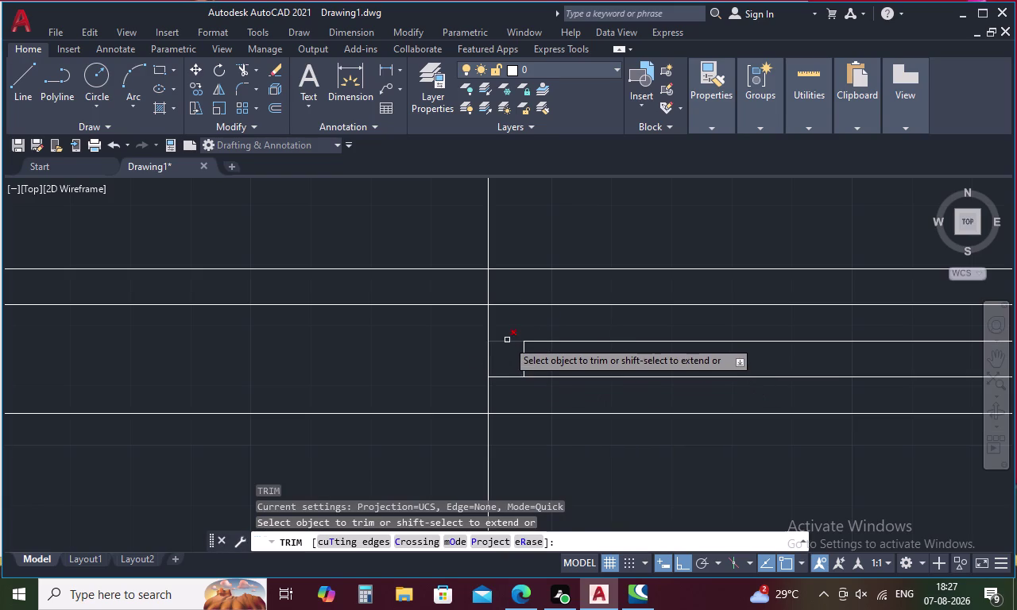
Trim the upper line left of the short vertical; cancel an unfinished tracked line.
click(507, 340)
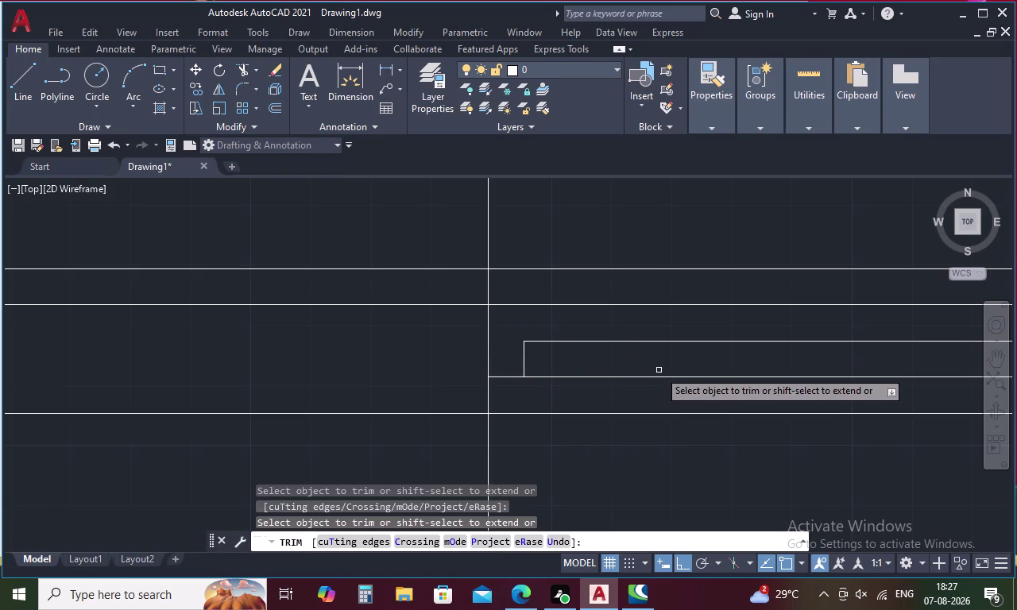
key(Escape)
text(L T)
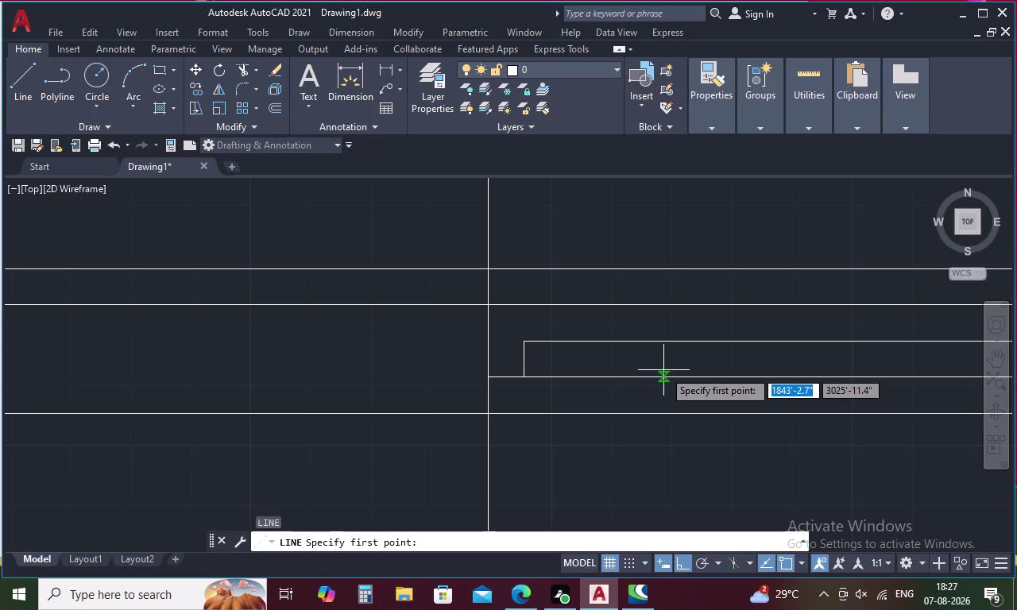
text(K)
key(space)
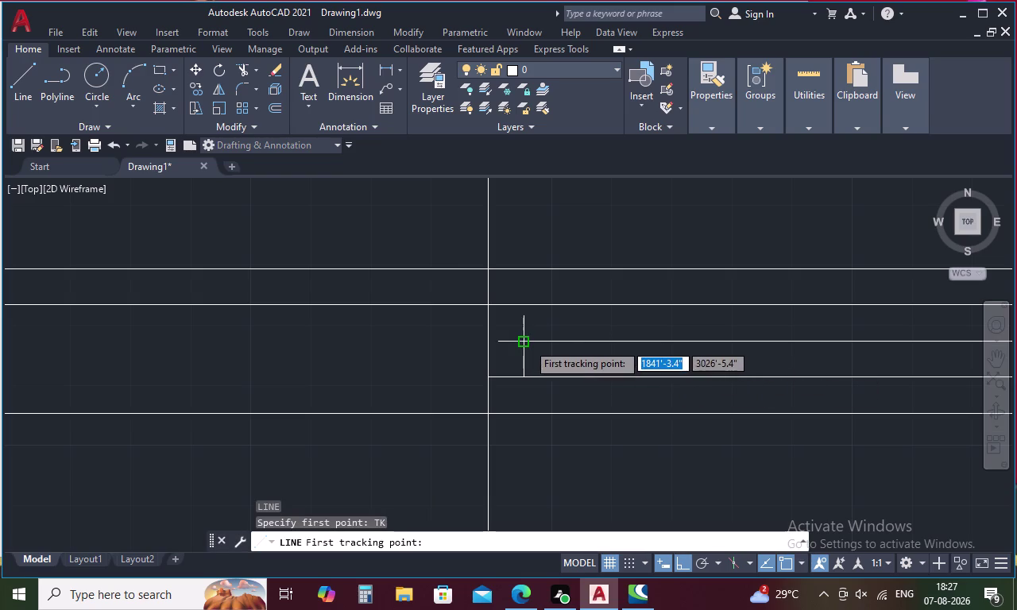
click(528, 343)
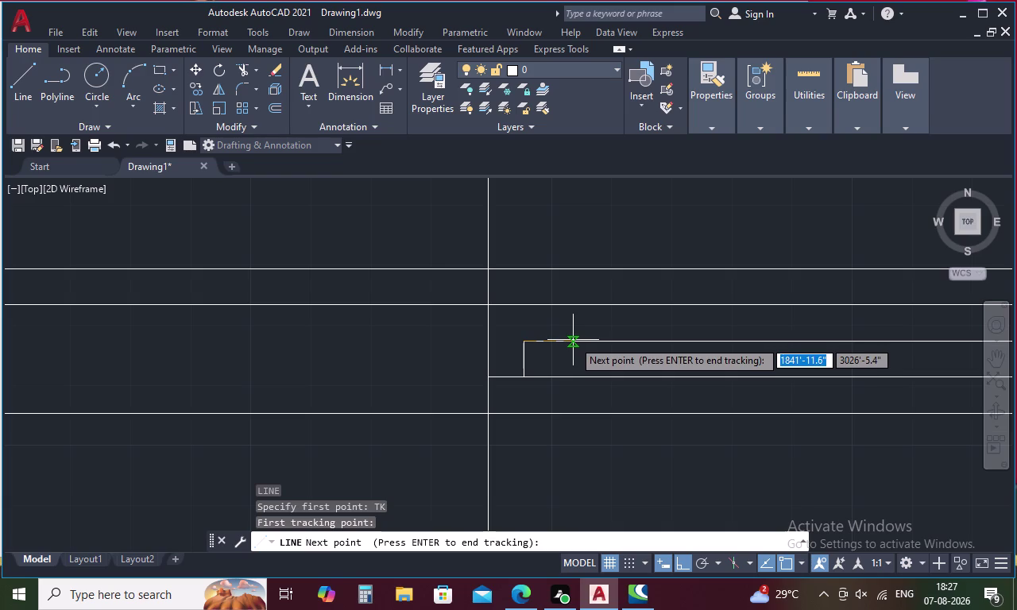
key(Escape)
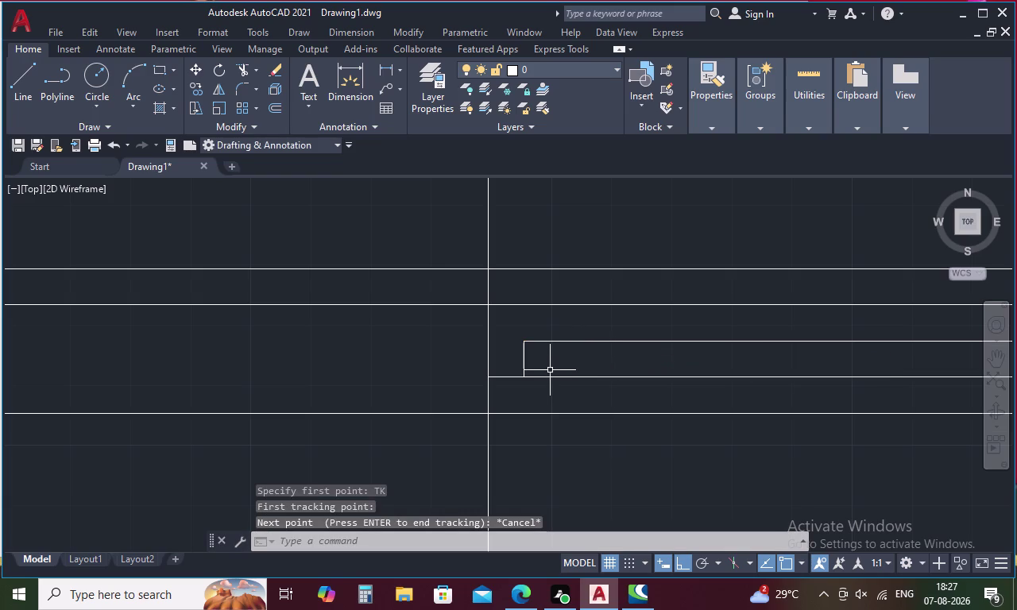
Offset the short vertical line 3 units to its left.
text(O)
key(space)
text(3)
key(space)
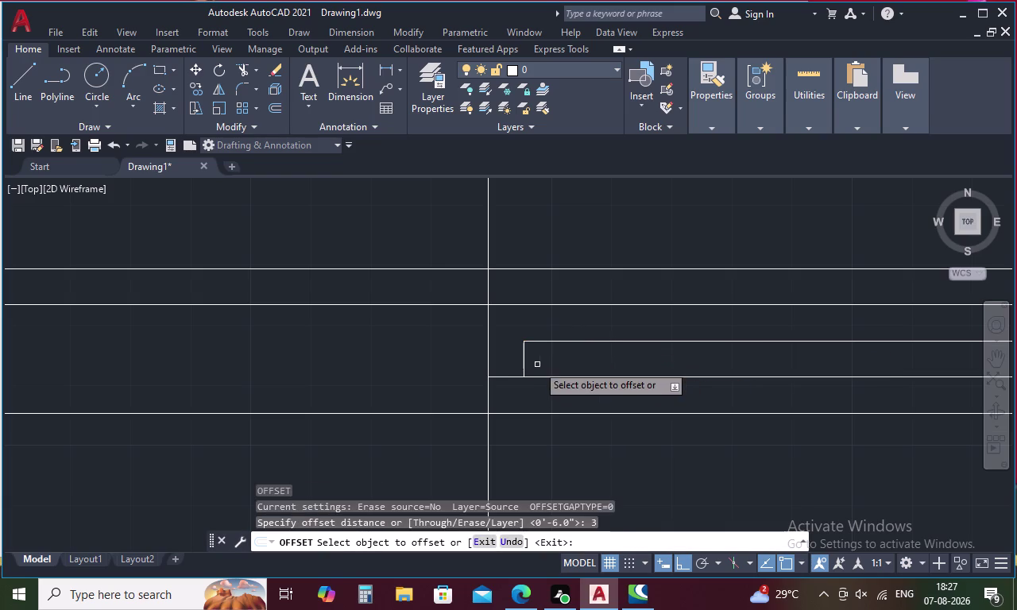
click(524, 353)
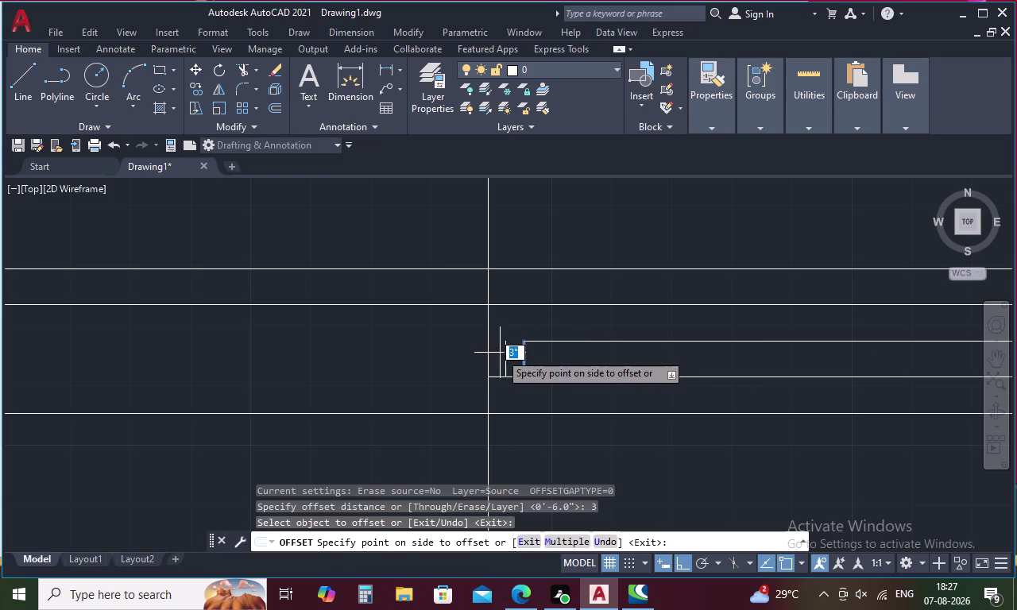
click(499, 353)
key(Escape)
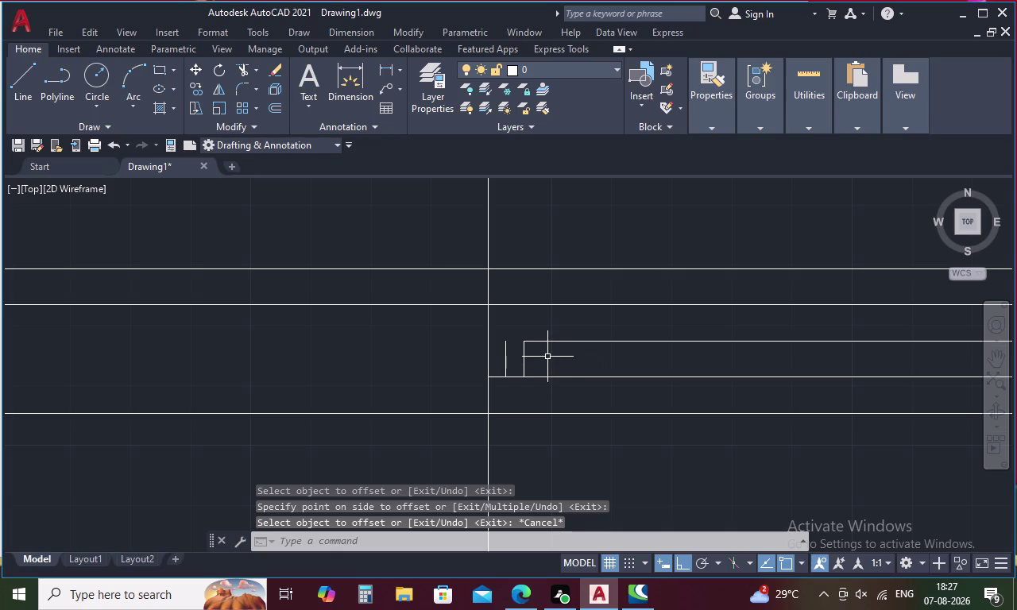
text(EX)
key(space)
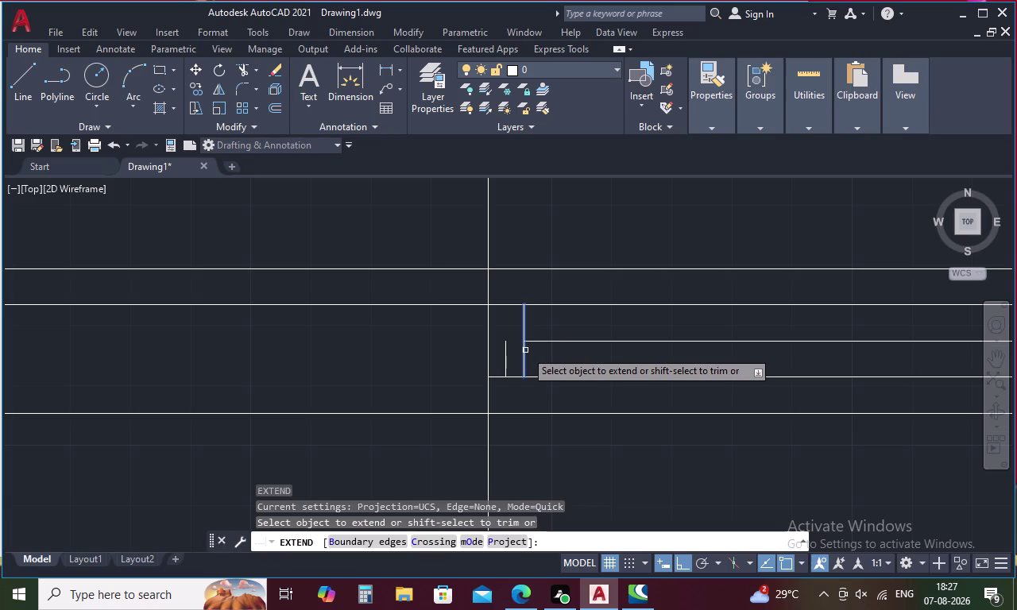
Extend the new vertical and upper panel lines, then trim their excess.
click(525, 350)
click(549, 341)
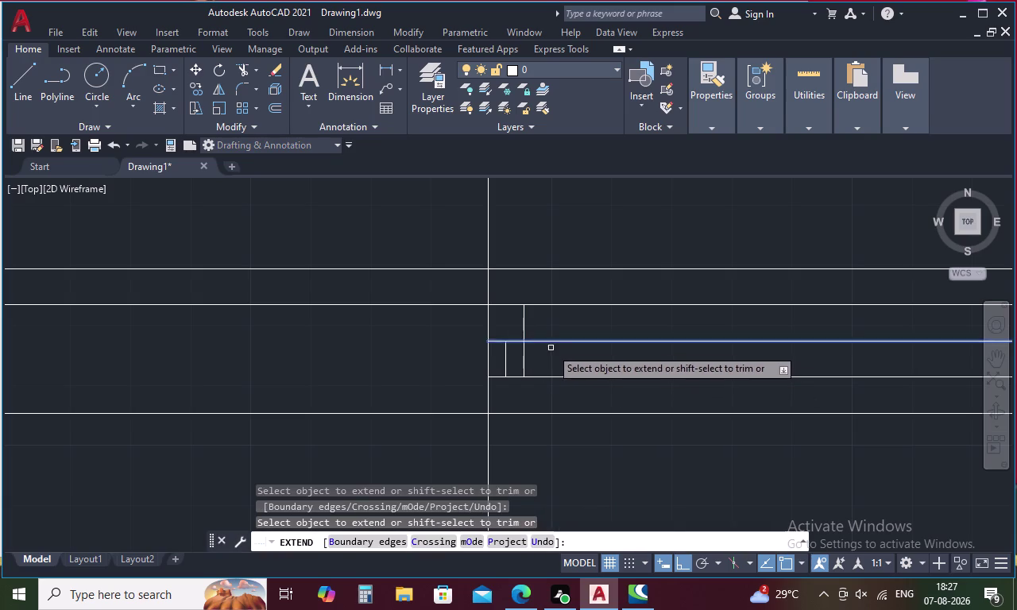
key(Escape)
text(TR)
key(space)
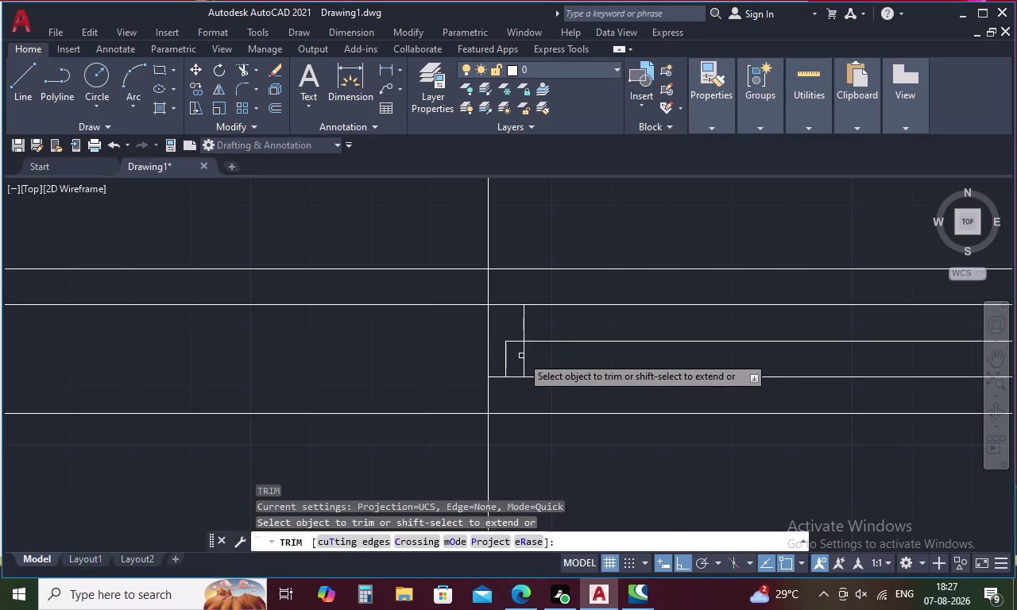
click(524, 355)
Pan over to the gate steps and end the trim.
scroll(down, 3)
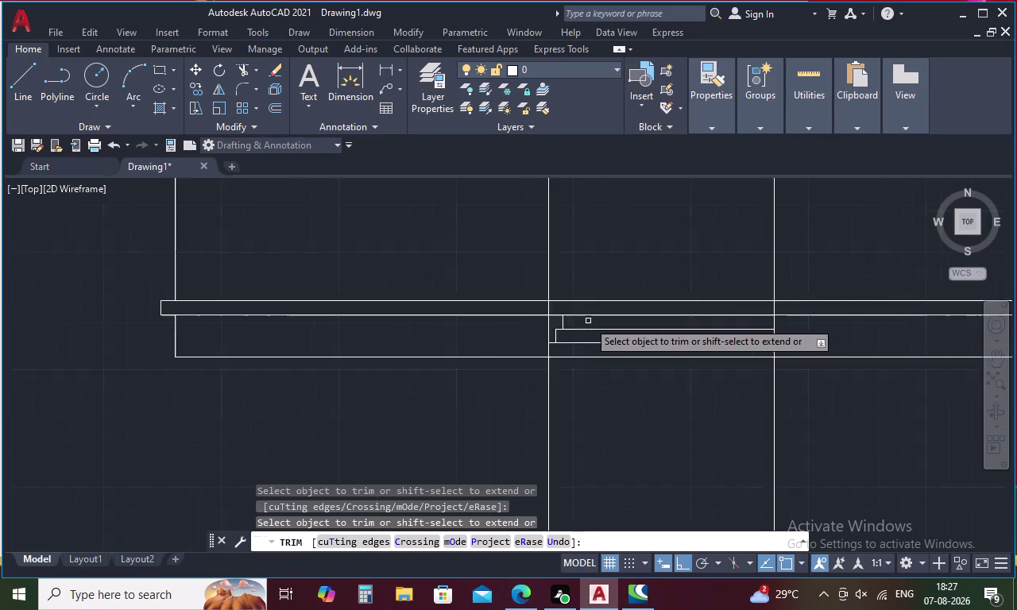
scroll(down, 3)
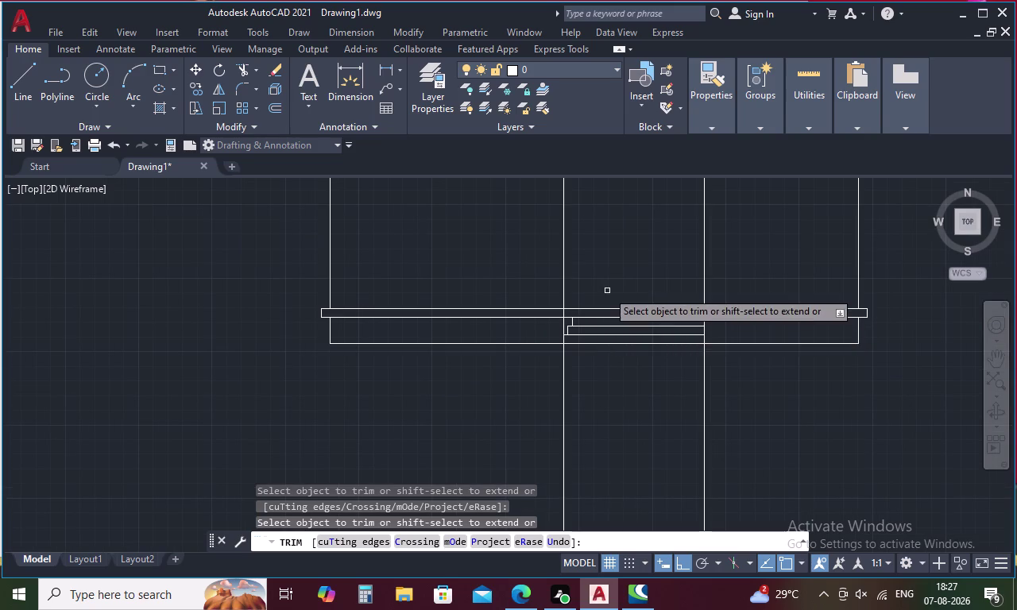
middle_drag(607, 291, 566, 308)
scroll(down, 3)
scroll(down, 3)
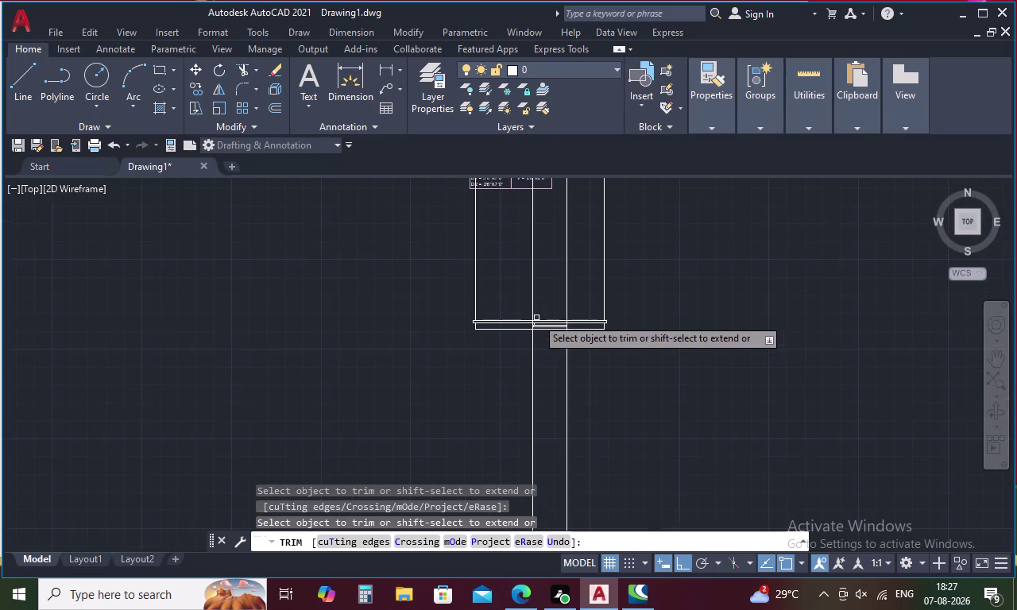
middle_drag(564, 291, 537, 372)
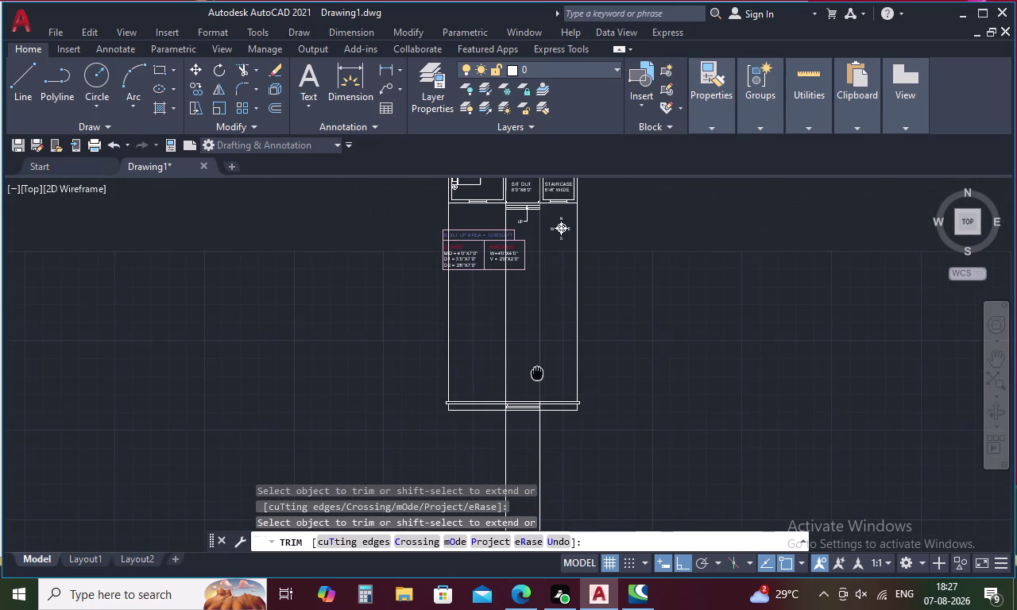
middle_drag(537, 371, 533, 344)
scroll(up, 3)
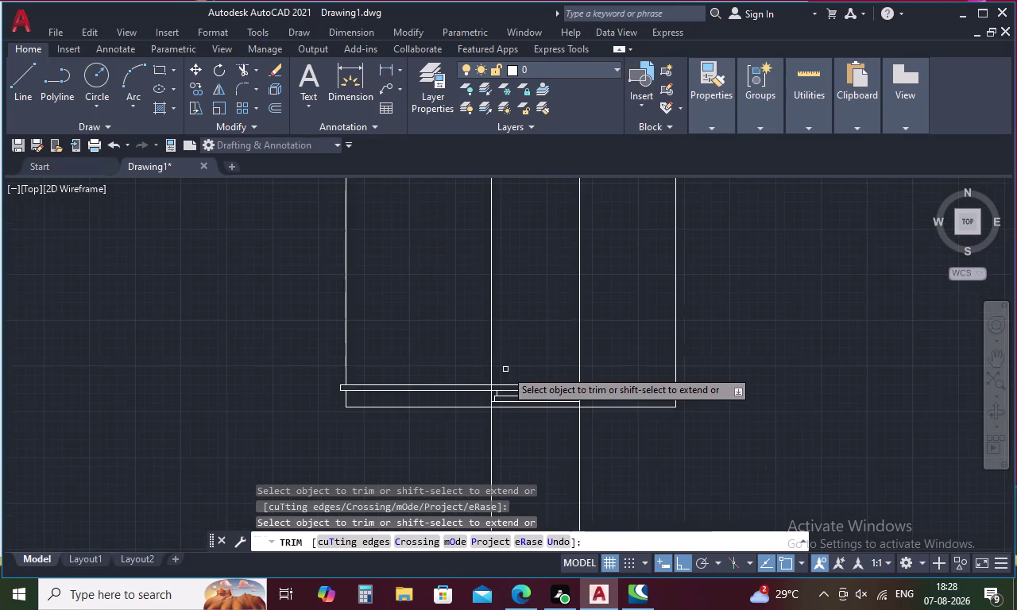
middle_drag(506, 369, 528, 331)
scroll(up, 3)
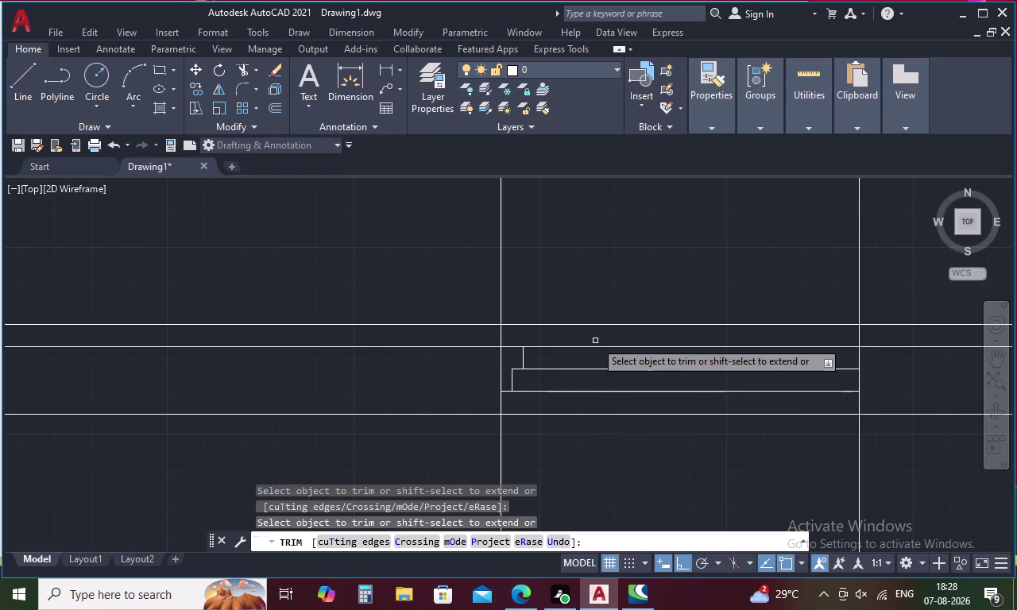
scroll(down, 3)
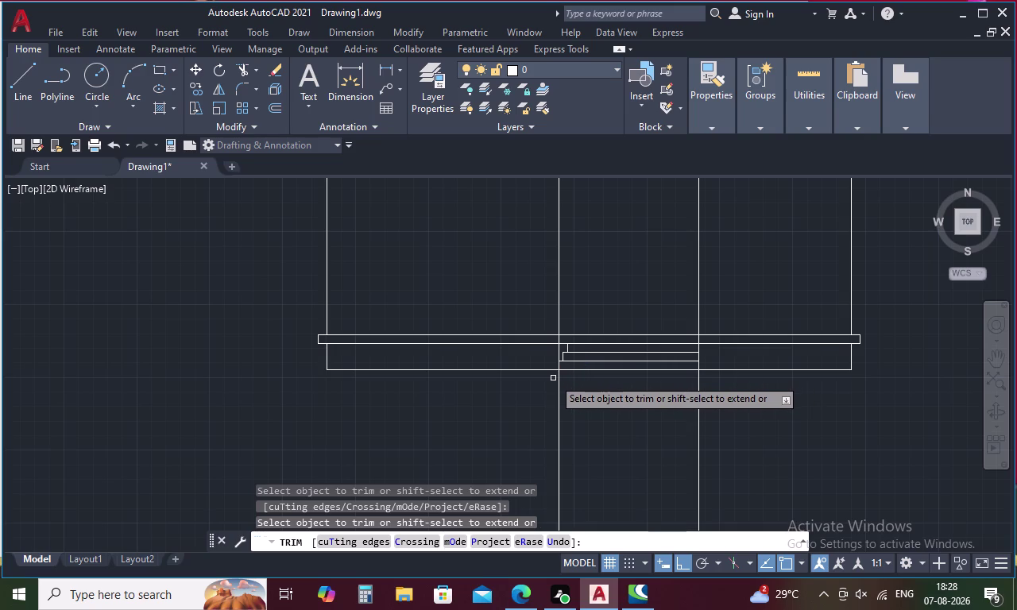
key(Escape)
text(O)
key(space)
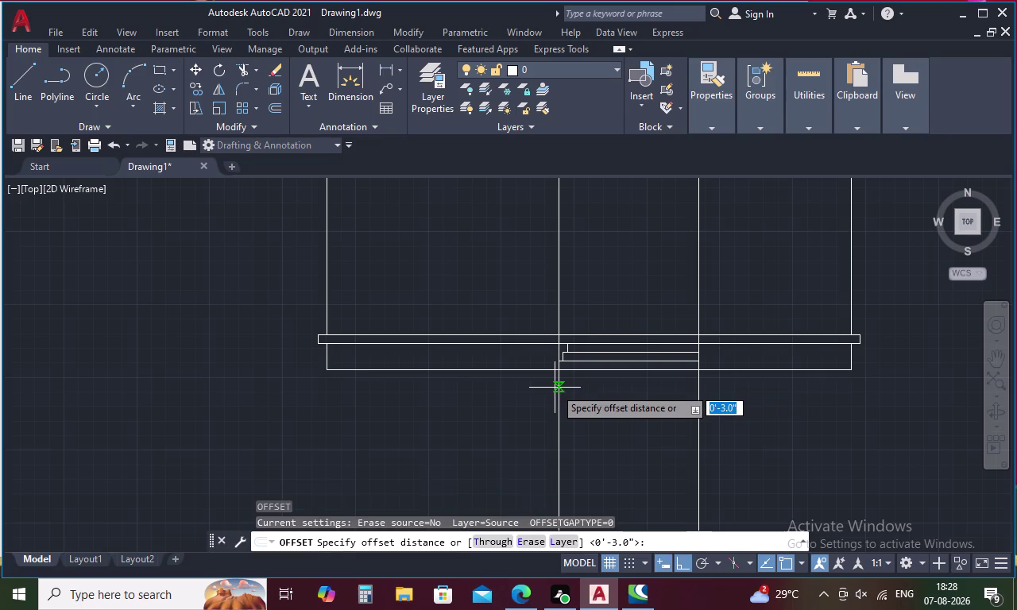
Offset the bottom step edge 4 inches upward.
key(2)
key(BackSpace)
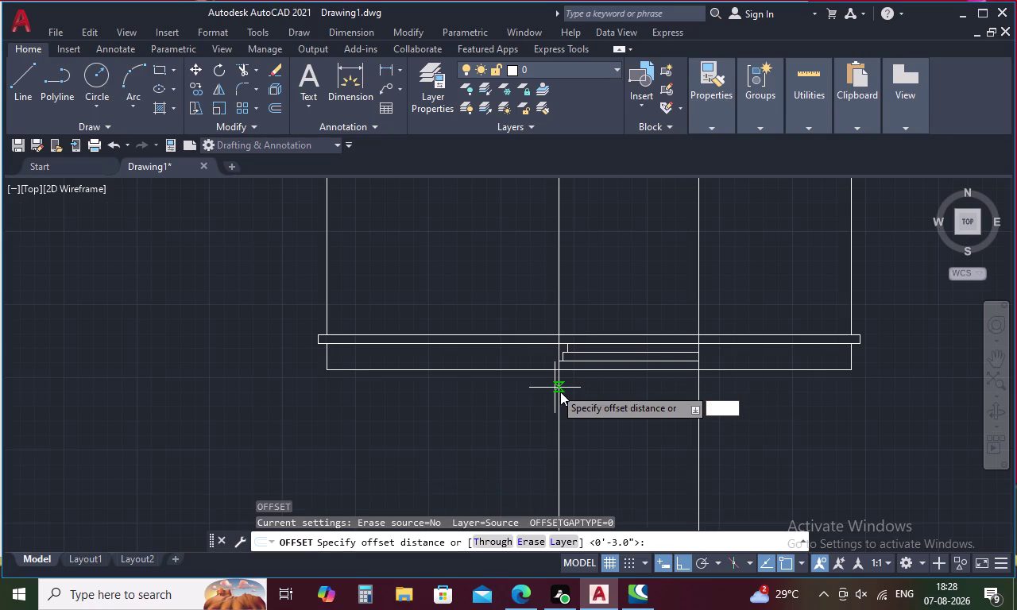
key(3)
key(BackSpace)
text(4)
key(space)
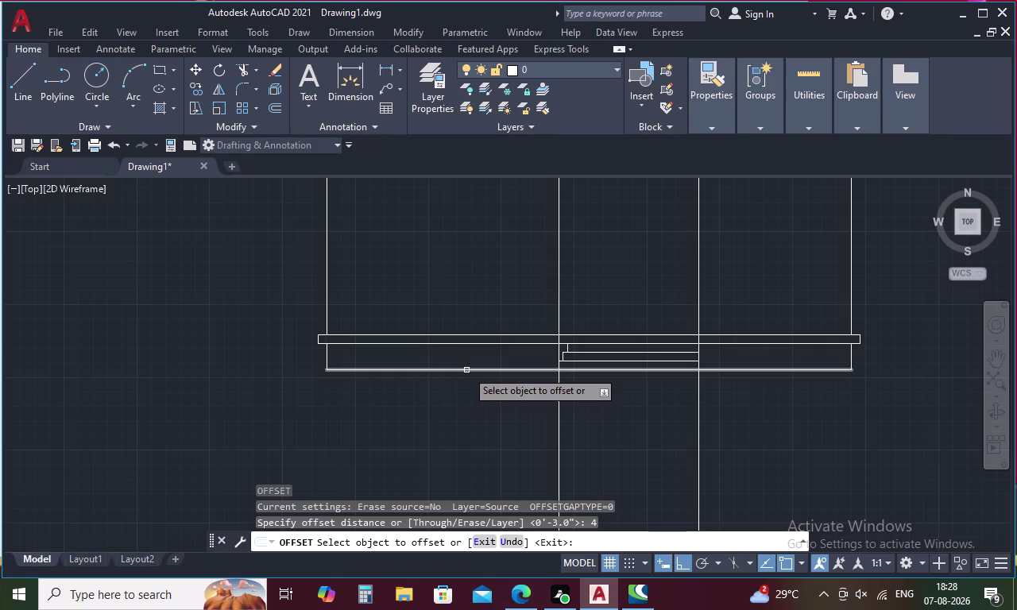
click(466, 370)
click(468, 362)
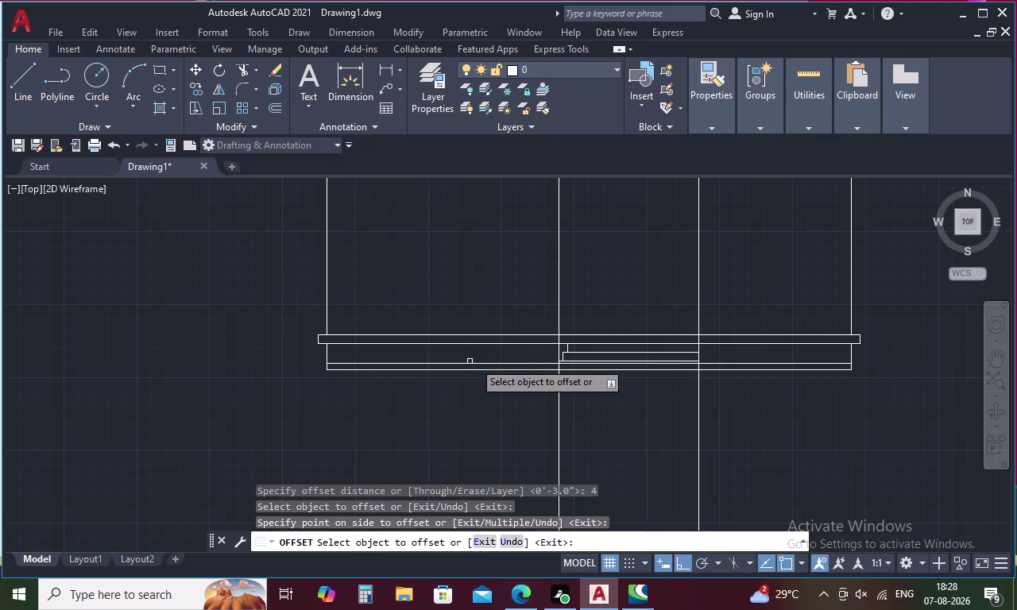
key(Escape)
Trim the excess from the new 4-inch step line.
text(TR)
key(space)
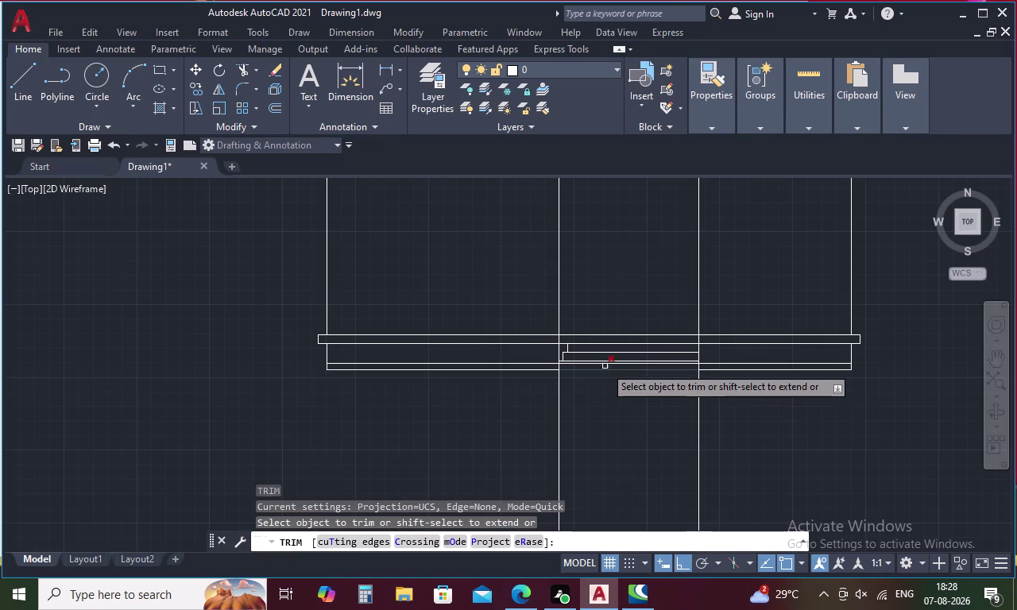
scroll(up, 3)
click(608, 367)
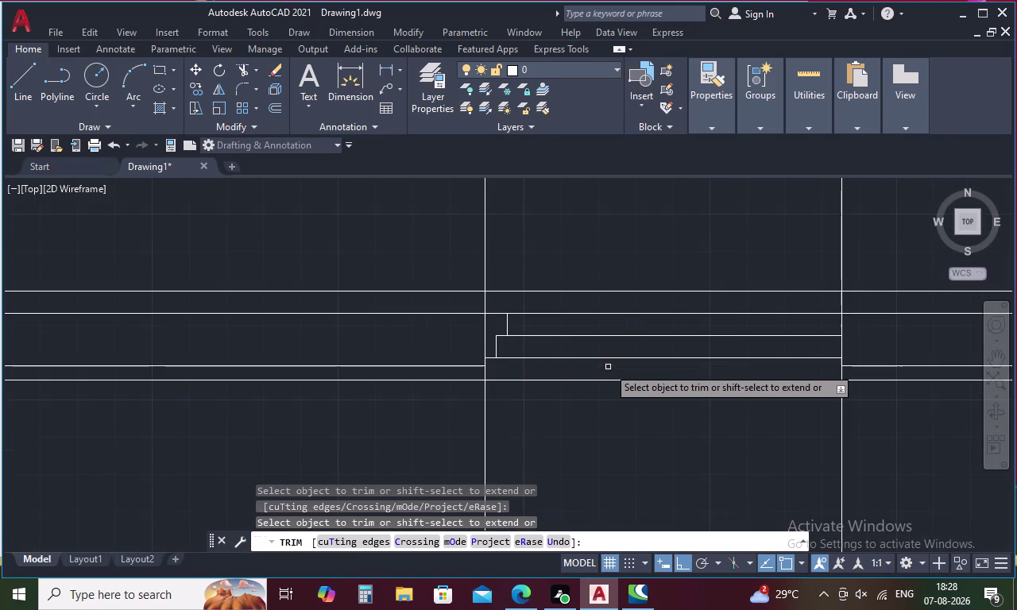
scroll(down, 3)
middle_drag(789, 352, 761, 360)
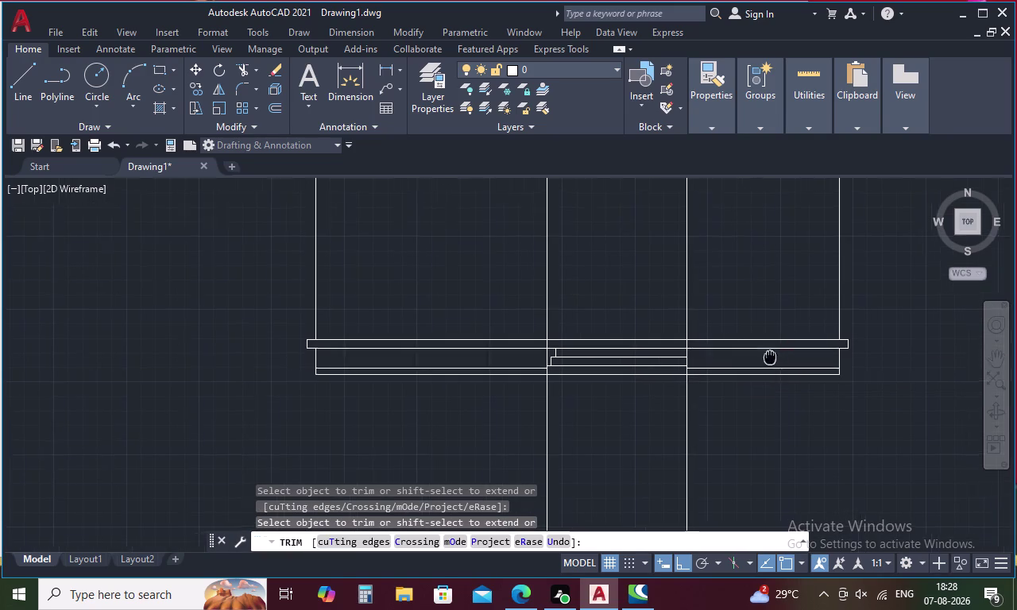
middle_drag(761, 360, 682, 382)
scroll(up, 3)
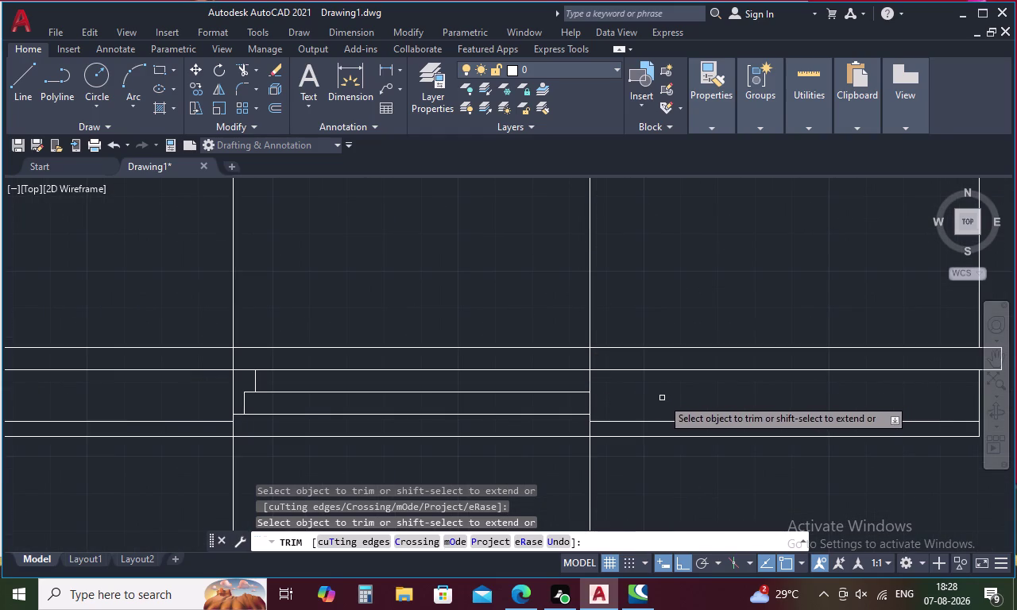
key(Escape)
text(O)
key(space)
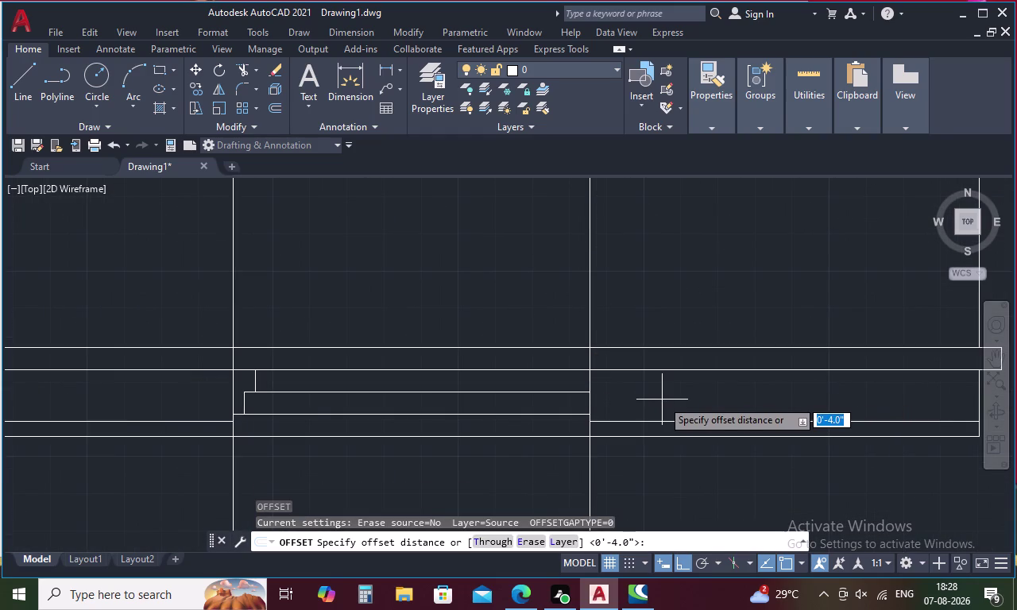
key(Escape)
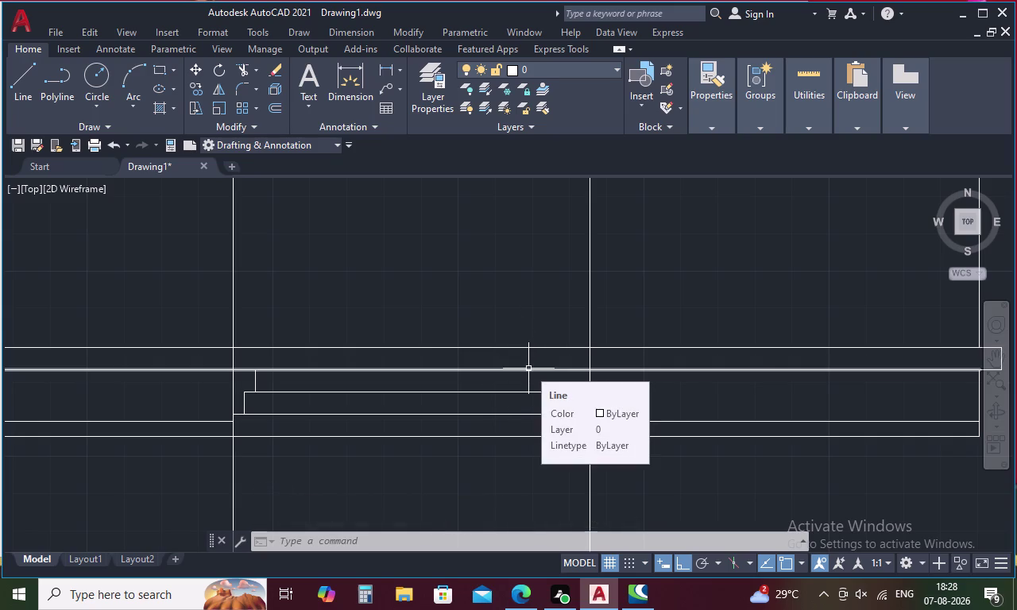
Draw a vertical riser starting 3 inches from the step corner, up to the line above.
scroll(down, 3)
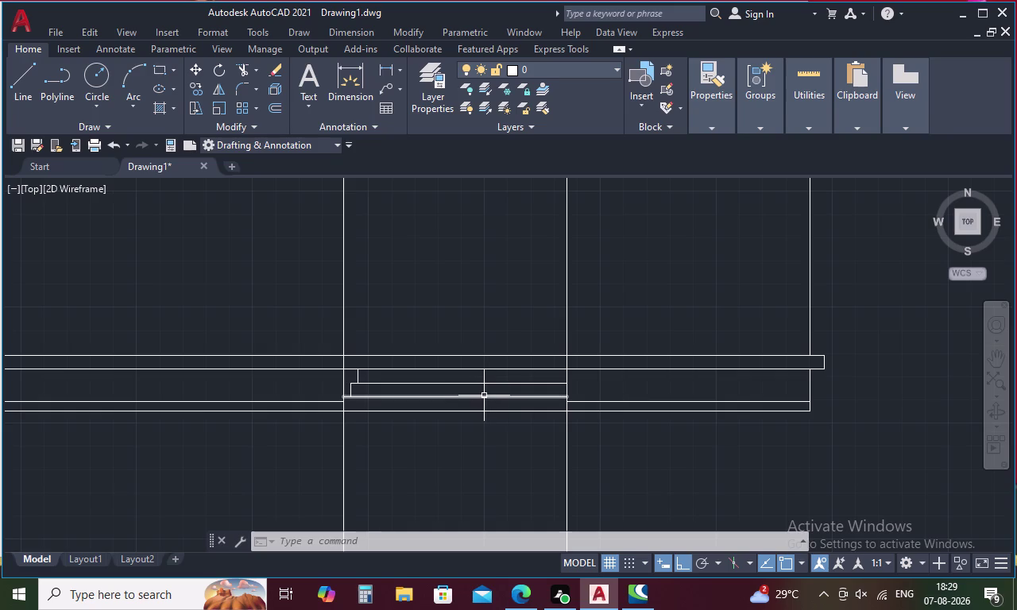
text(L)
key(space)
text(TK)
key(space)
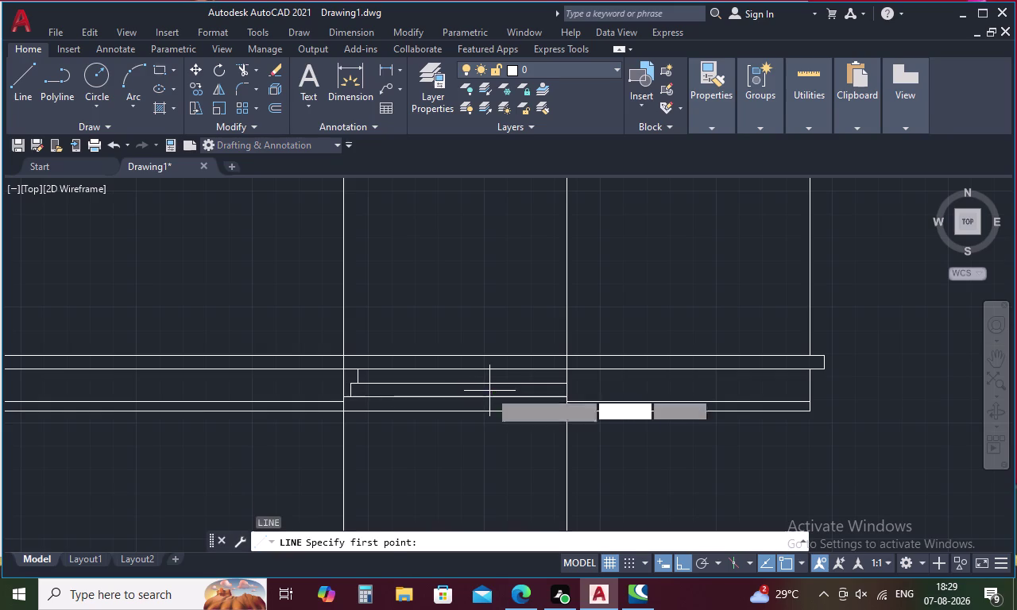
click(359, 369)
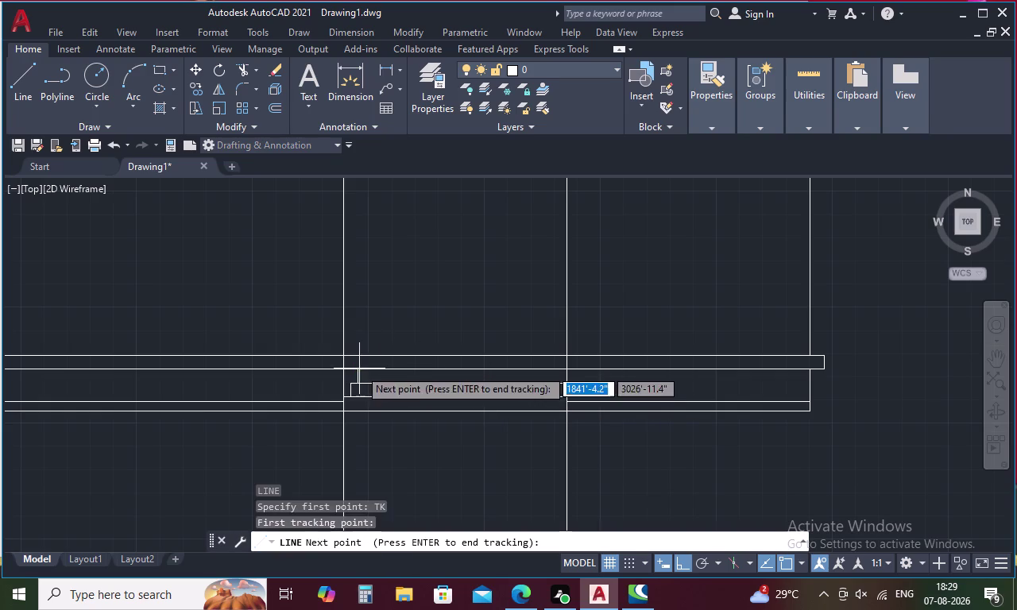
text(3)
key(space)
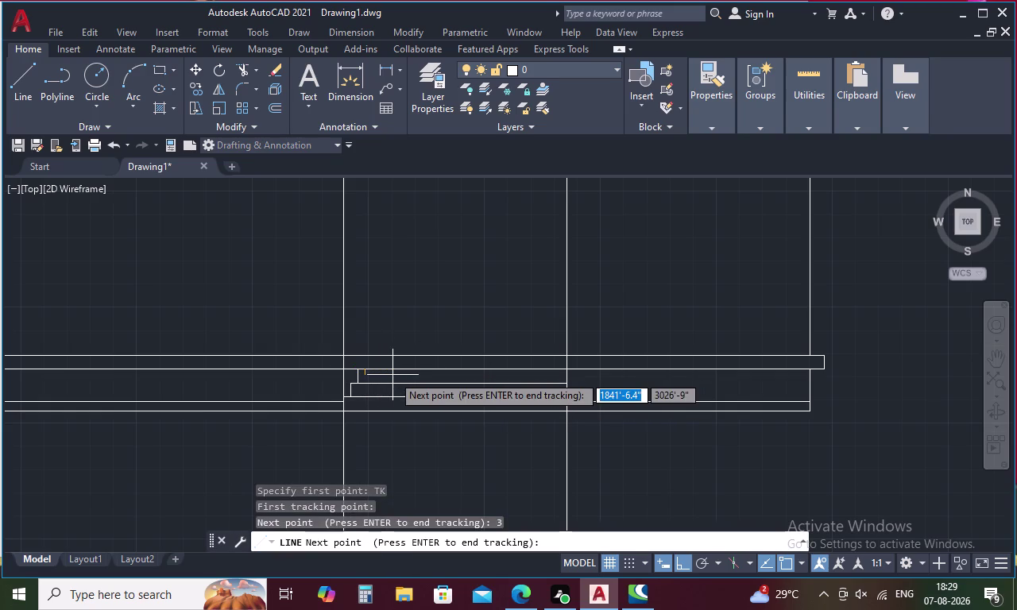
key(space)
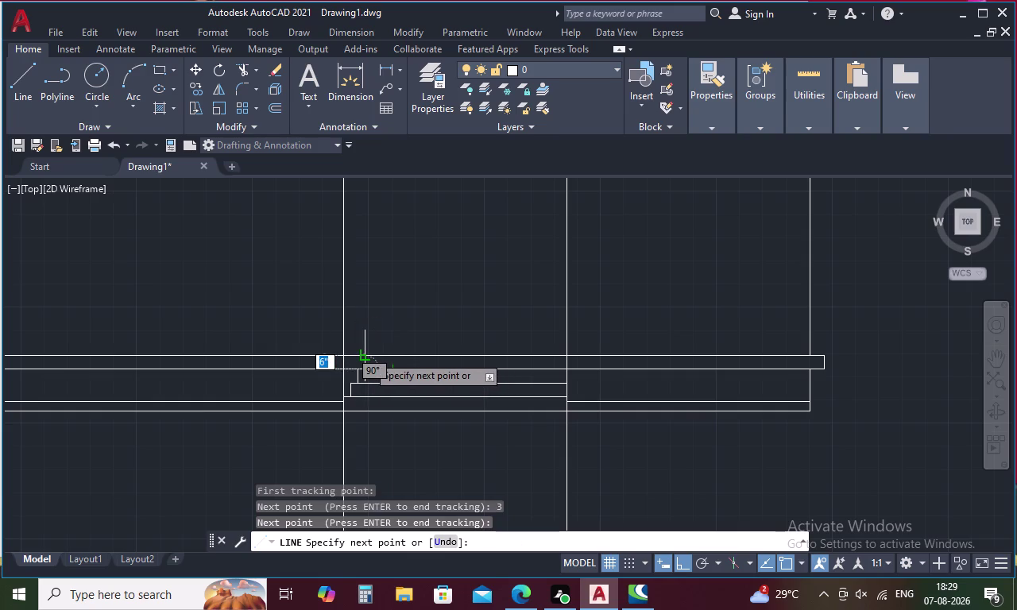
scroll(up, 3)
click(362, 353)
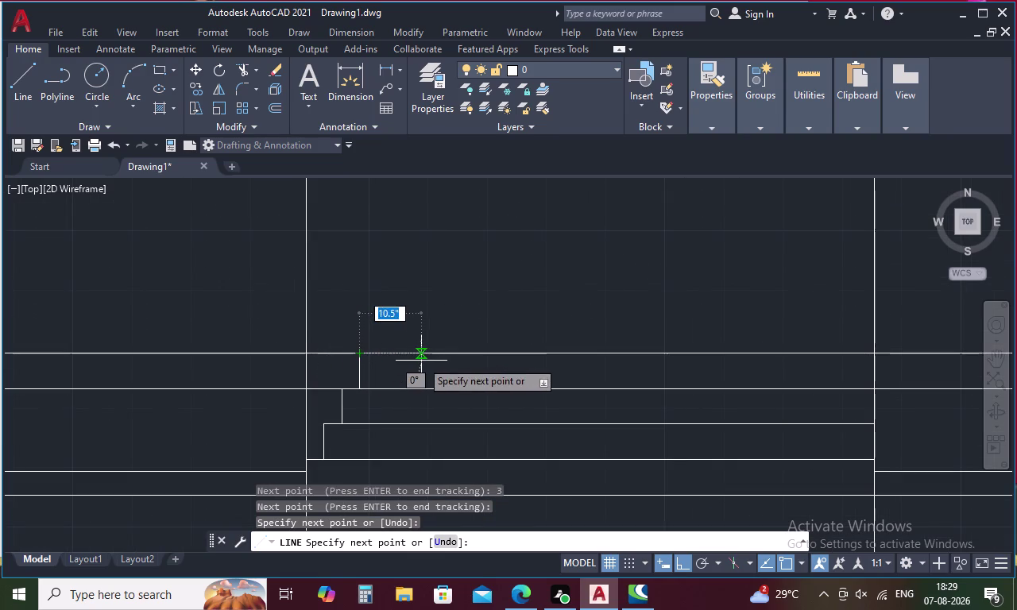
key(Escape)
text(TR)
key(space)
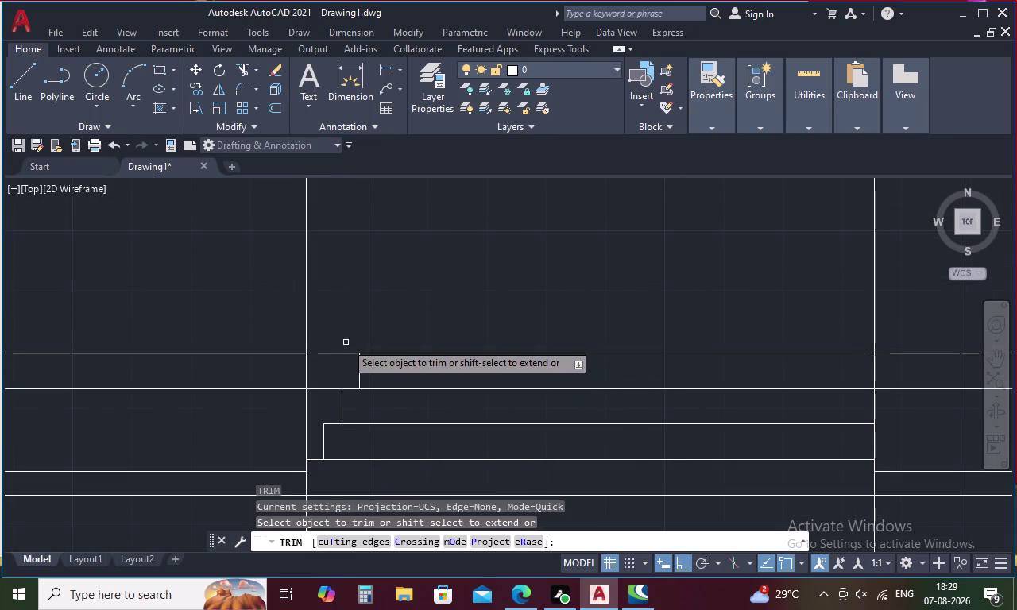
Fence-trim the top front line back to the new riser.
drag(344, 342, 318, 395)
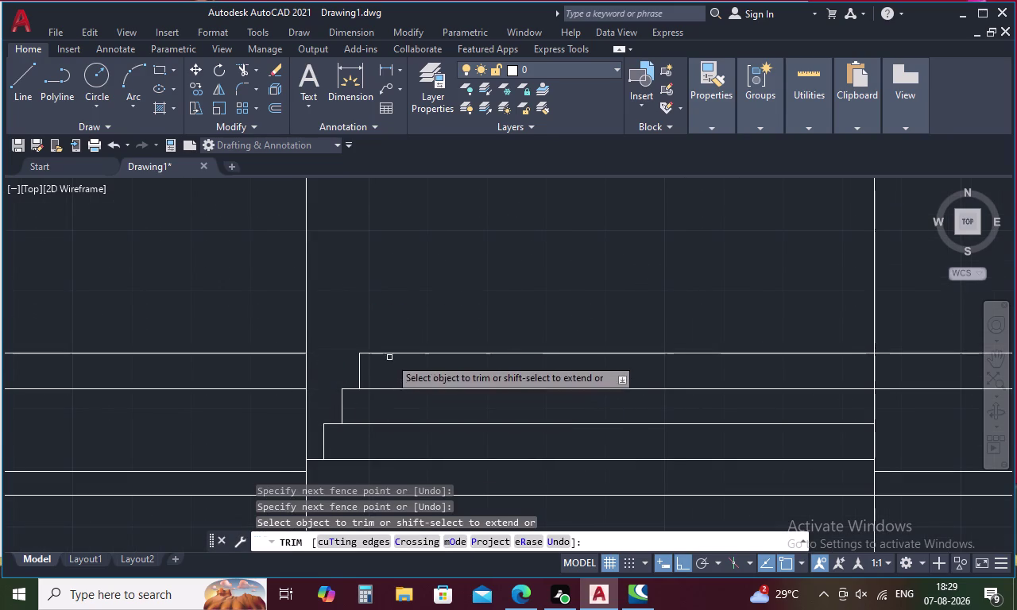
scroll(down, 3)
key(Escape)
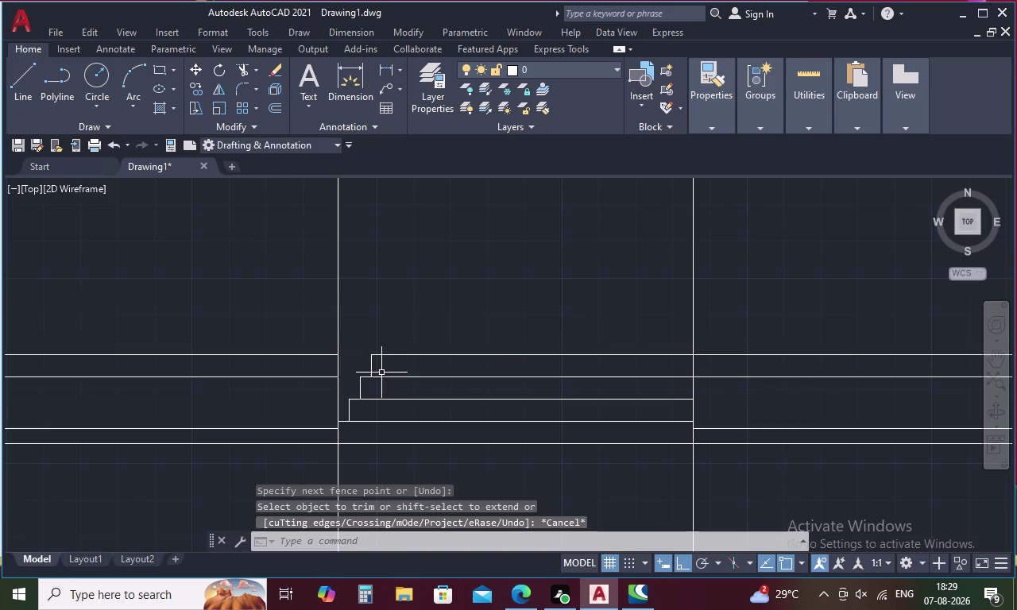
Select the top, middle and bottom riser lines and bring up their shortcut menu.
click(371, 362)
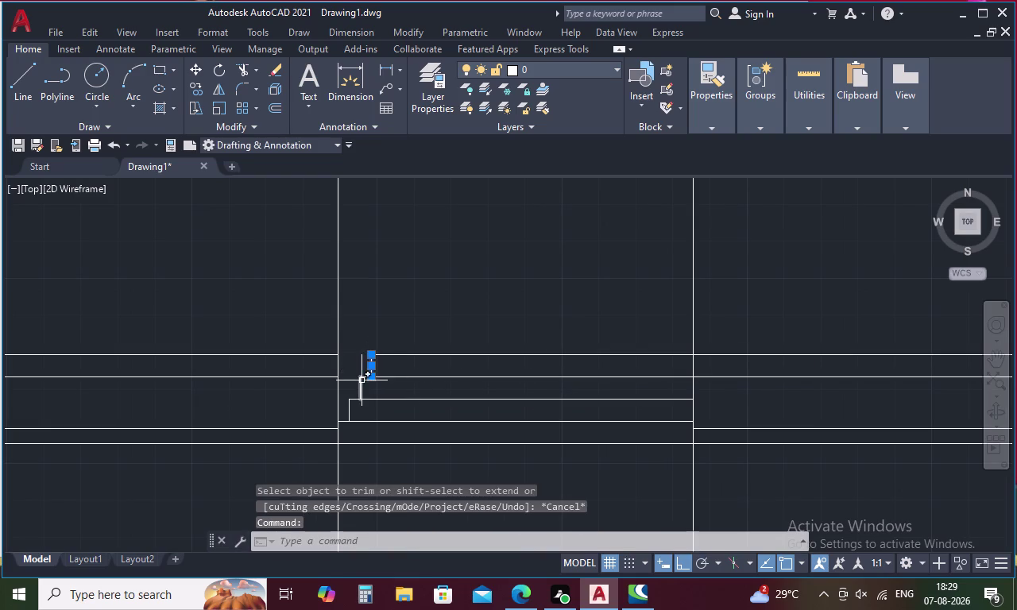
click(361, 381)
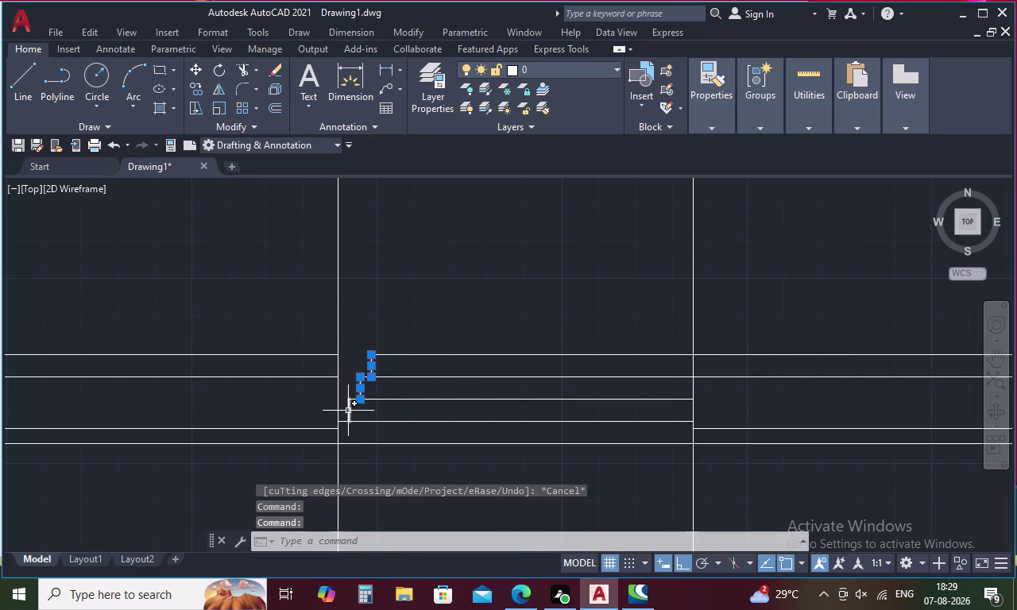
click(349, 410)
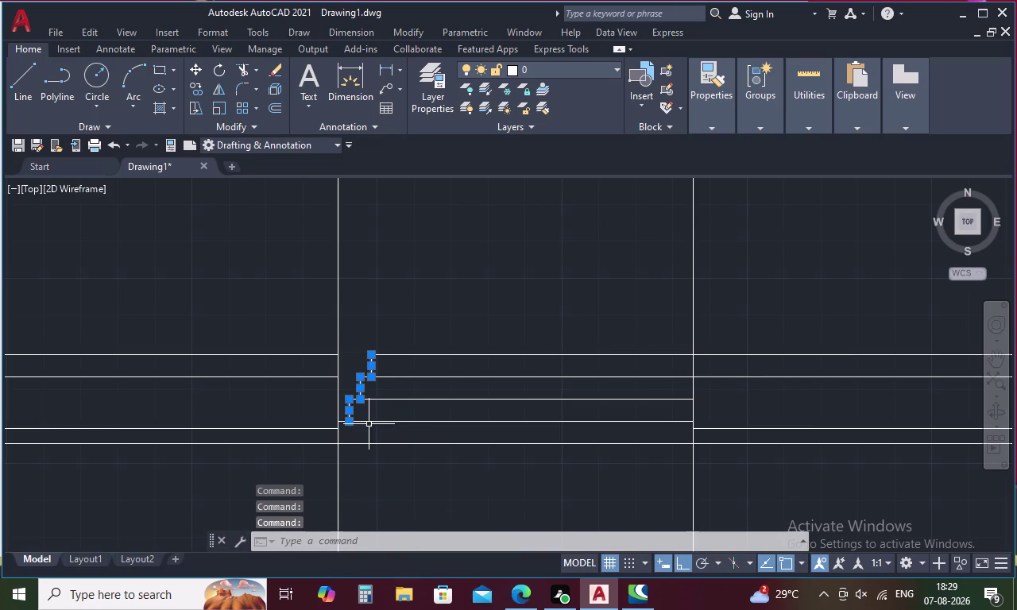
right_click(532, 320)
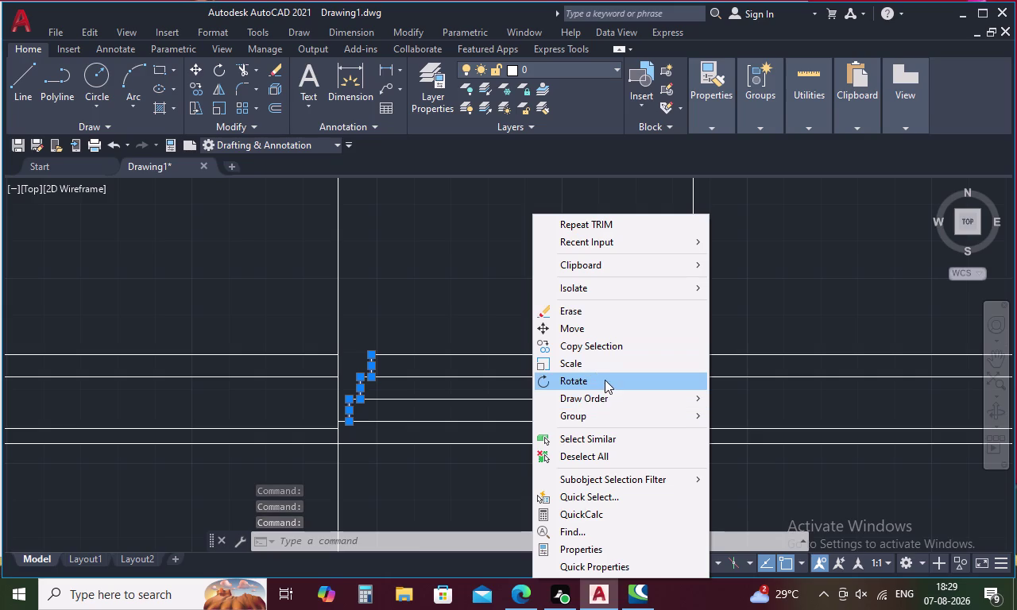
Dismiss the shortcut menu, then start and cancel a first mirror attempt.
key(Escape)
text(MI)
key(space)
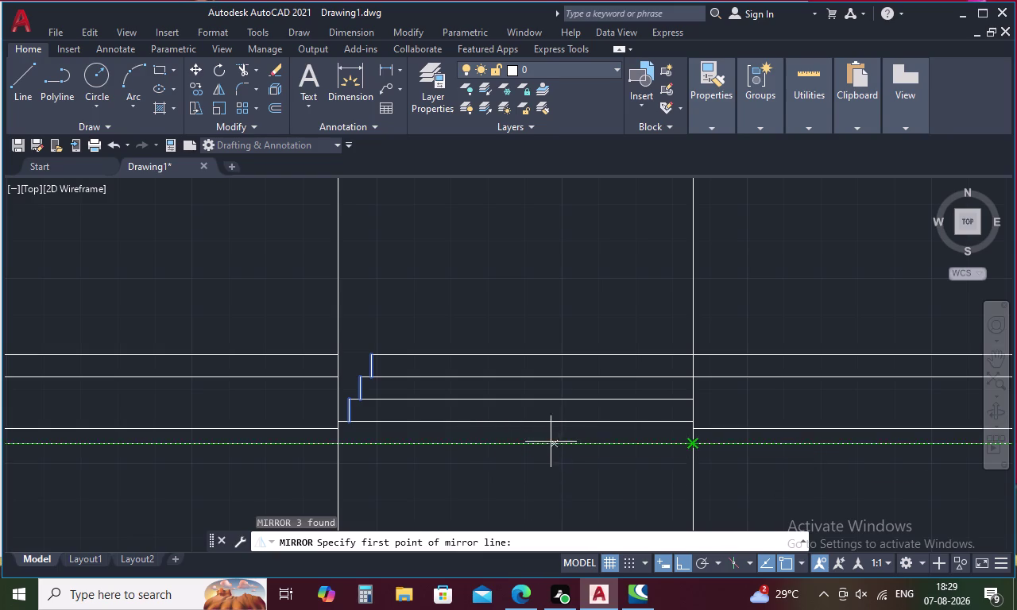
scroll(down, 3)
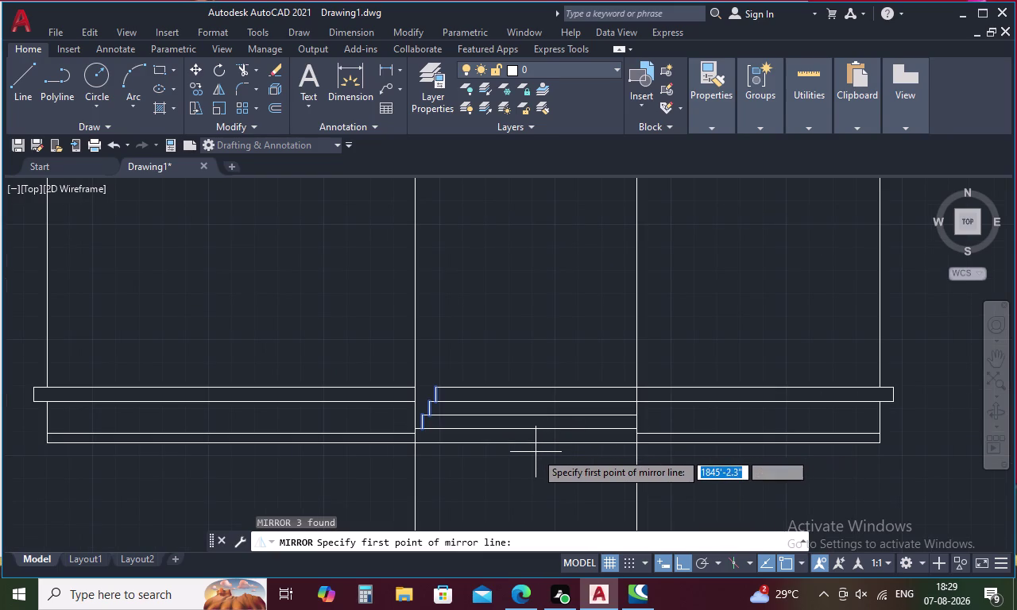
key(Escape)
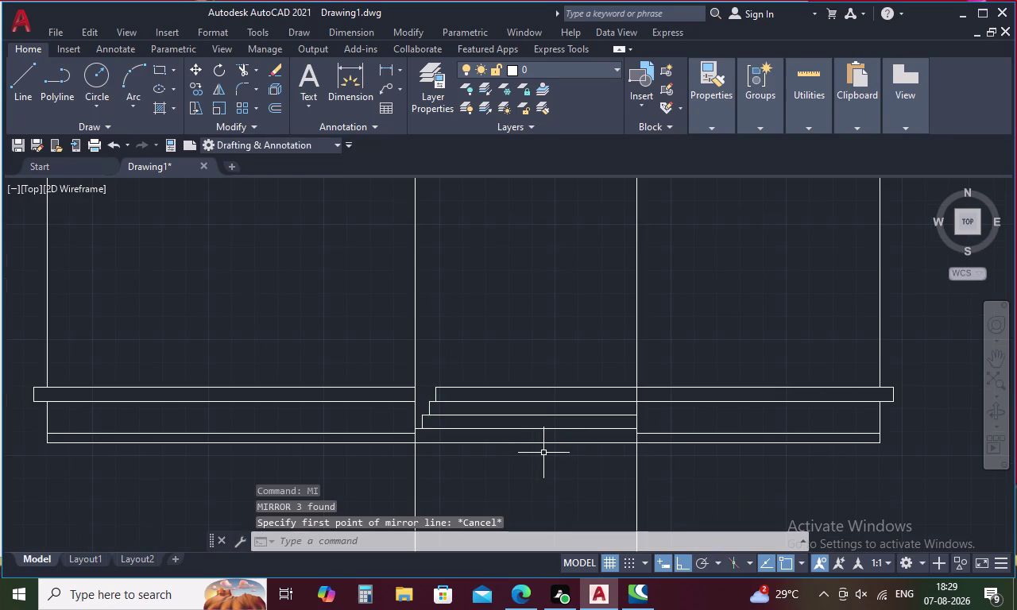
Draw a horizontal line from the steps' left corner along the path.
text(L)
key(space)
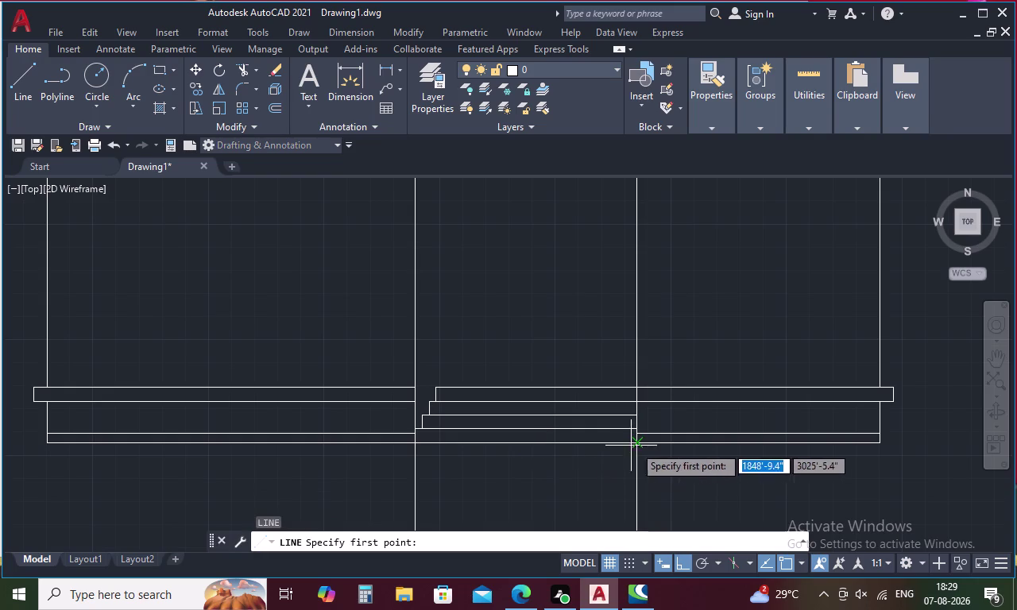
click(638, 448)
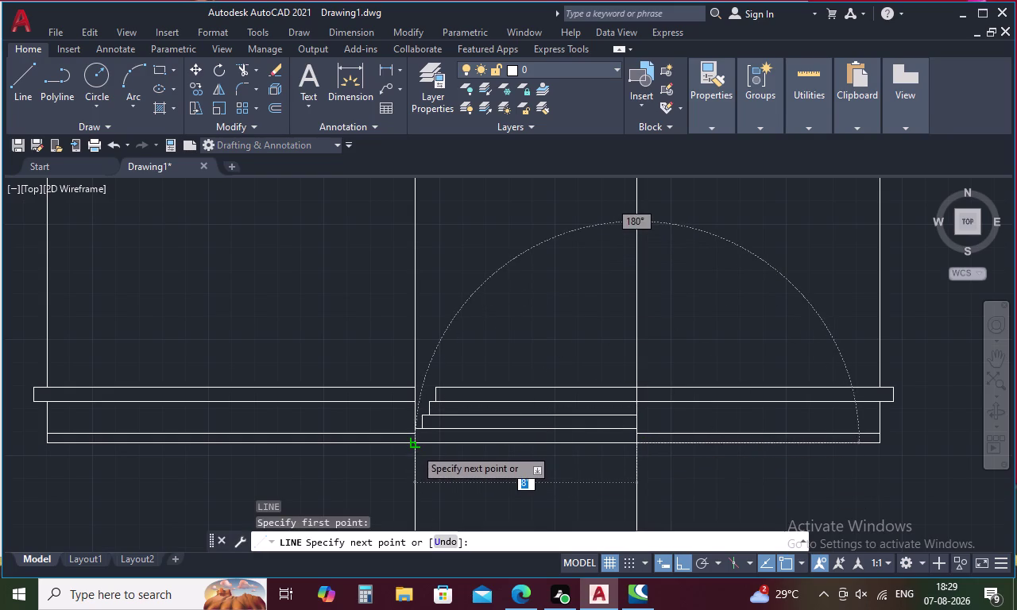
click(414, 448)
key(Escape)
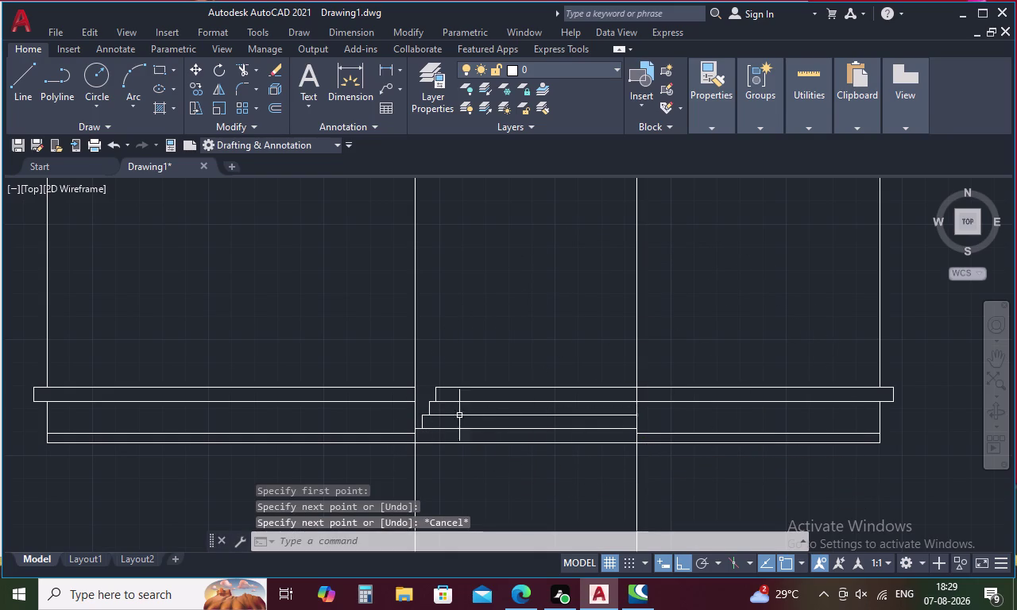
Select the three stepped lines at the left end of the steps.
click(435, 395)
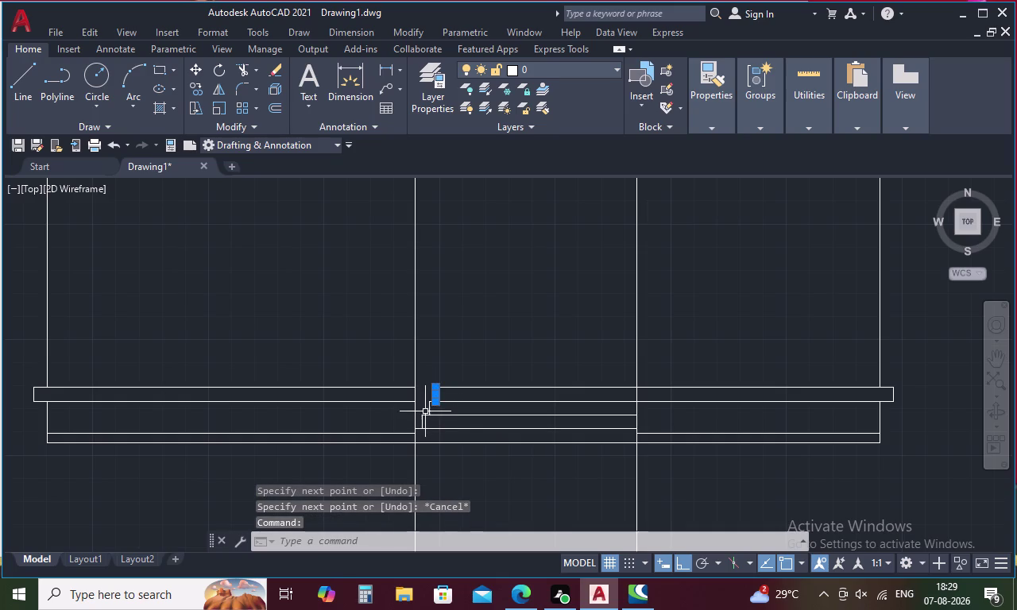
click(428, 411)
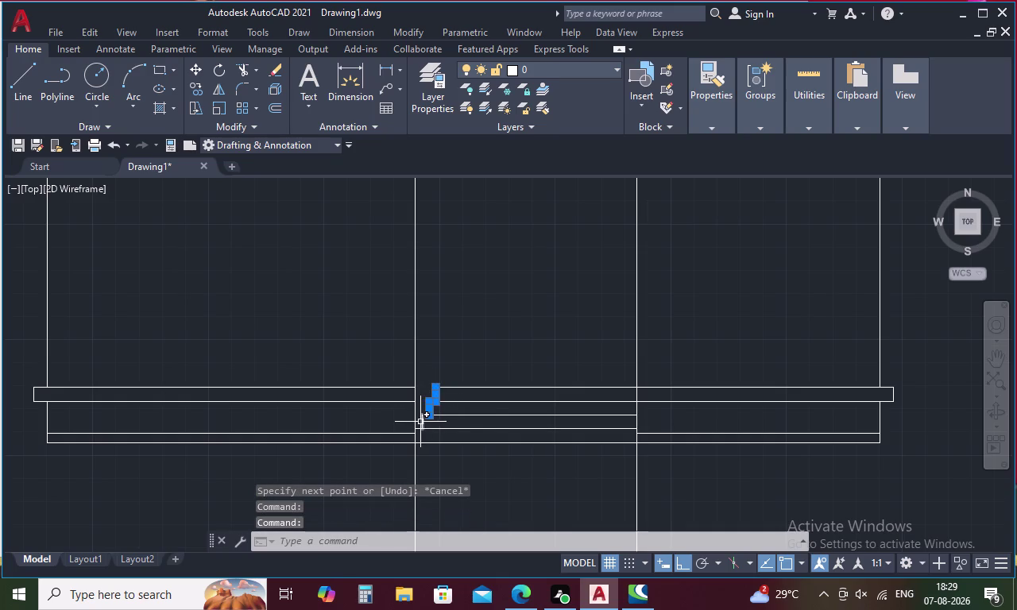
click(420, 422)
right_click(604, 300)
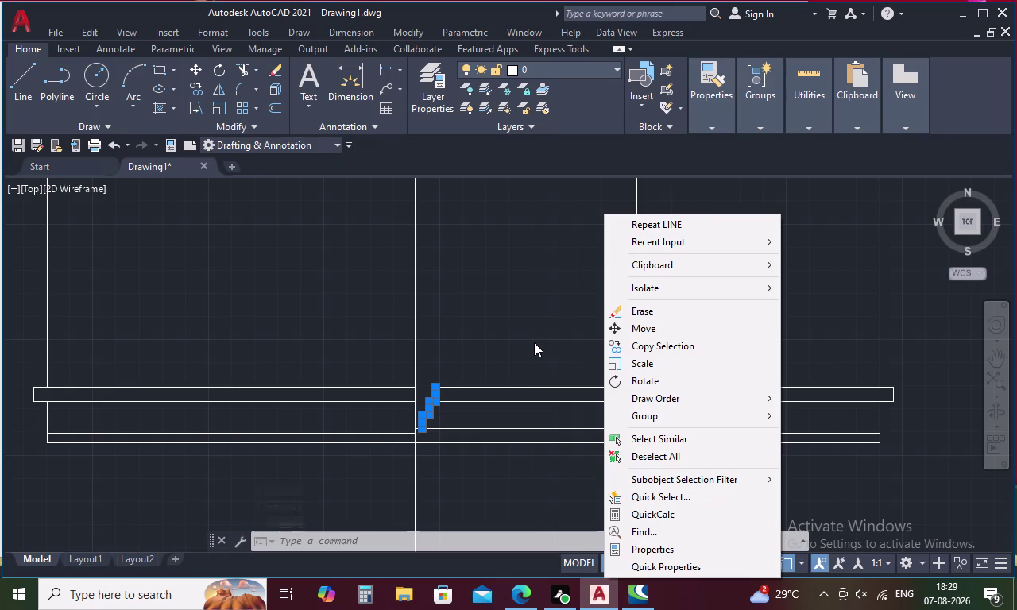
key(Escape)
Mirror the selected stepped lines about a vertical axis, keeping the originals.
text(M)
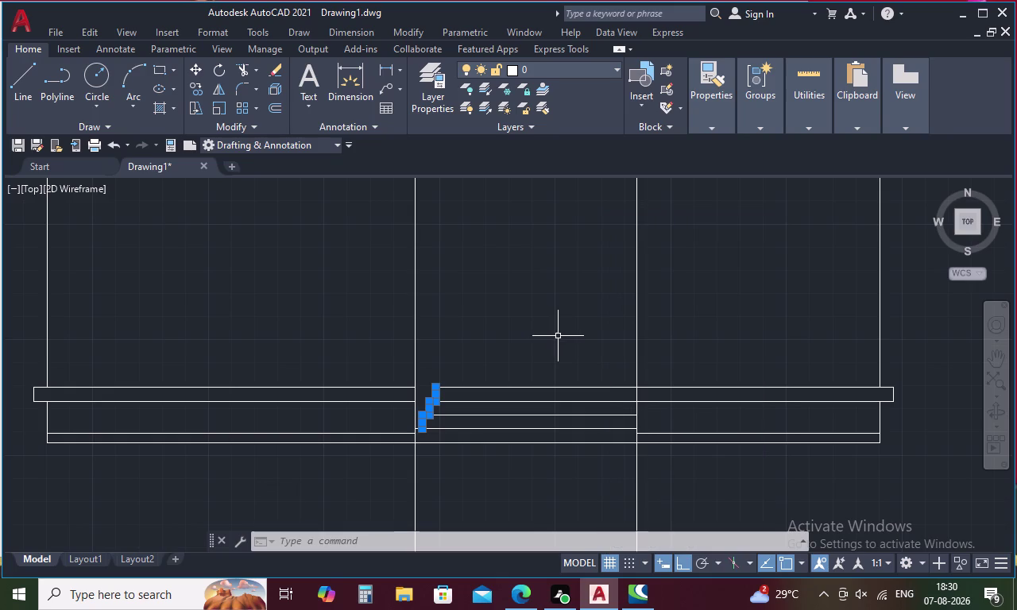
text(I)
key(space)
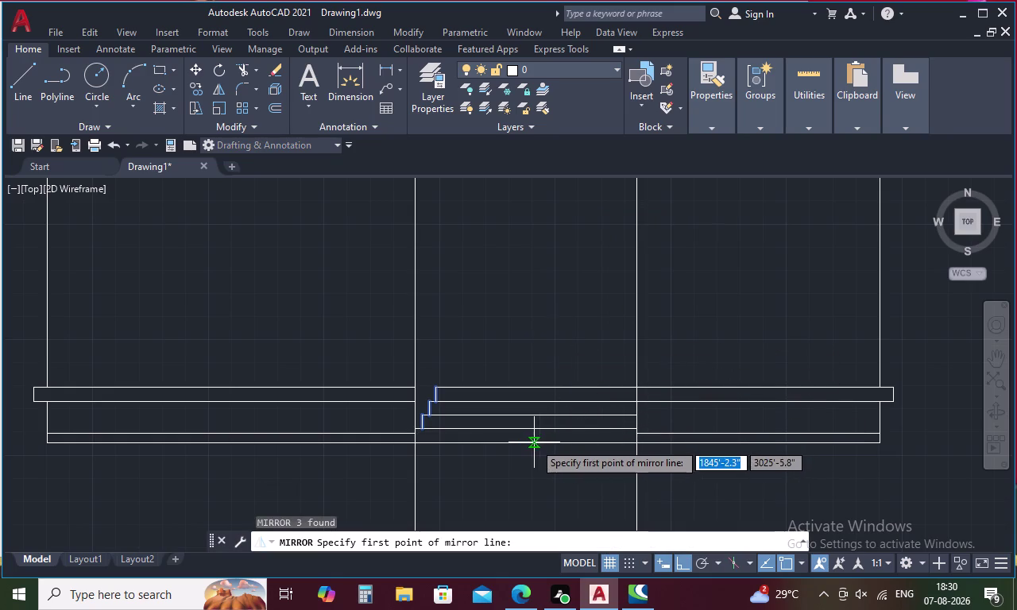
click(523, 443)
click(523, 331)
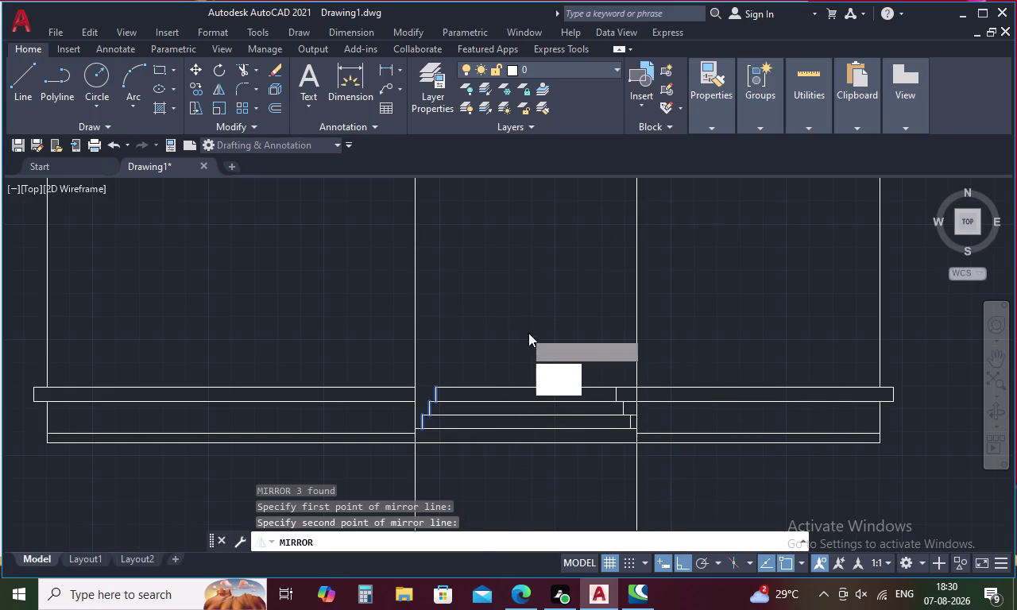
drag(574, 383, 524, 330)
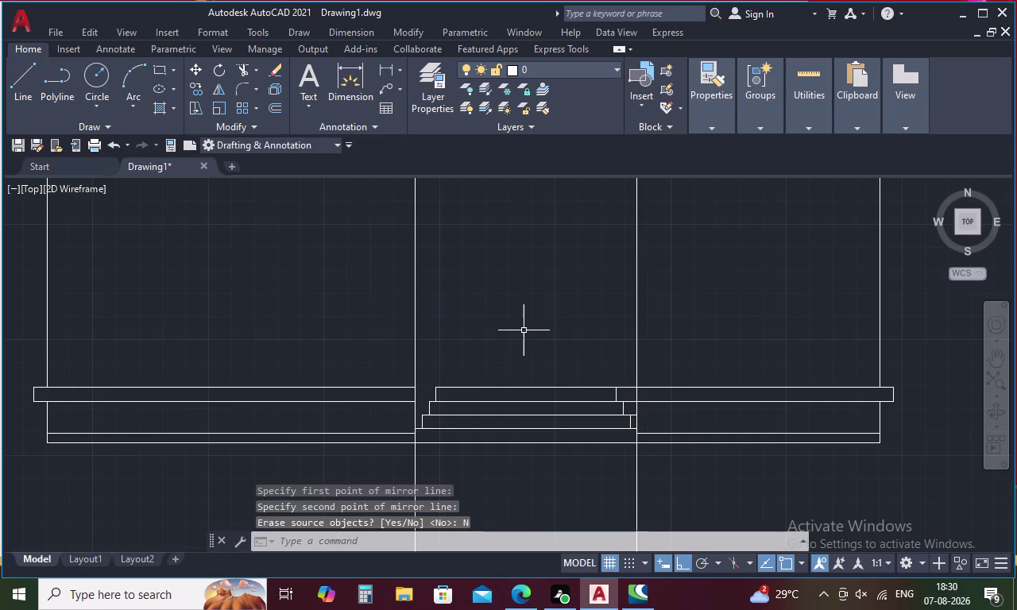
key(Escape)
text(TR)
key(space)
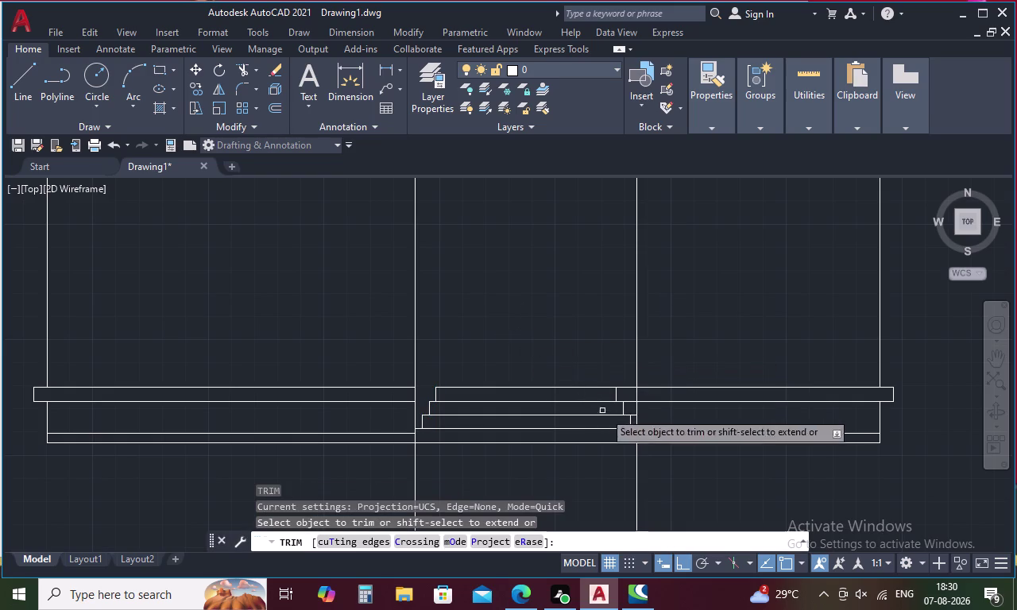
scroll(up, 3)
drag(653, 433, 657, 447)
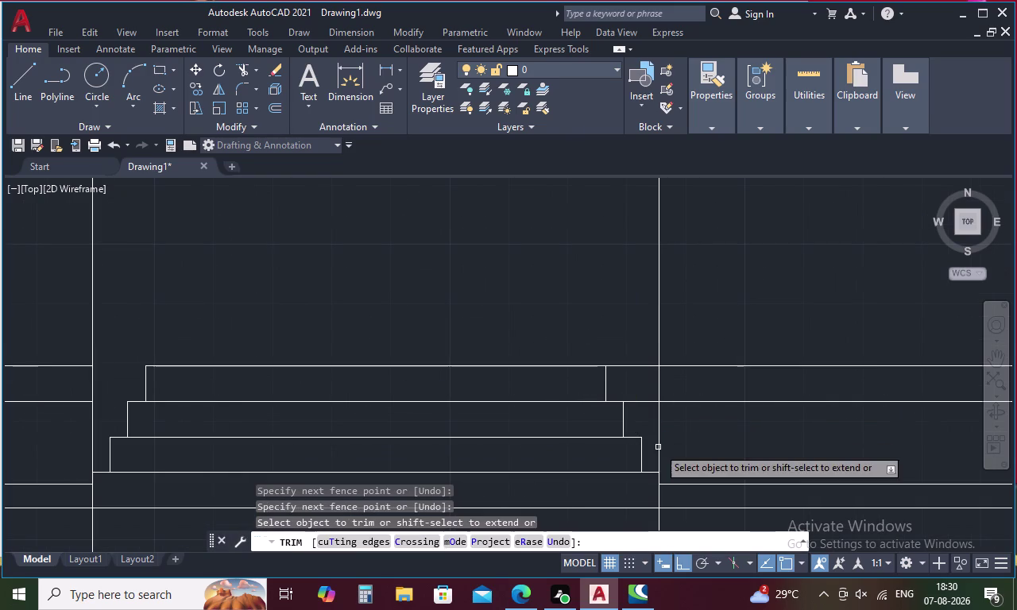
click(641, 415)
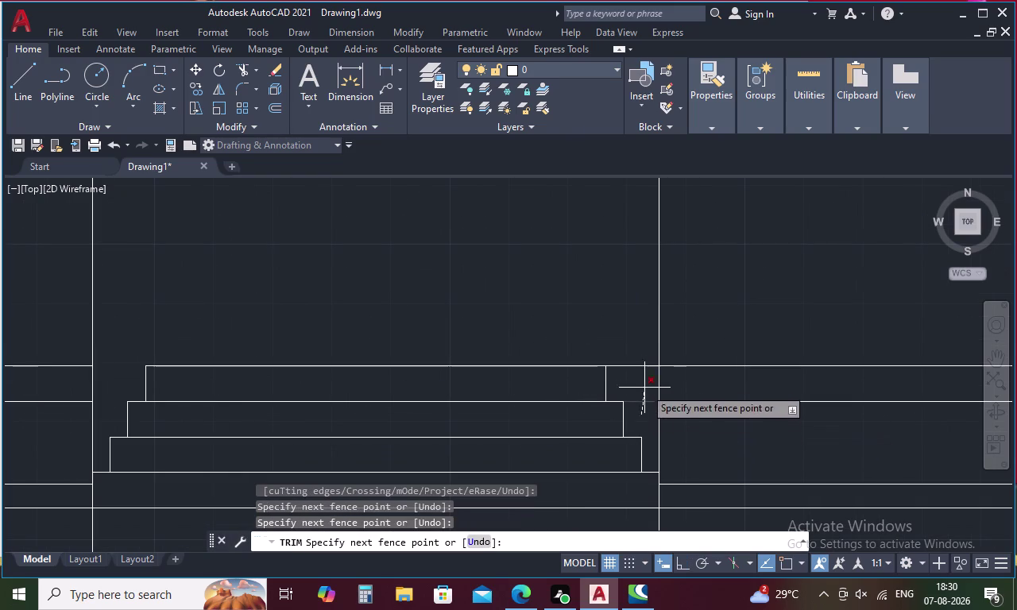
click(641, 357)
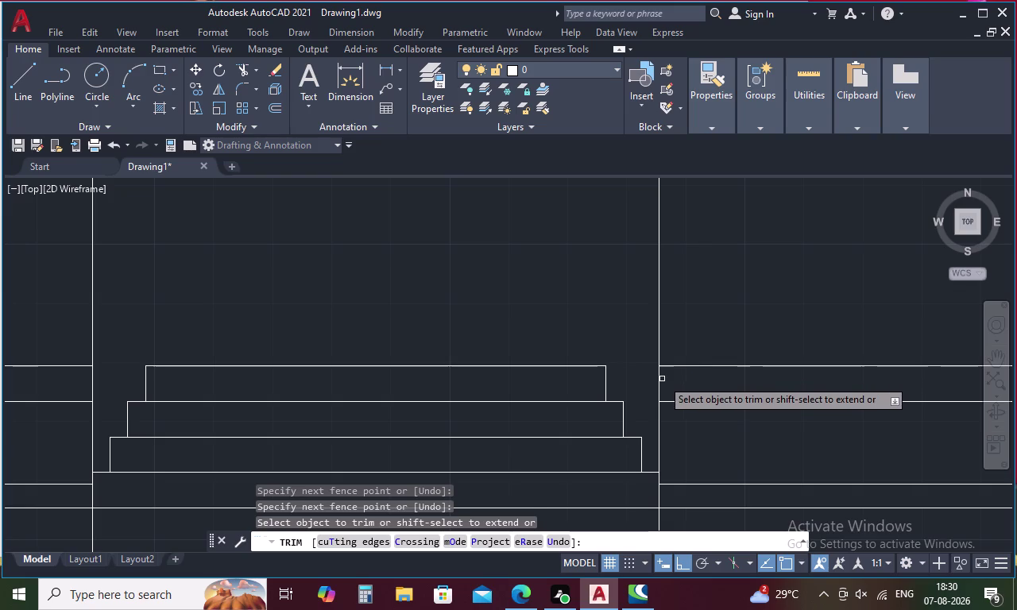
drag(666, 380, 650, 383)
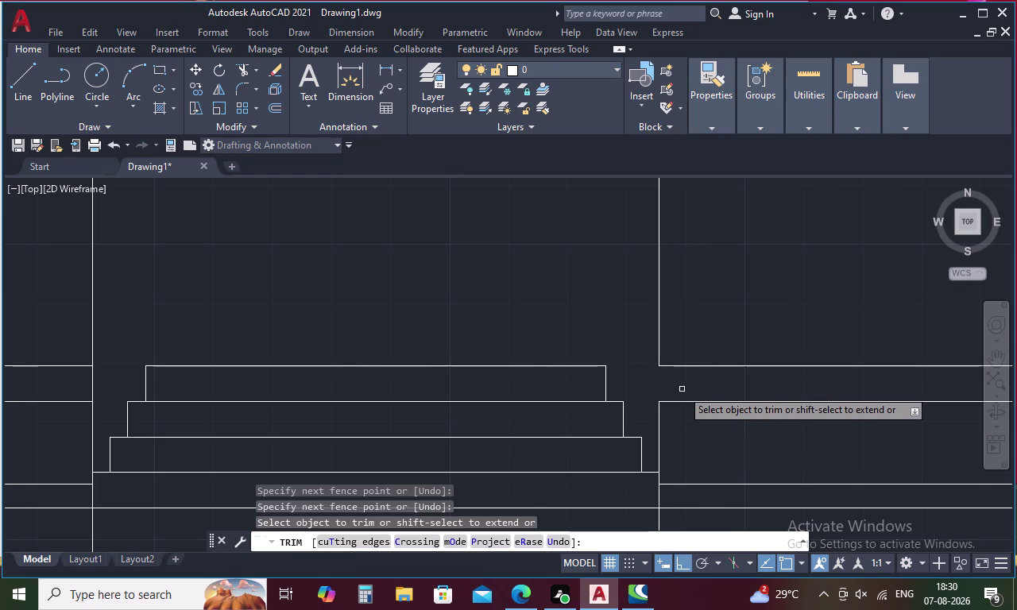
key(Escape)
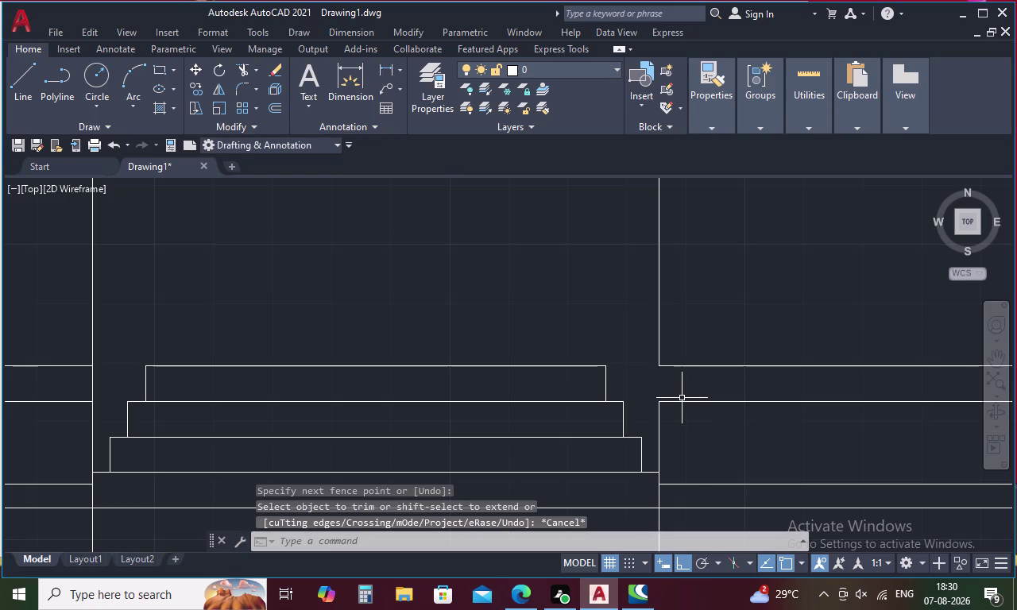
key(Escape)
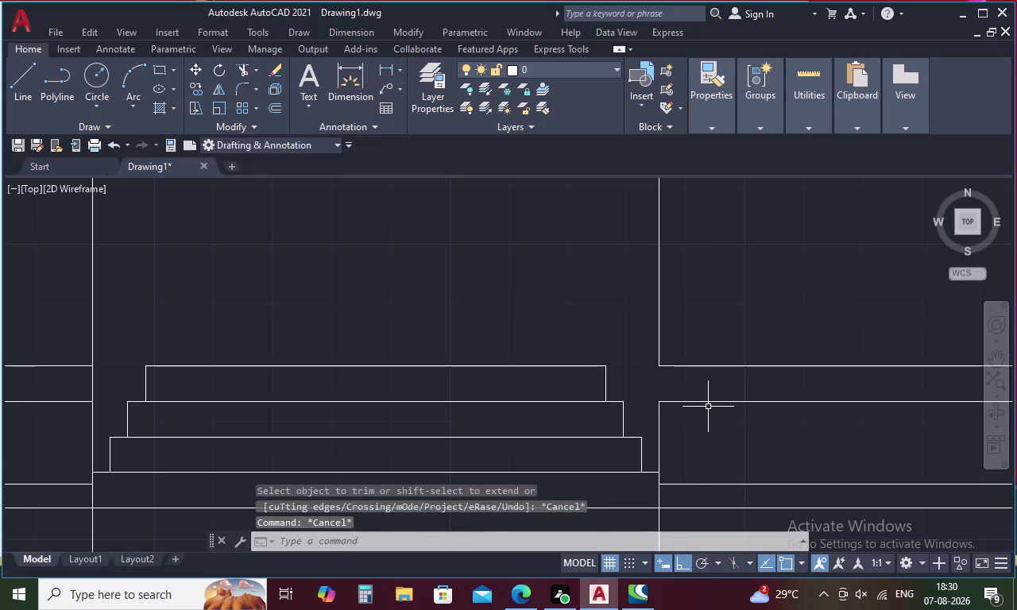
key(ctrl+z)
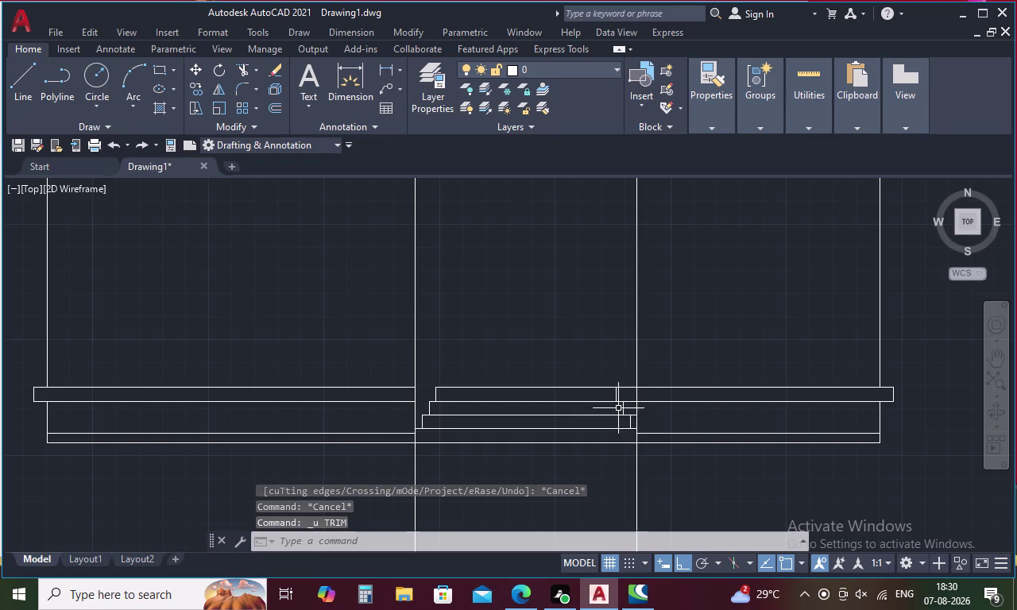
Trim the excess line end beside the middle step.
scroll(up, 3)
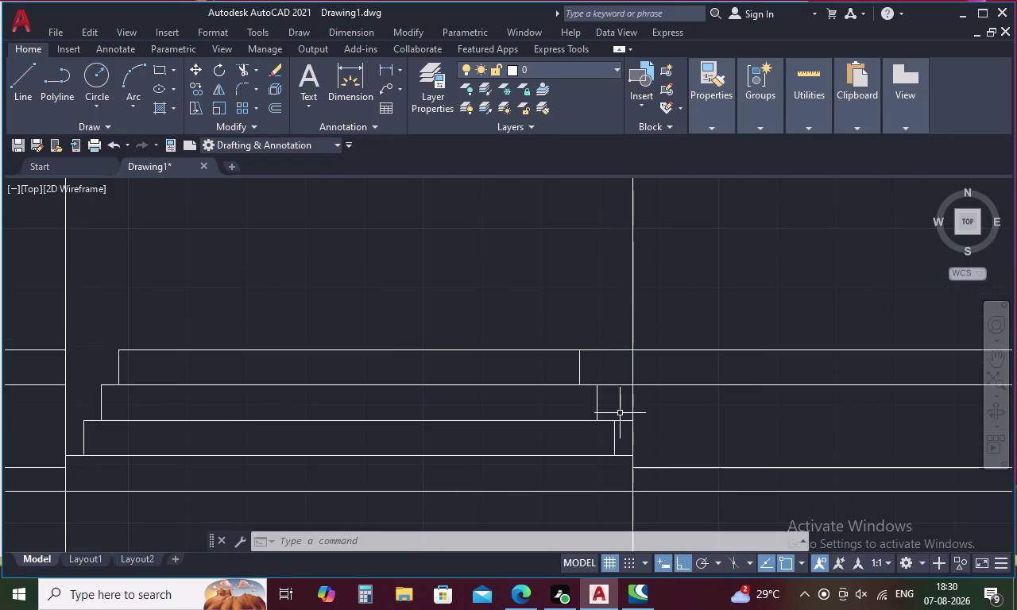
scroll(down, 3)
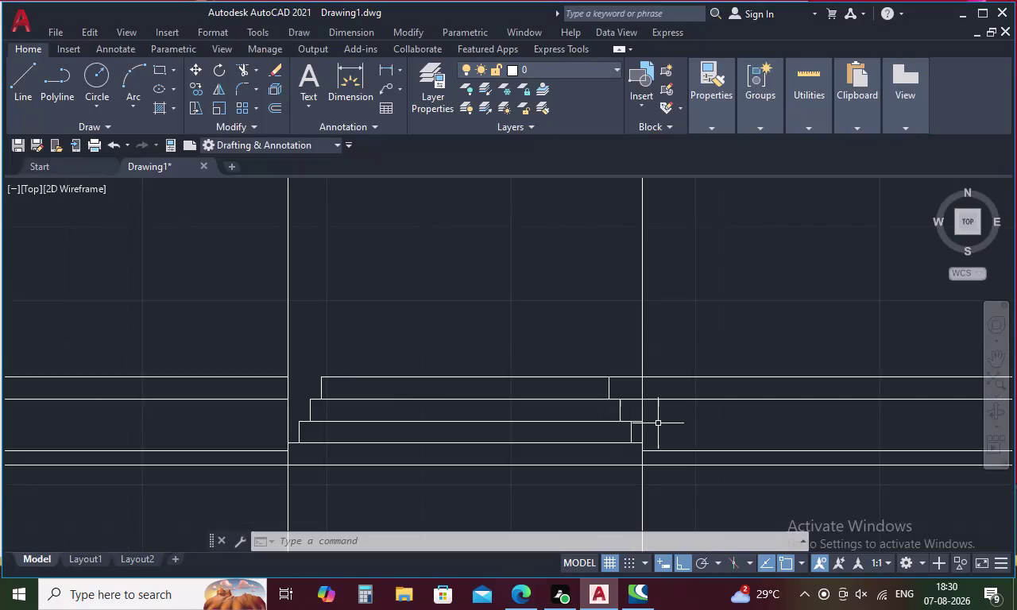
scroll(up, 3)
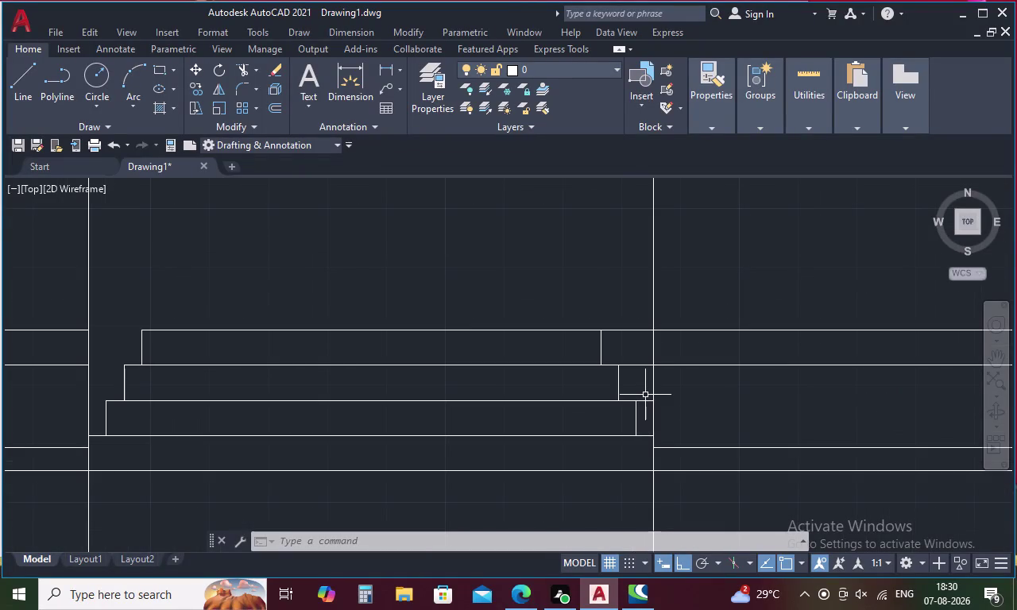
text(TR)
key(space)
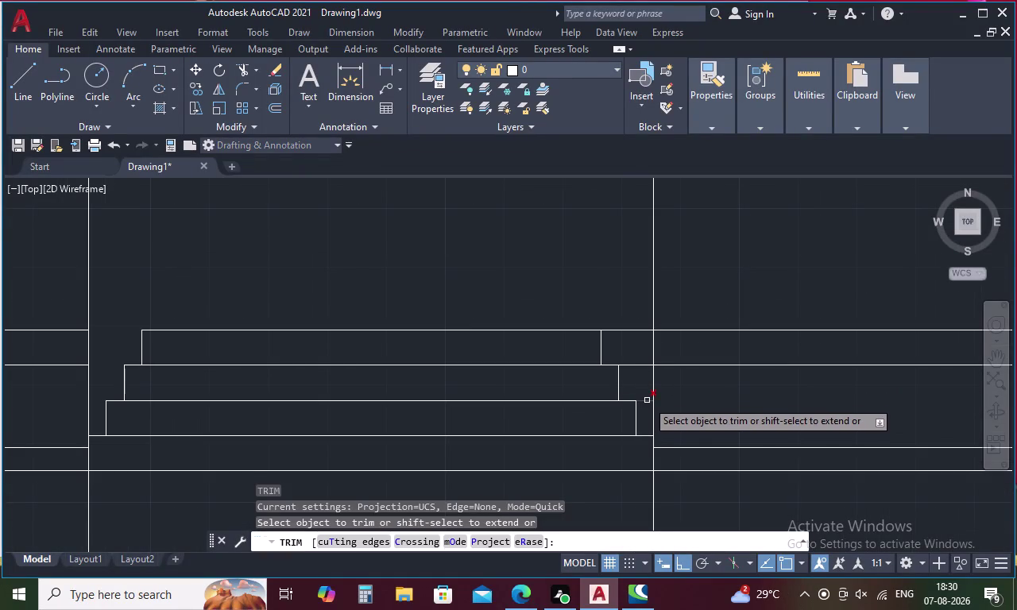
click(646, 401)
scroll(down, 3)
key(Escape)
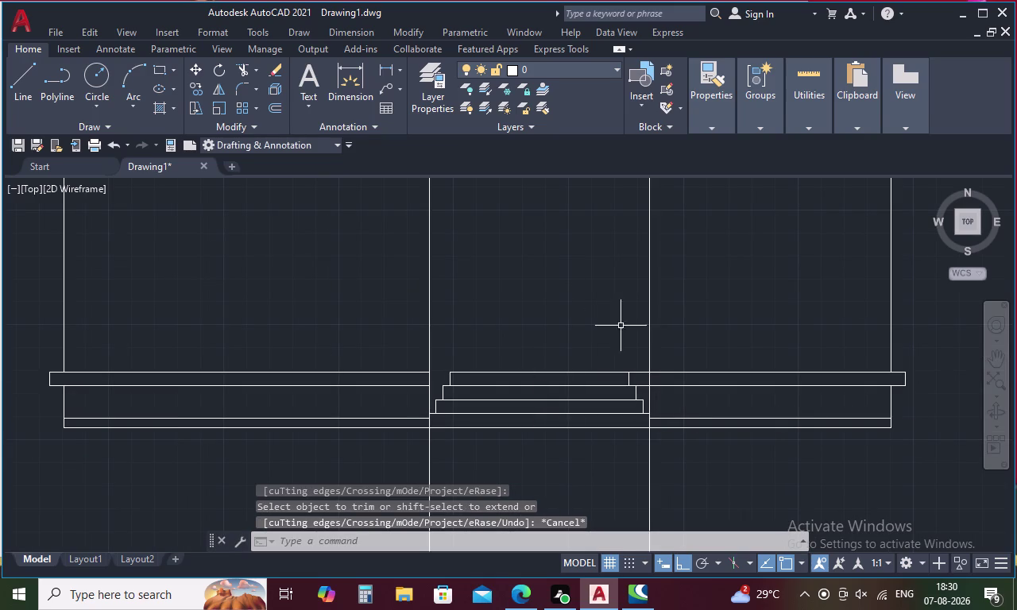
Delete the two long vertical lines crossing the steps.
drag(693, 290, 391, 290)
key(Delete)
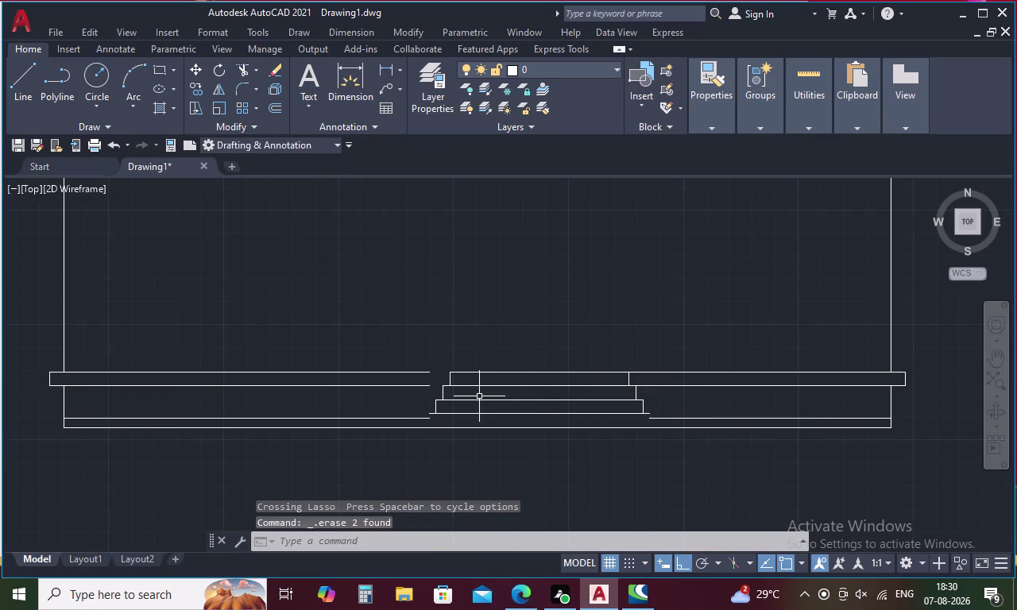
key(l)
key(space)
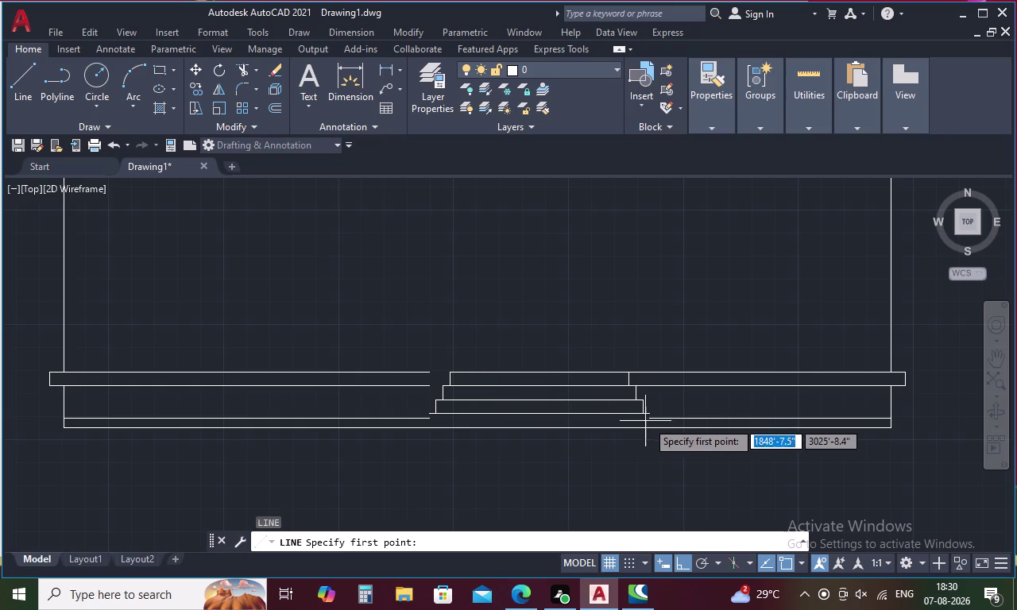
Draw a vertical line from the lowest step's right end down to the floor line.
scroll(up, 3)
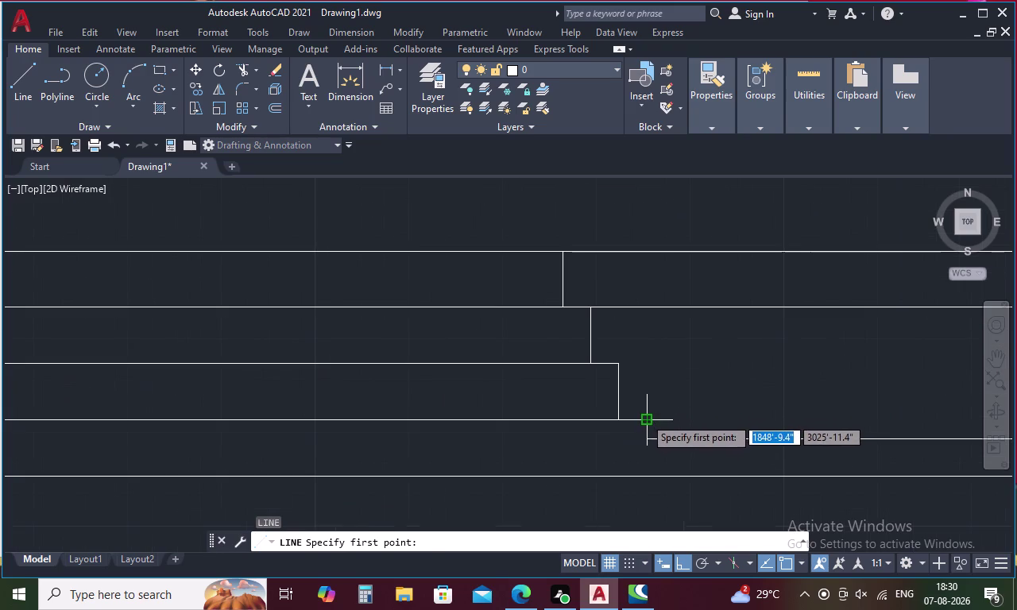
click(644, 417)
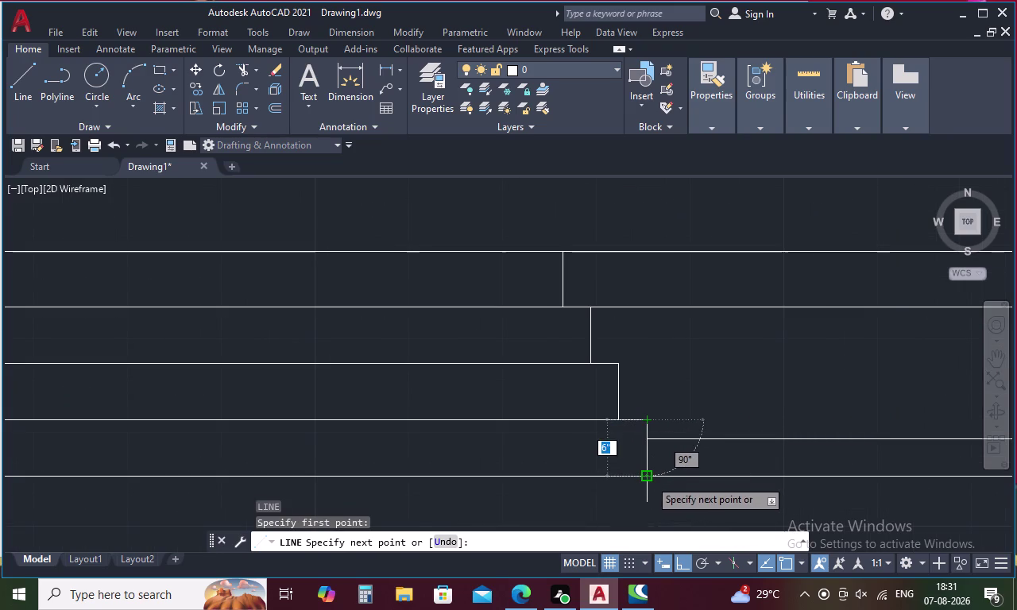
click(649, 479)
key(Escape)
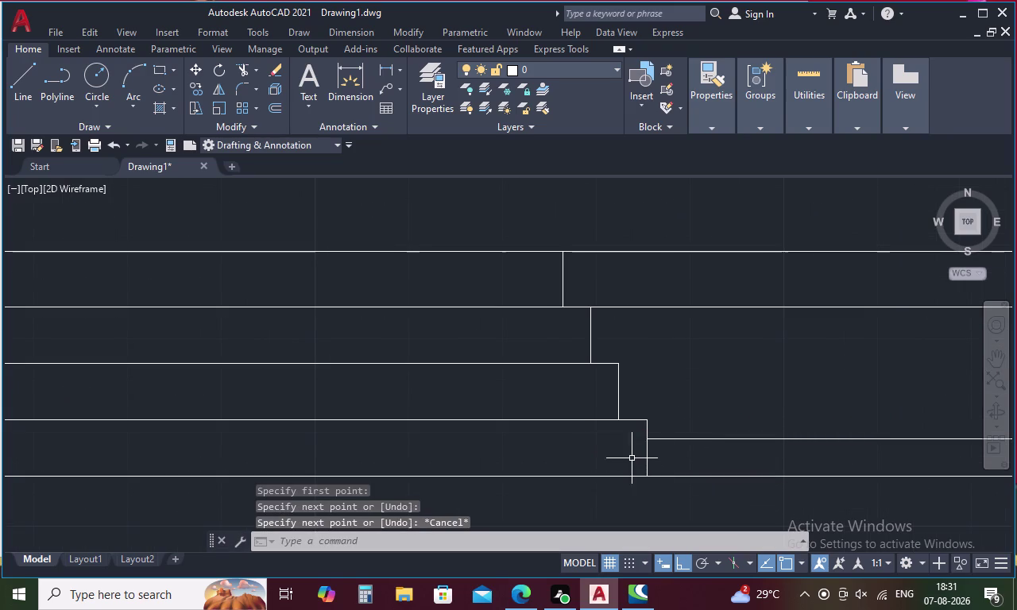
Start a second line at the lowest step's left end.
text(L)
key(space)
middle_drag(608, 442, 902, 432)
scroll(down, 3)
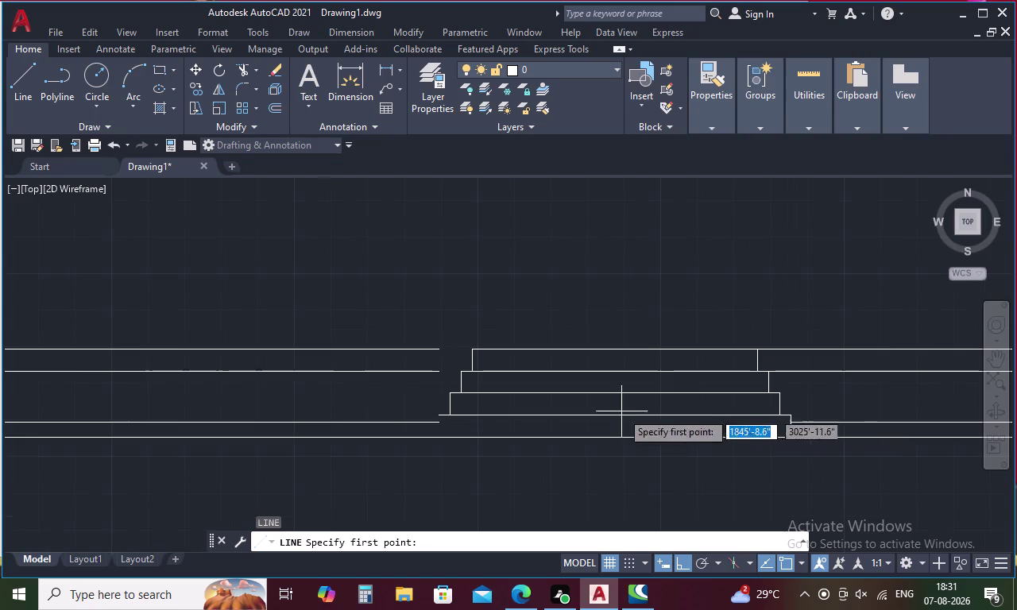
scroll(up, 3)
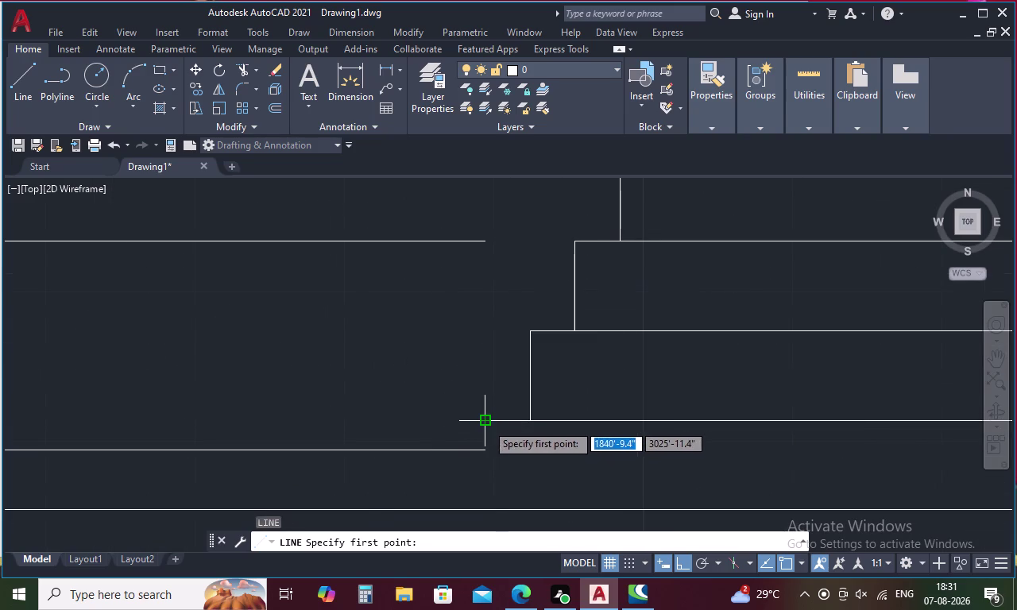
click(485, 424)
click(489, 514)
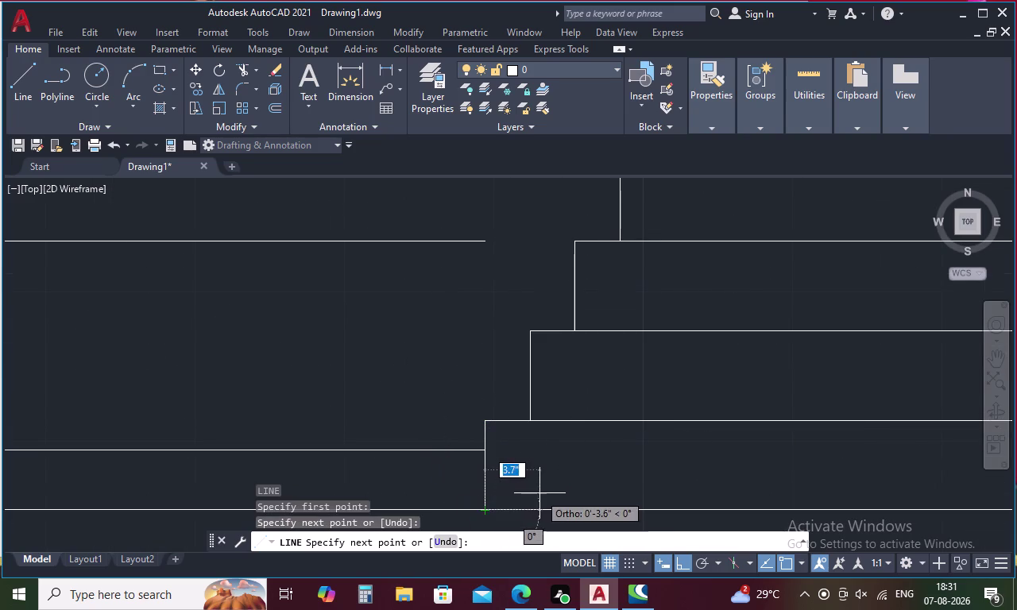
key(Escape)
text(EX)
key(space)
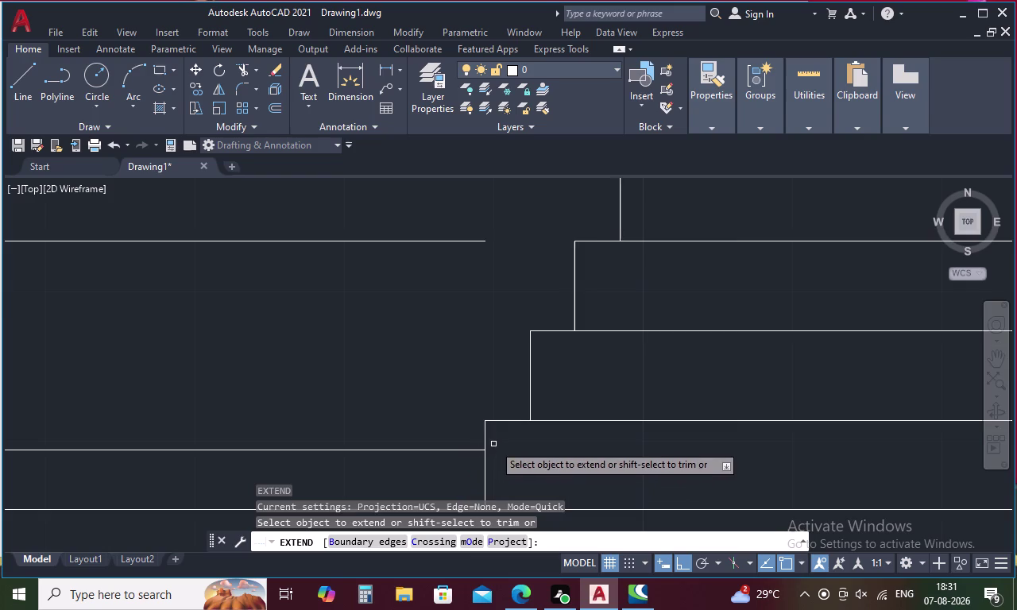
scroll(down, 3)
middle_drag(805, 448, 696, 472)
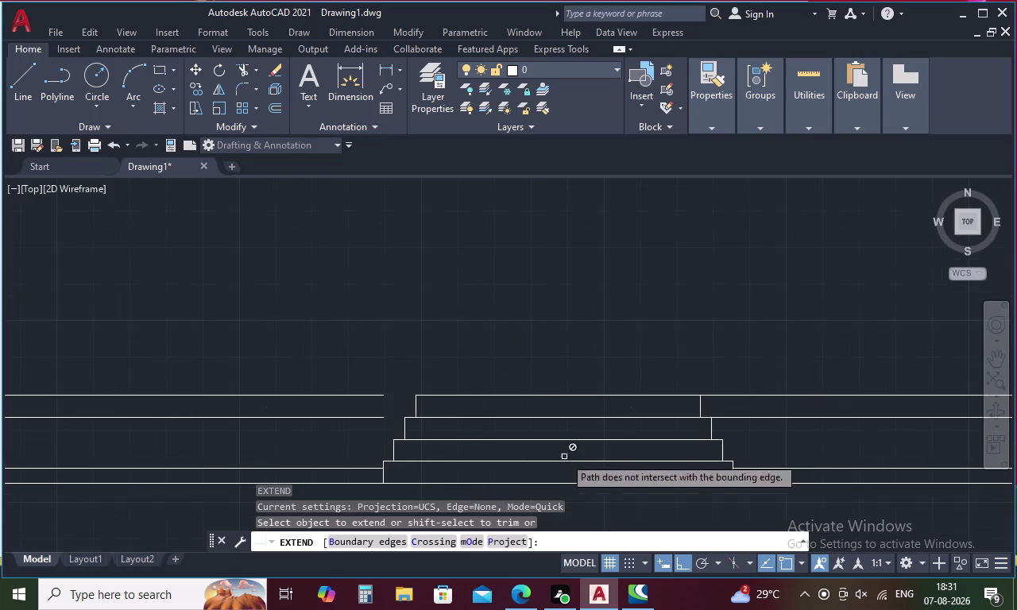
click(373, 416)
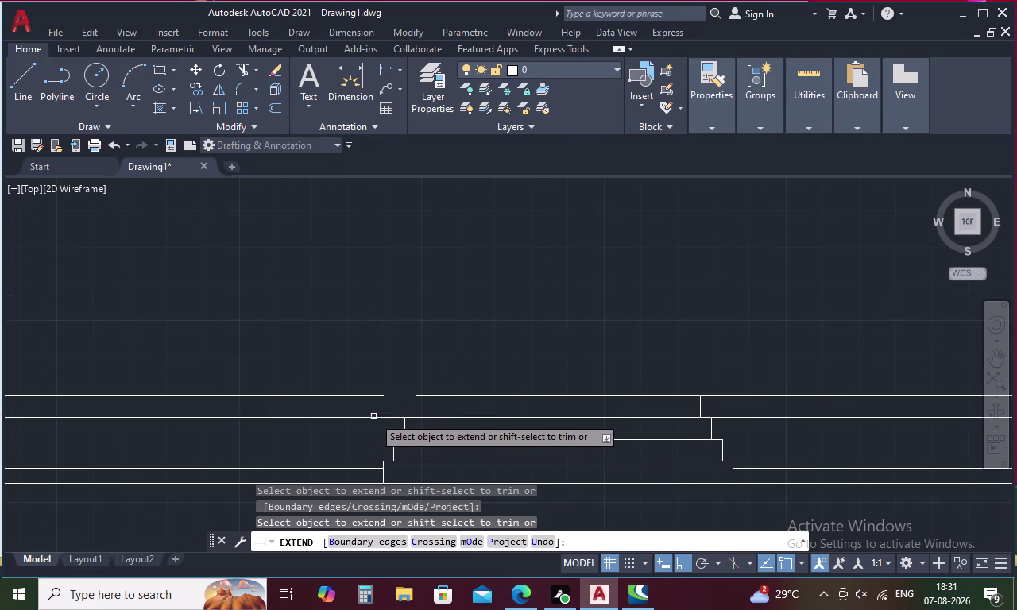
click(373, 392)
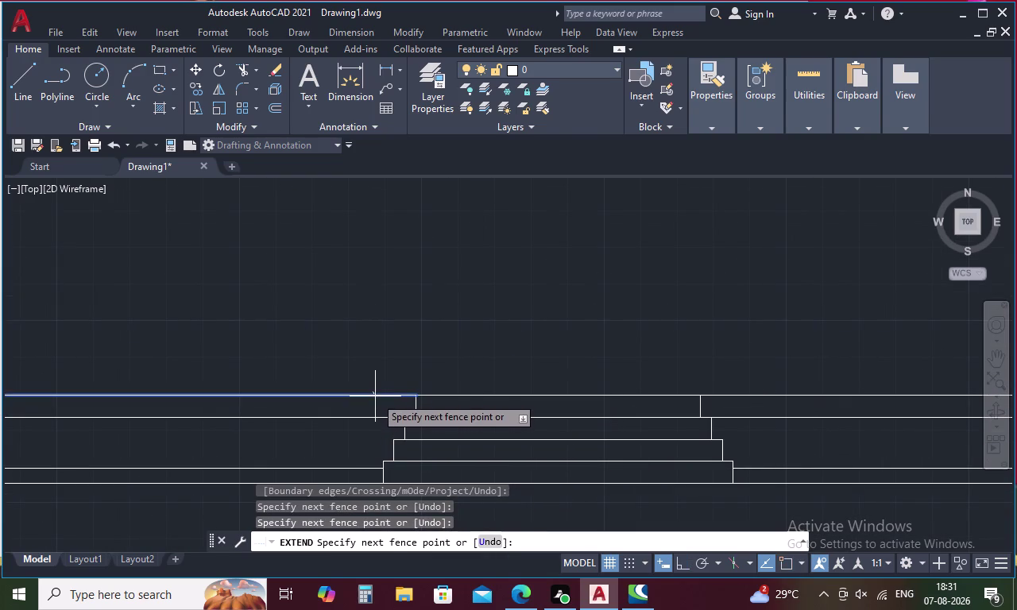
click(375, 400)
key(Escape)
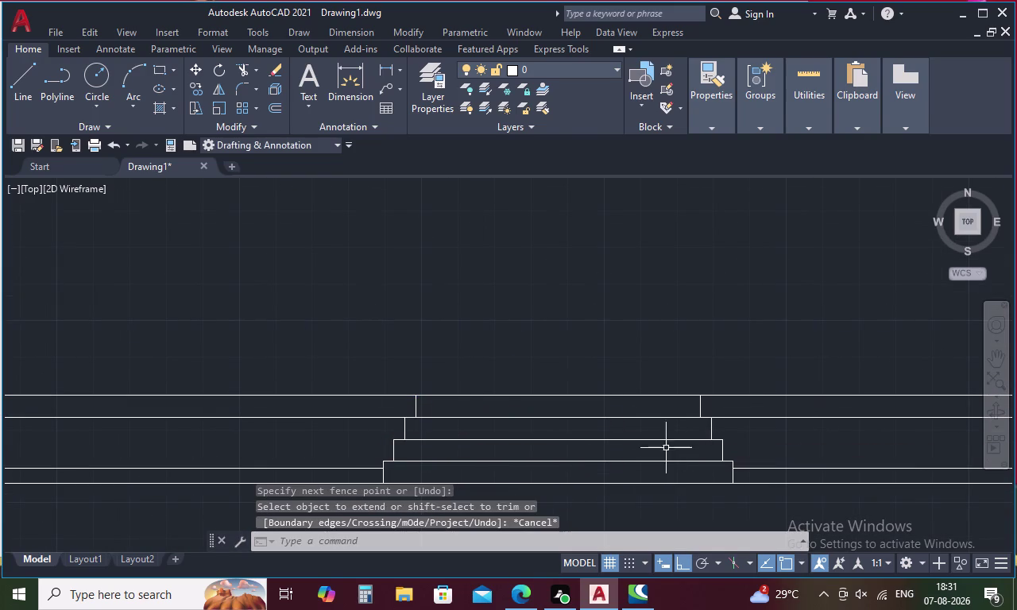
scroll(down, 3)
scroll(down, 3)
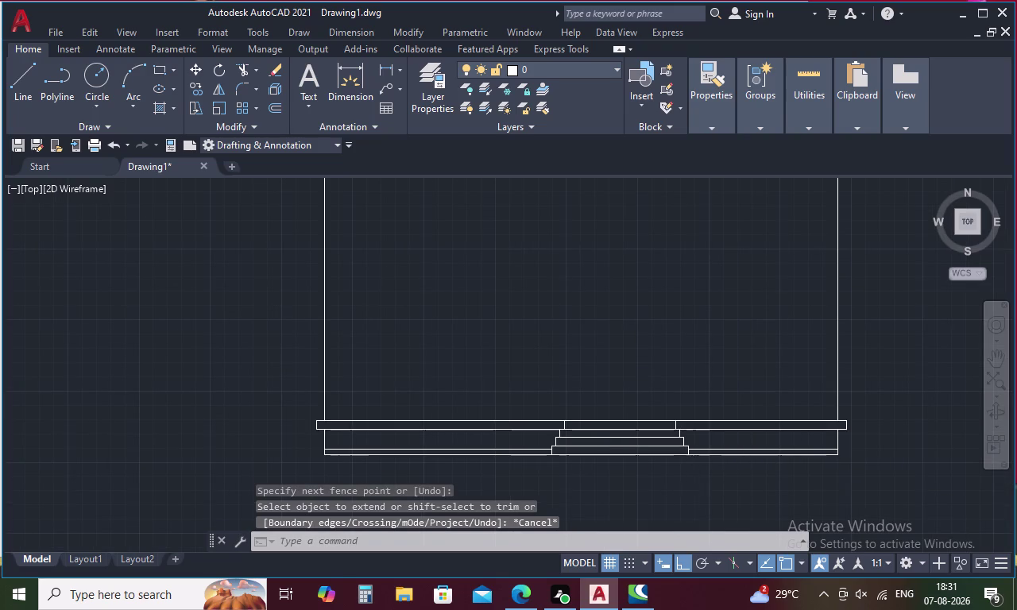
middle_drag(719, 419, 647, 464)
scroll(down, 3)
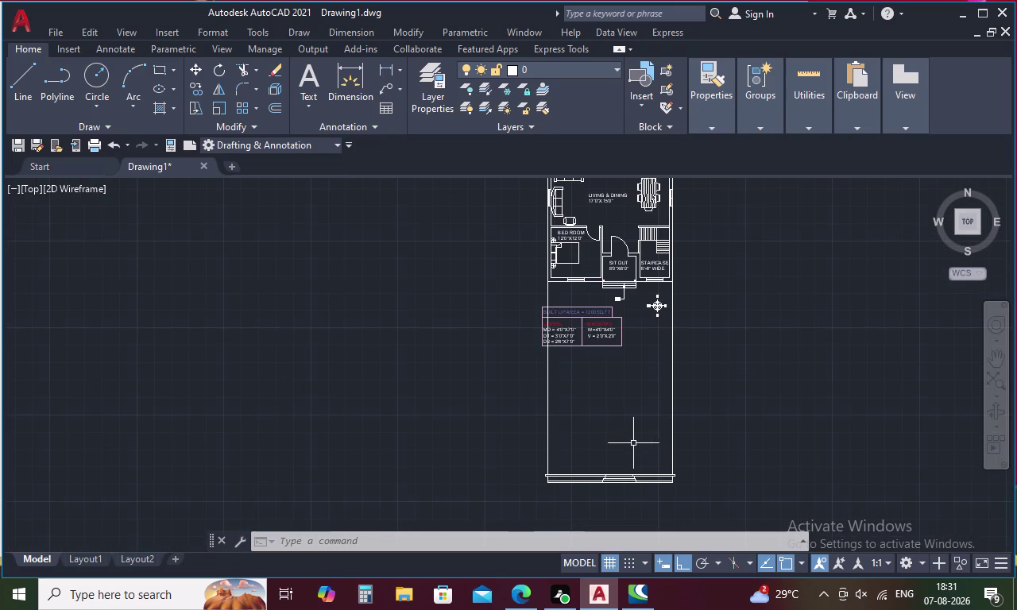
scroll(up, 3)
middle_drag(625, 449, 577, 432)
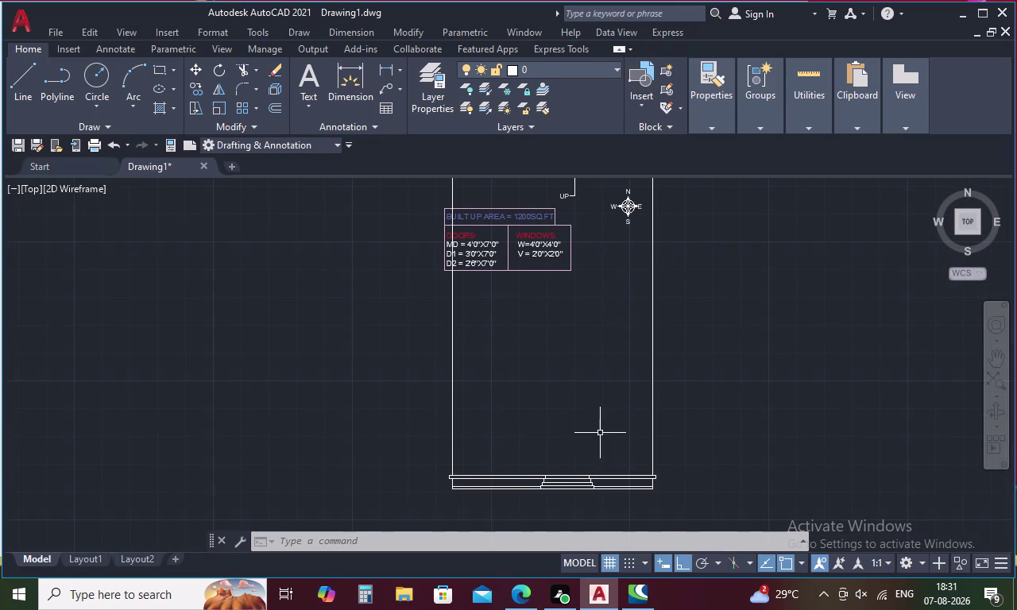
scroll(up, 3)
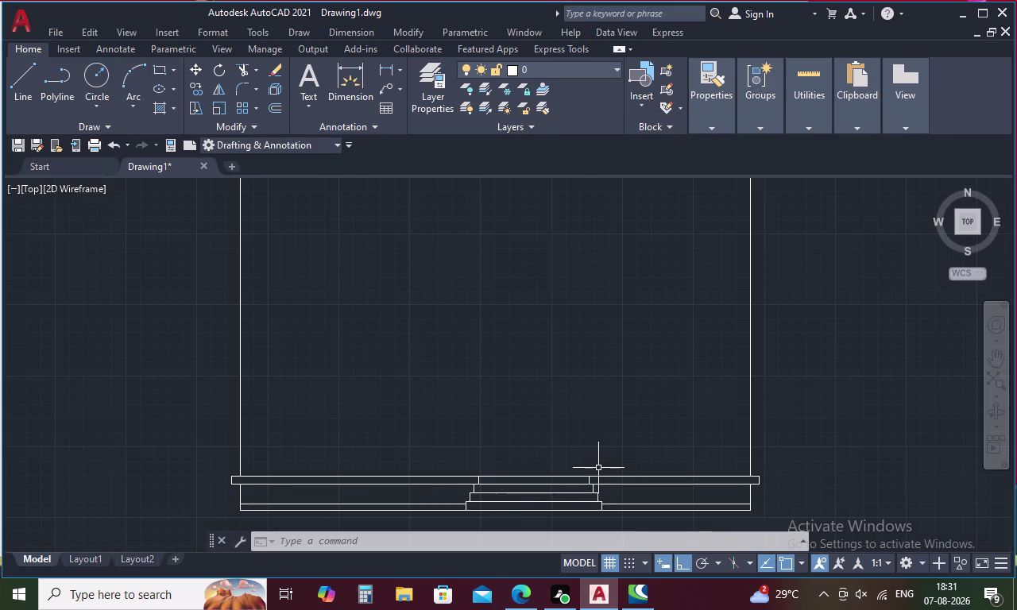
scroll(down, 3)
key(Escape)
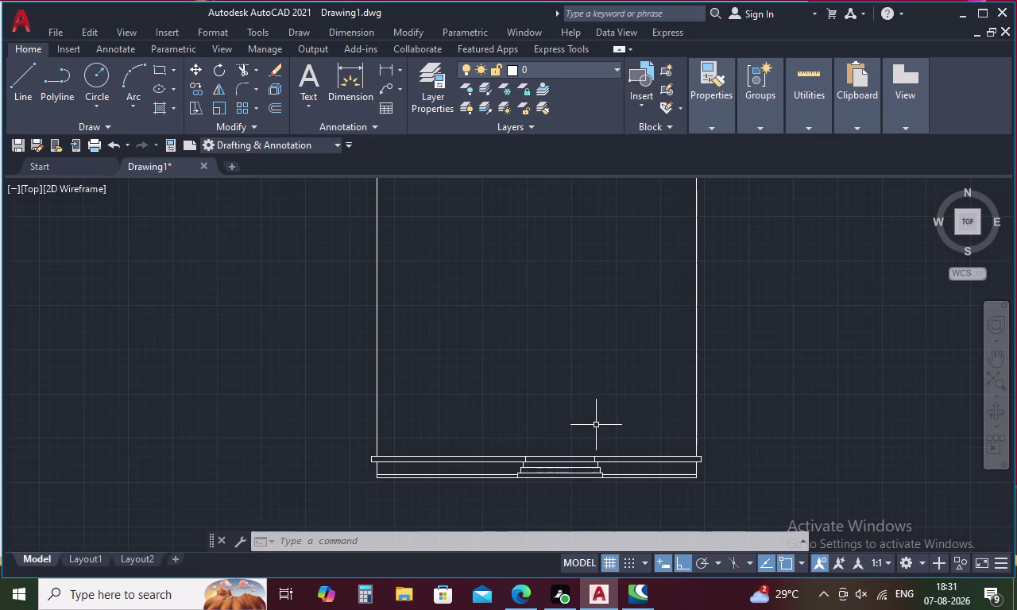
scroll(down, 3)
middle_drag(594, 426, 577, 537)
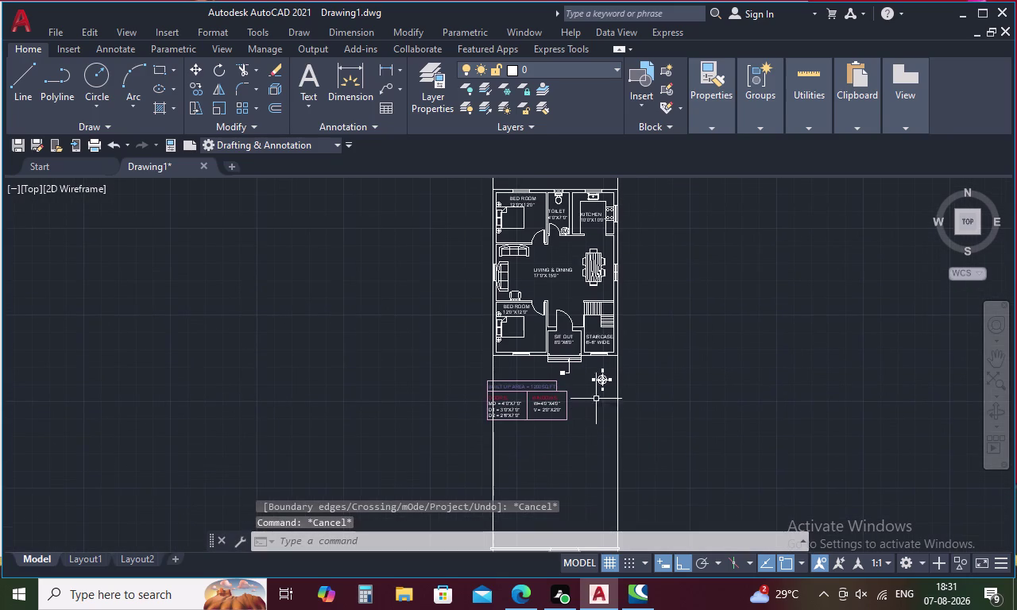
Recover from a mistyped command and close the View Manager without changes.
key(x)
text(K)
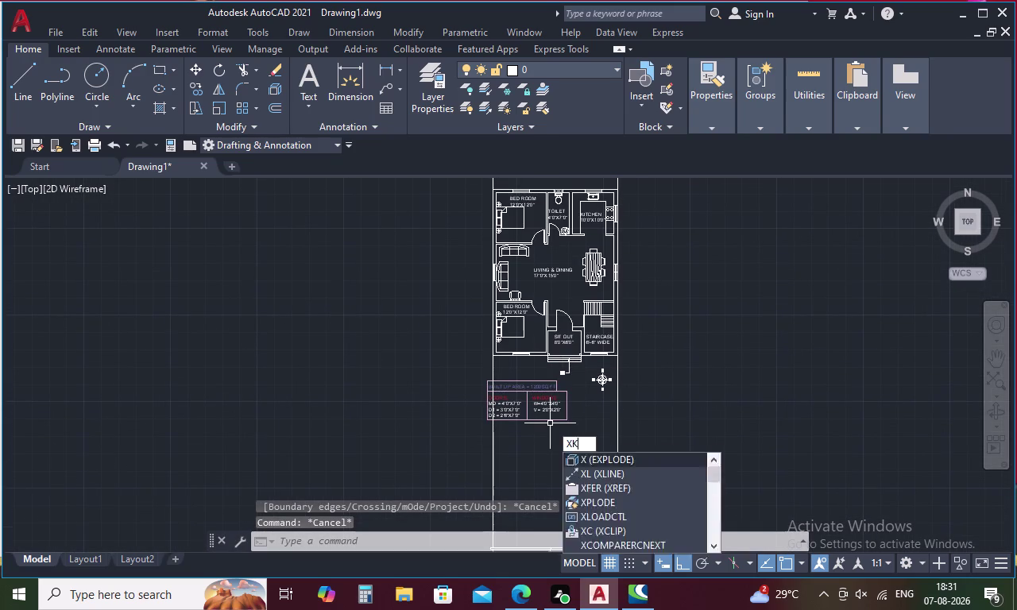
key(space)
key(v)
key(space)
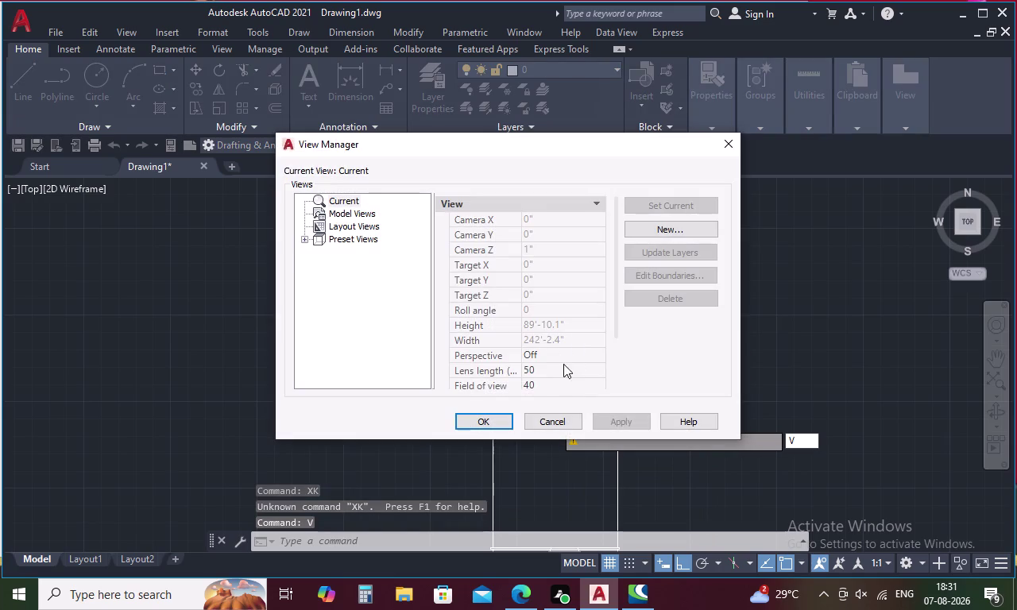
click(732, 137)
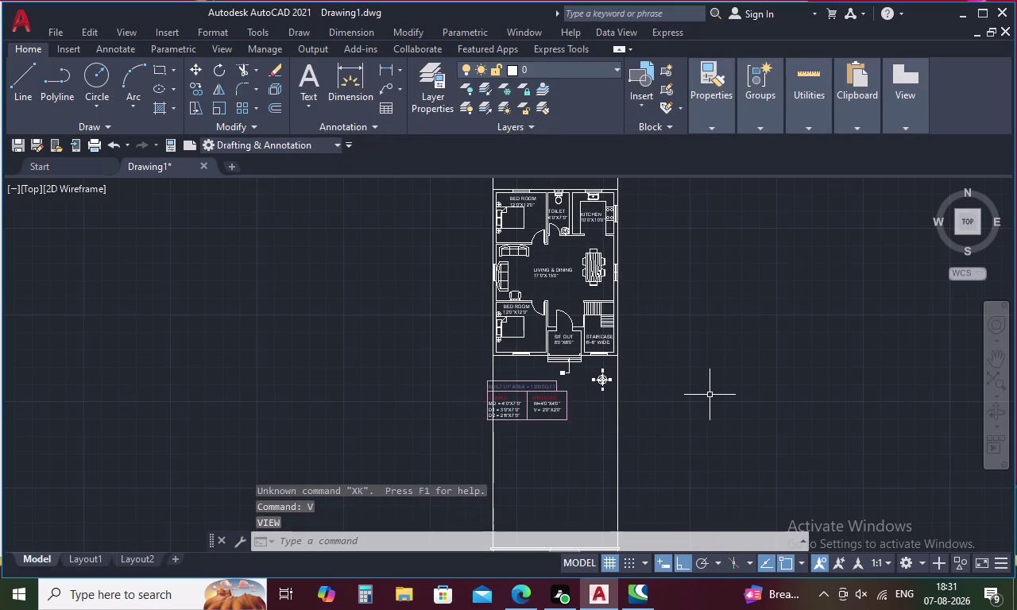
Place two vertical construction lines, one beside the plan and one through the wall corner.
key(x)
text(L)
key(space)
key(v)
key(space)
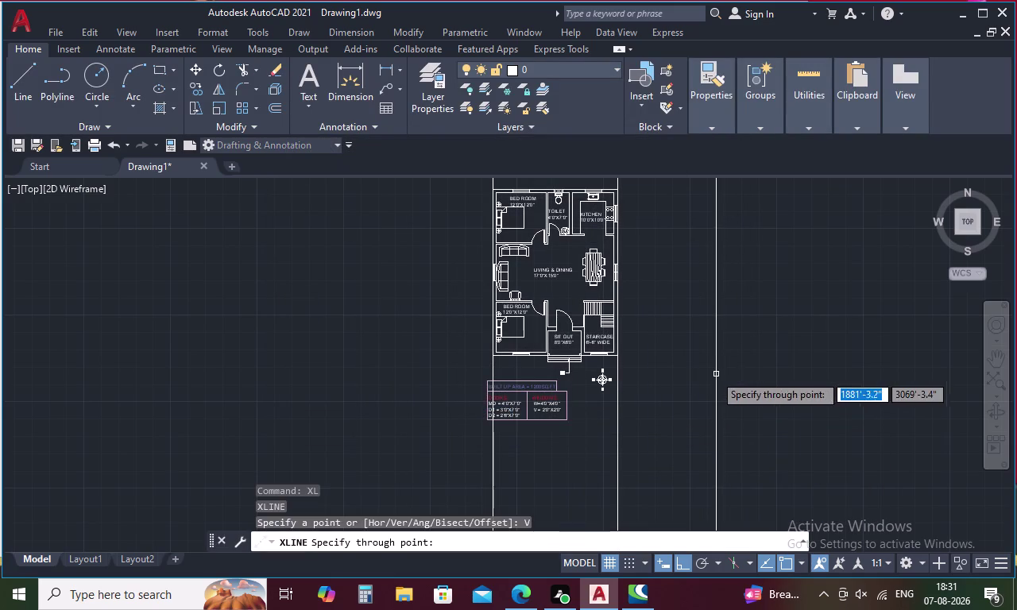
scroll(up, 3)
scroll(up, 3)
click(535, 269)
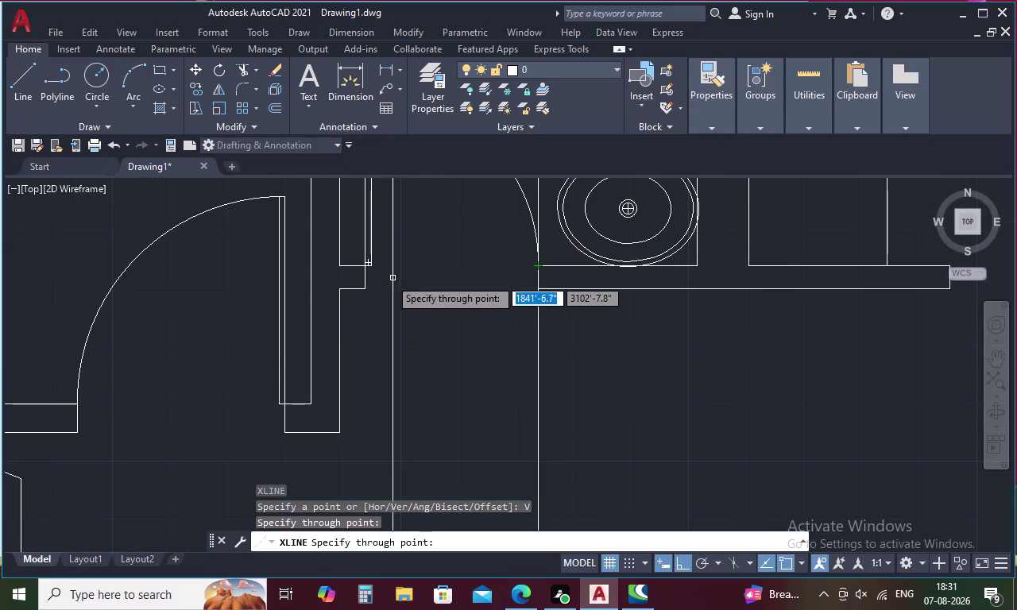
scroll(up, 3)
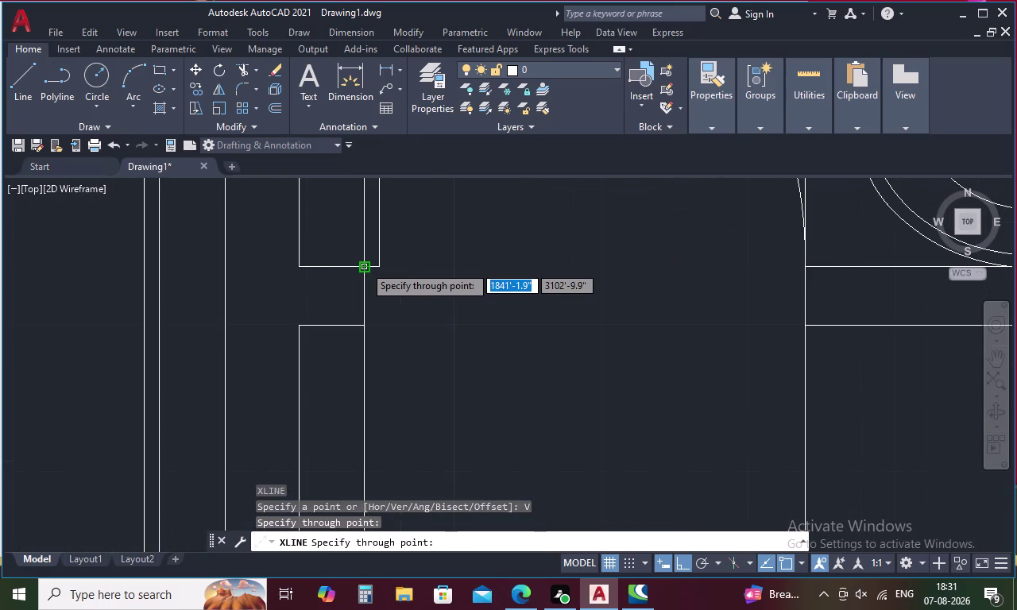
click(363, 266)
key(Escape)
Move the view to the front steps and select the extra line under the bottom step.
scroll(down, 3)
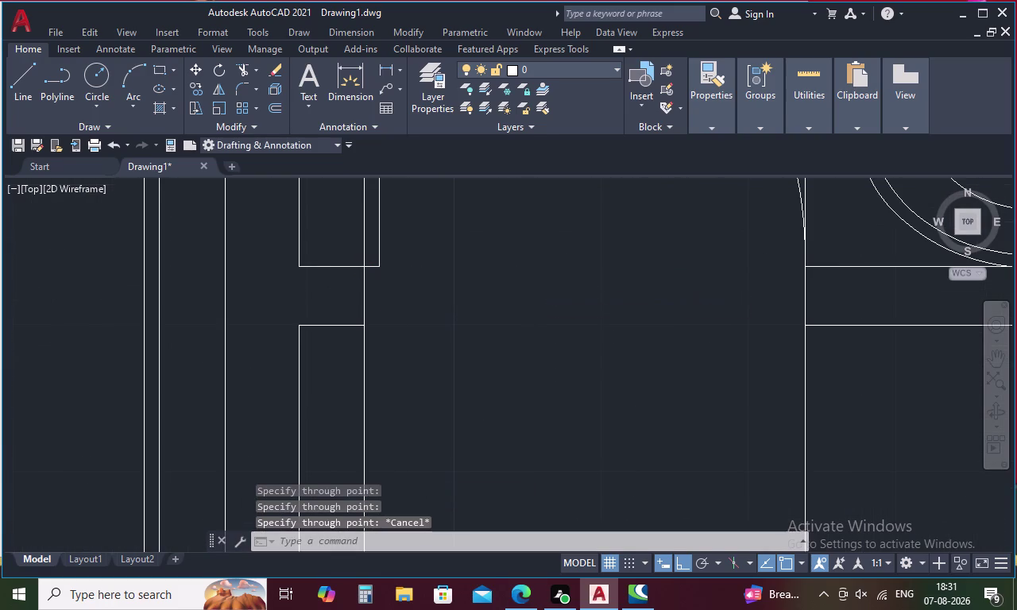
scroll(down, 3)
scroll(down, 3)
scroll(down, 3)
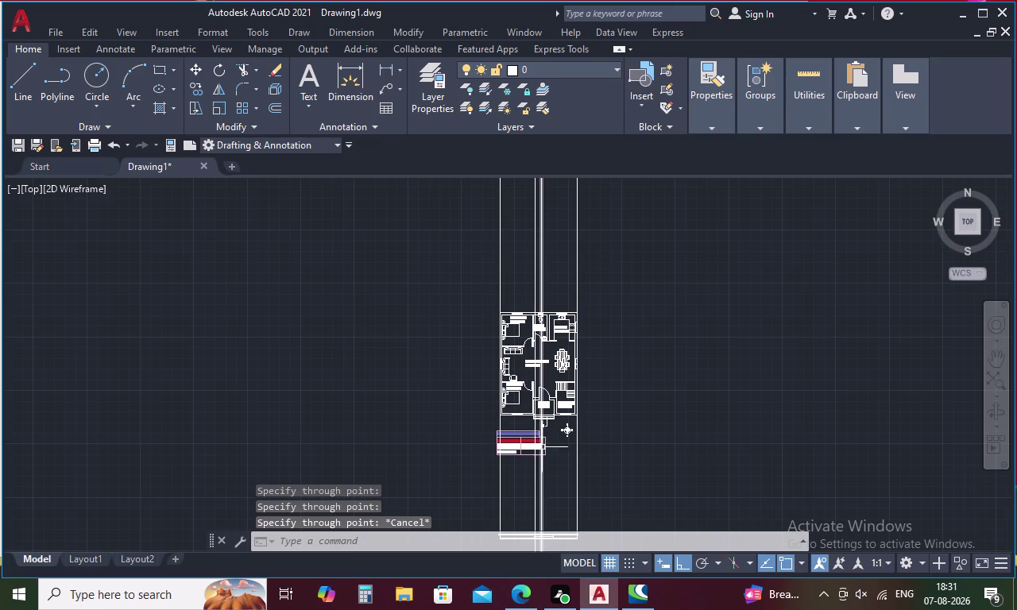
middle_drag(543, 467, 547, 343)
scroll(up, 3)
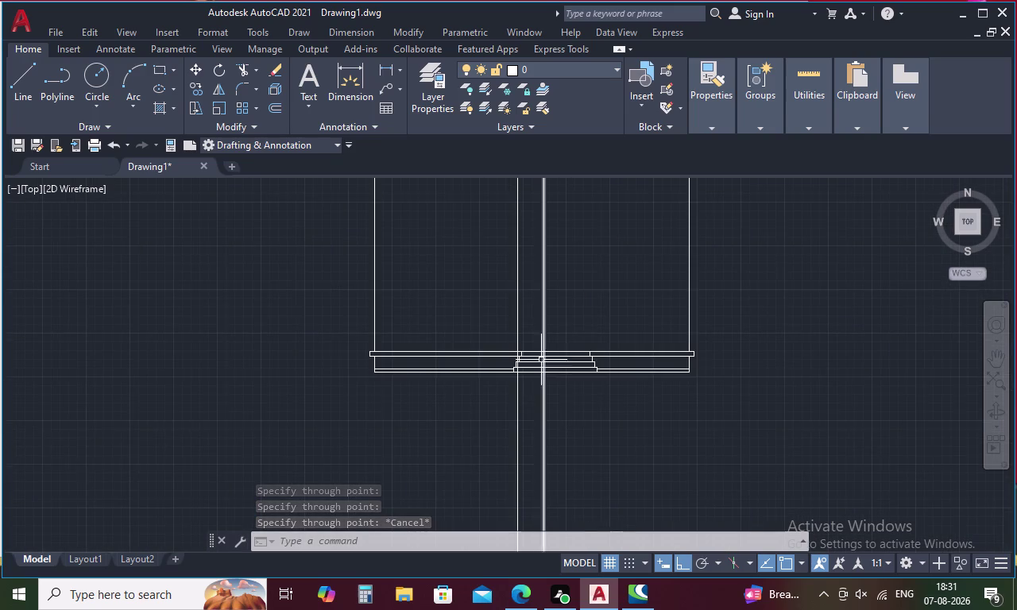
scroll(up, 3)
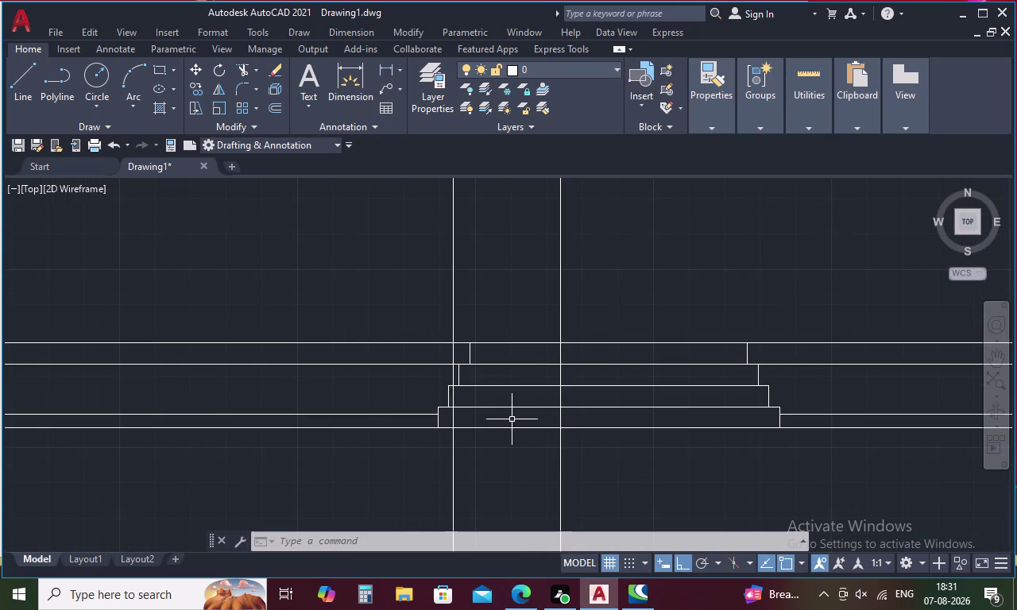
click(507, 429)
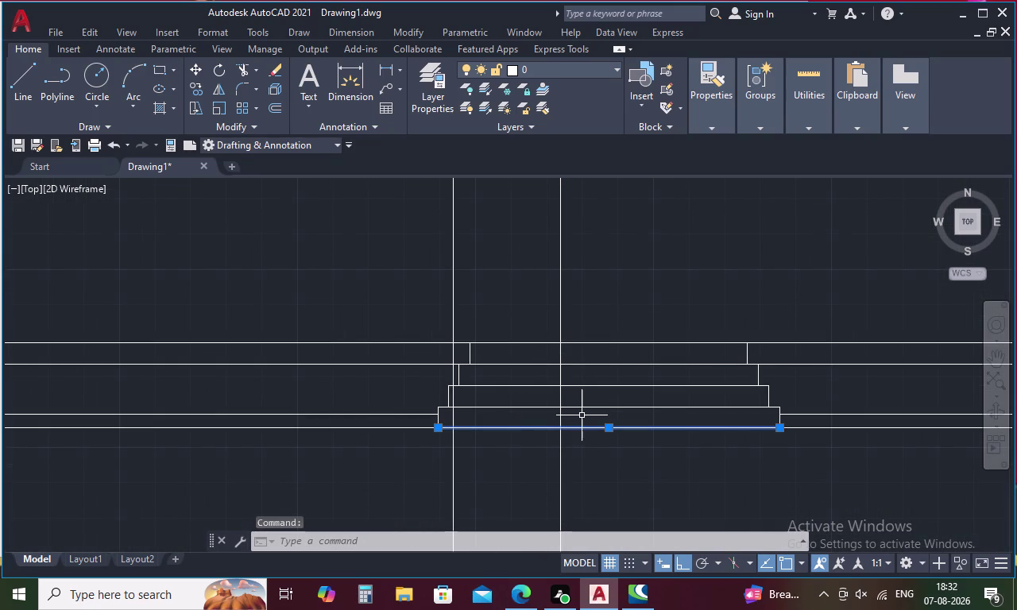
Delete the extra line and break the long horizontal line at the guide.
key(Delete)
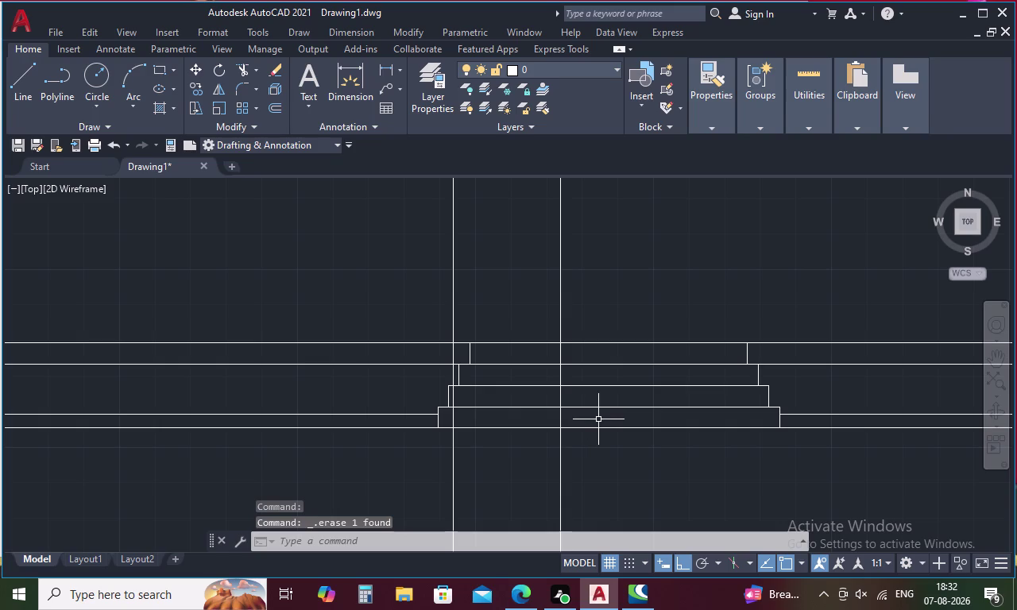
text(BRE)
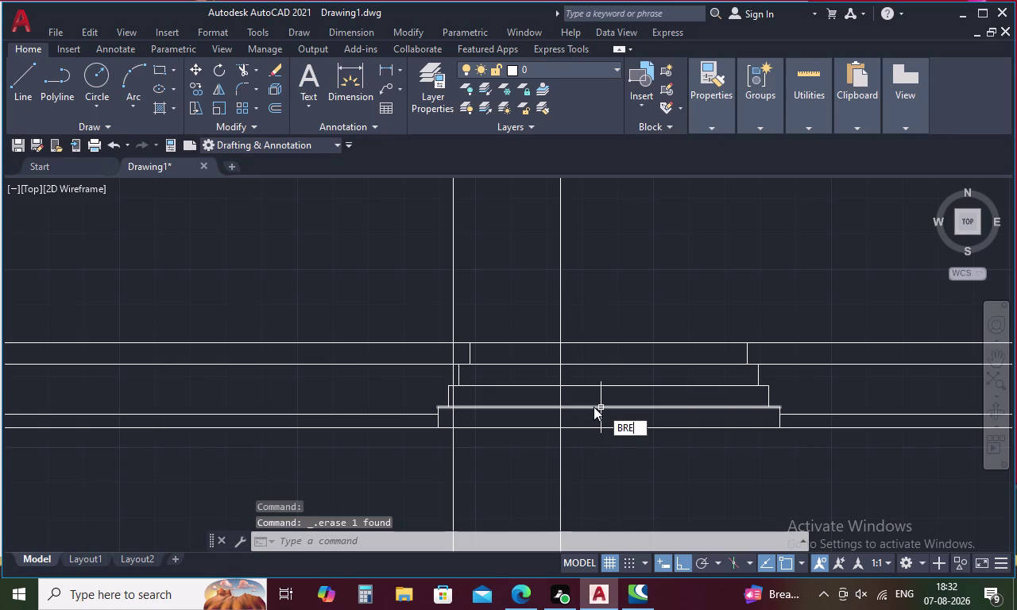
click(681, 456)
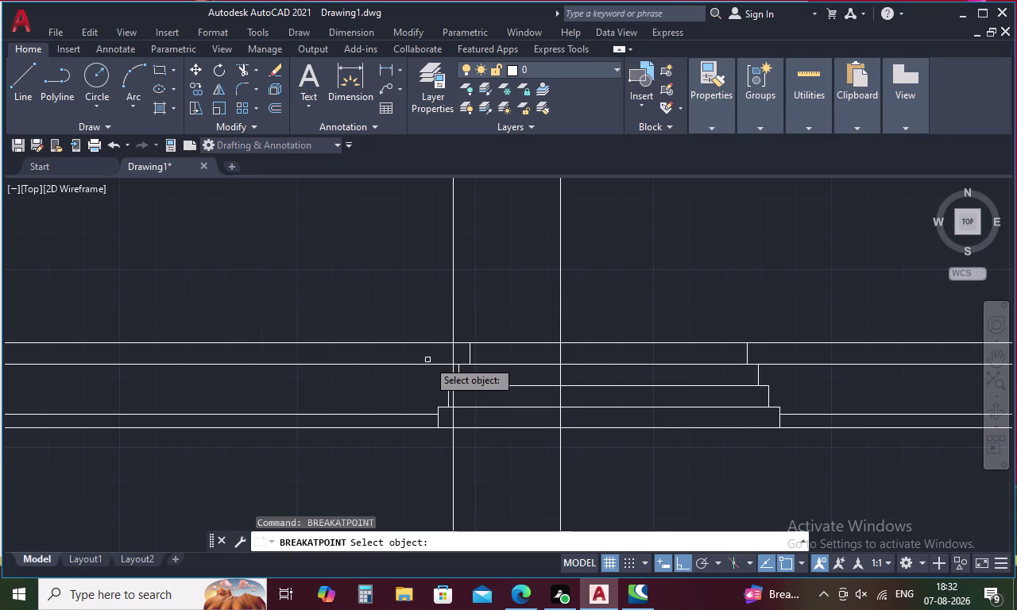
click(424, 343)
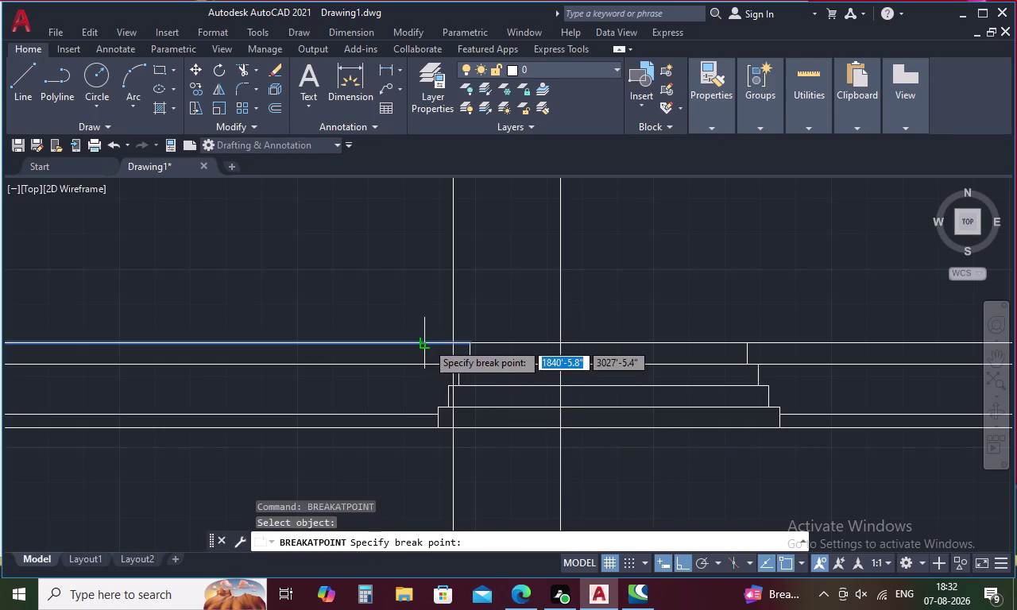
right_click(494, 320)
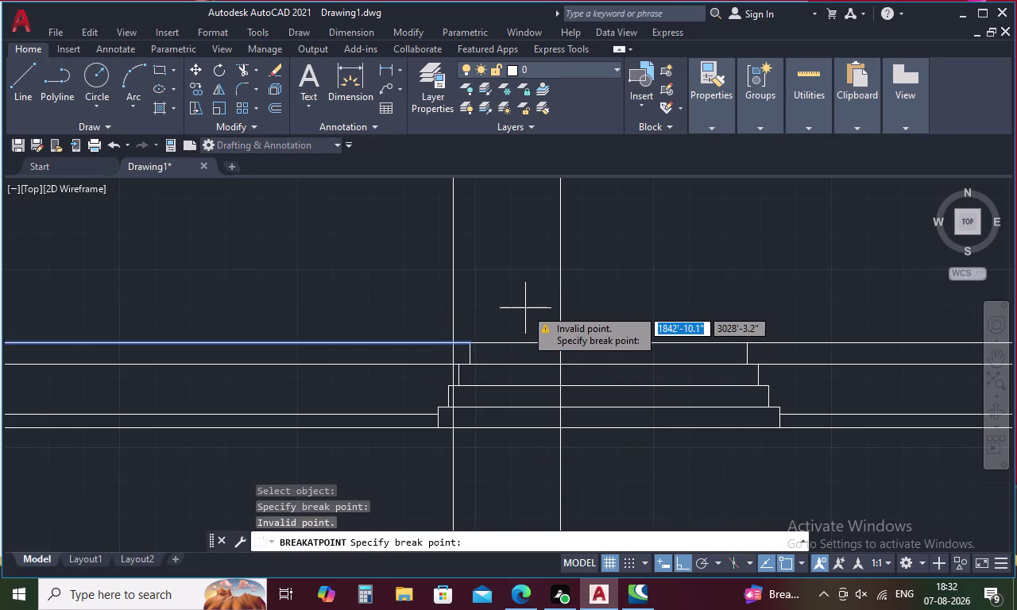
right_click(525, 309)
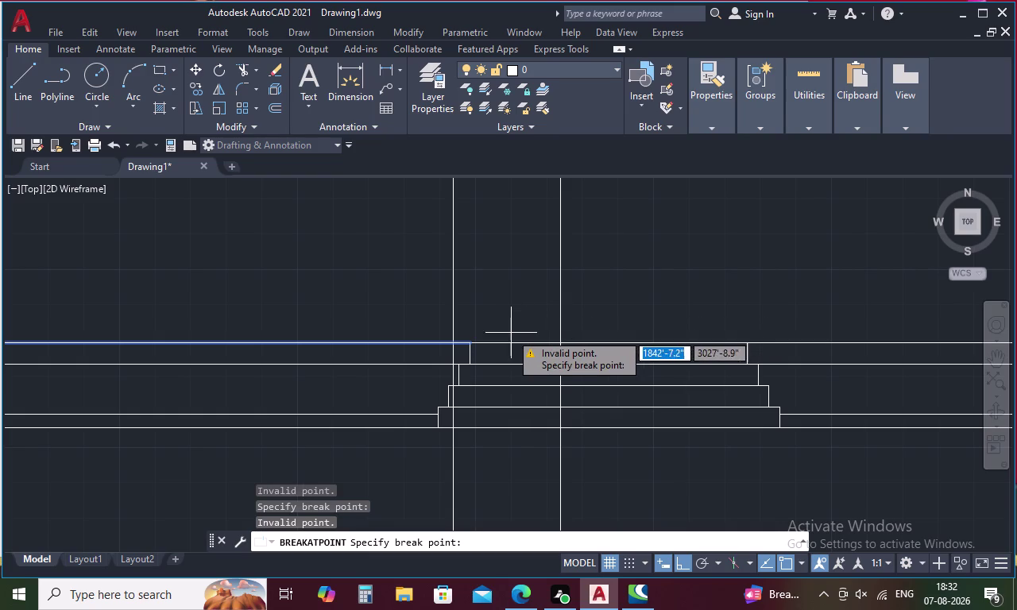
click(457, 344)
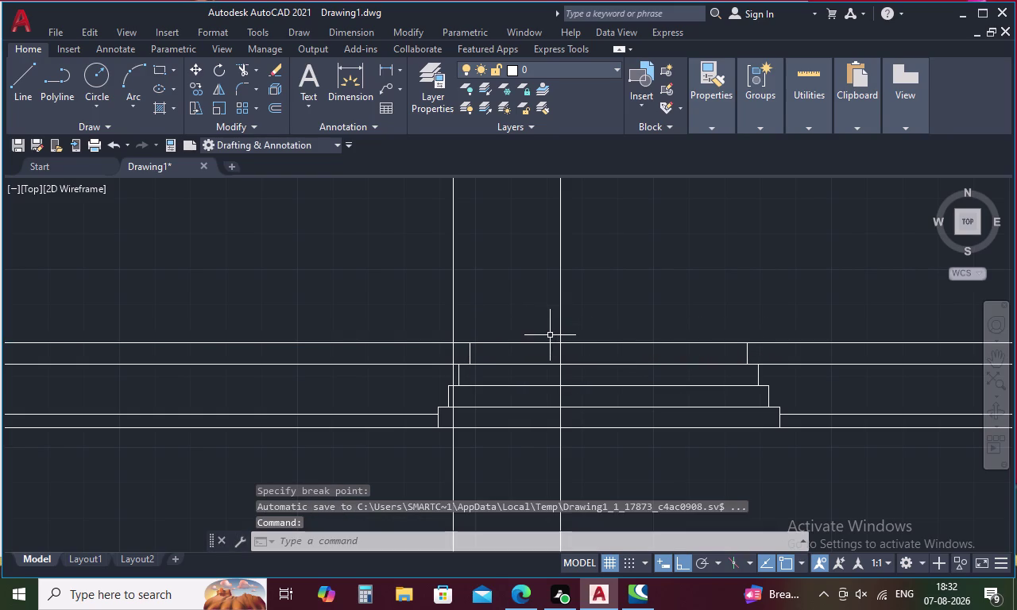
Try a second break on the vertical guide line, then cancel it.
key(space)
click(560, 328)
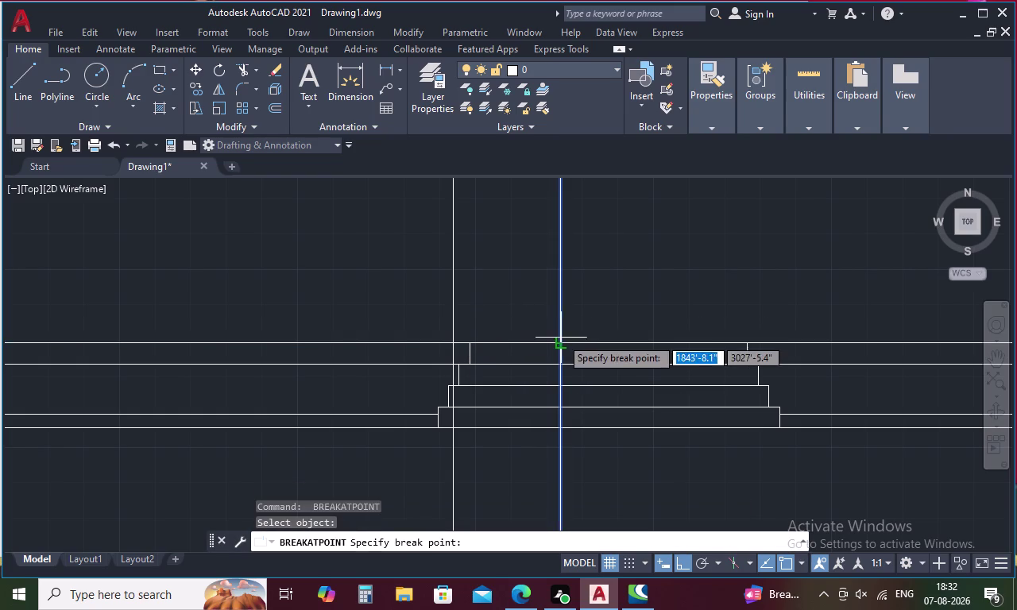
click(561, 339)
key(Escape)
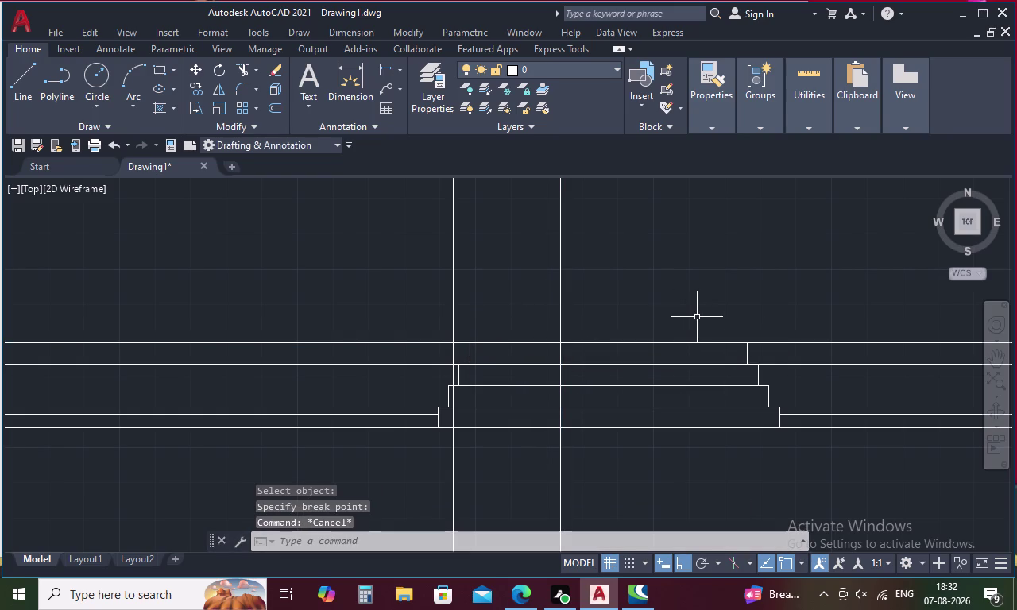
text(O)
key(space)
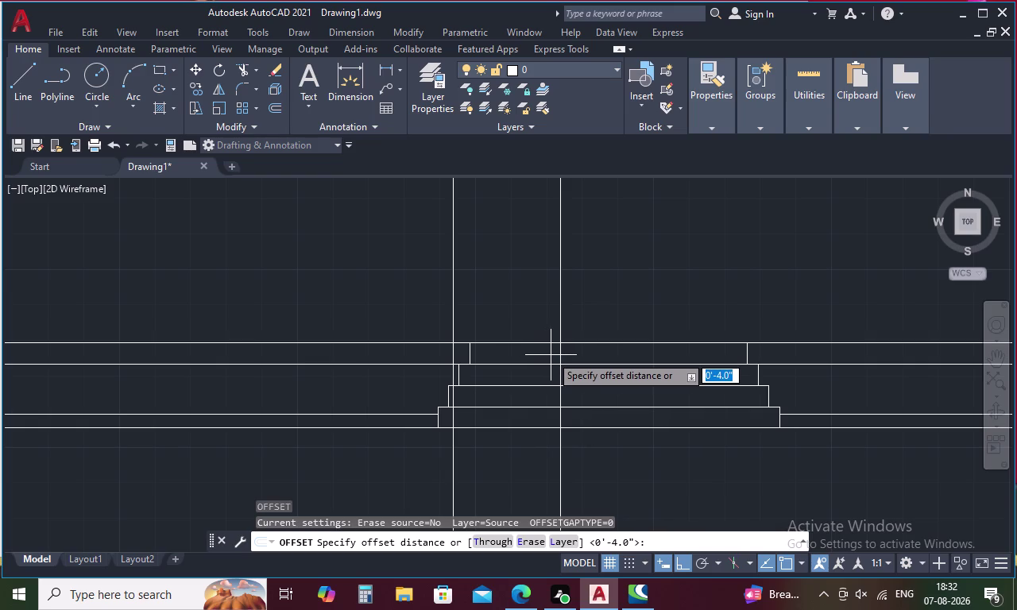
Offset a step-area line 7' upward.
key(7)
text(')
key(space)
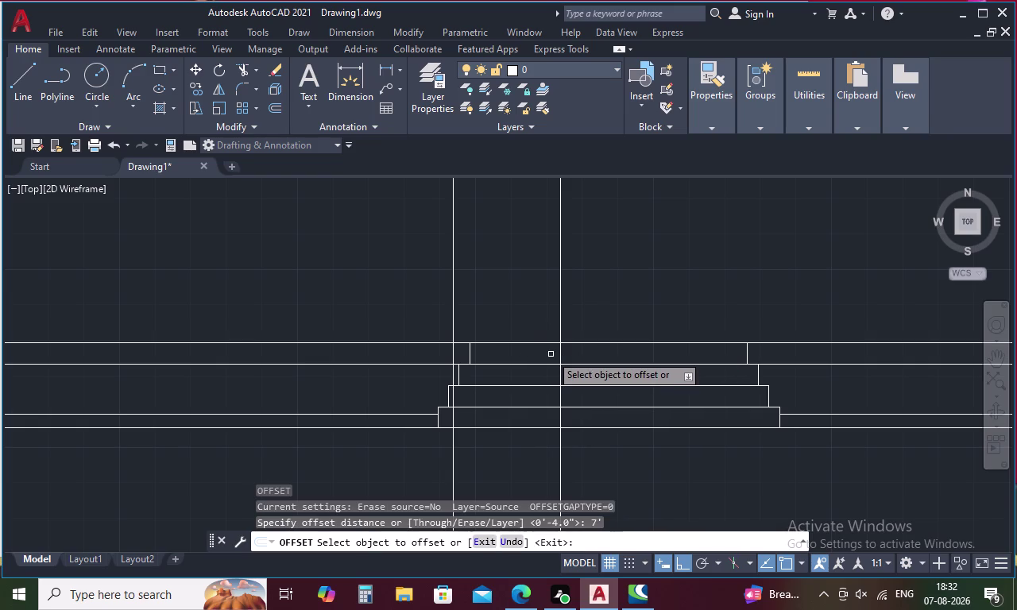
click(541, 342)
click(535, 289)
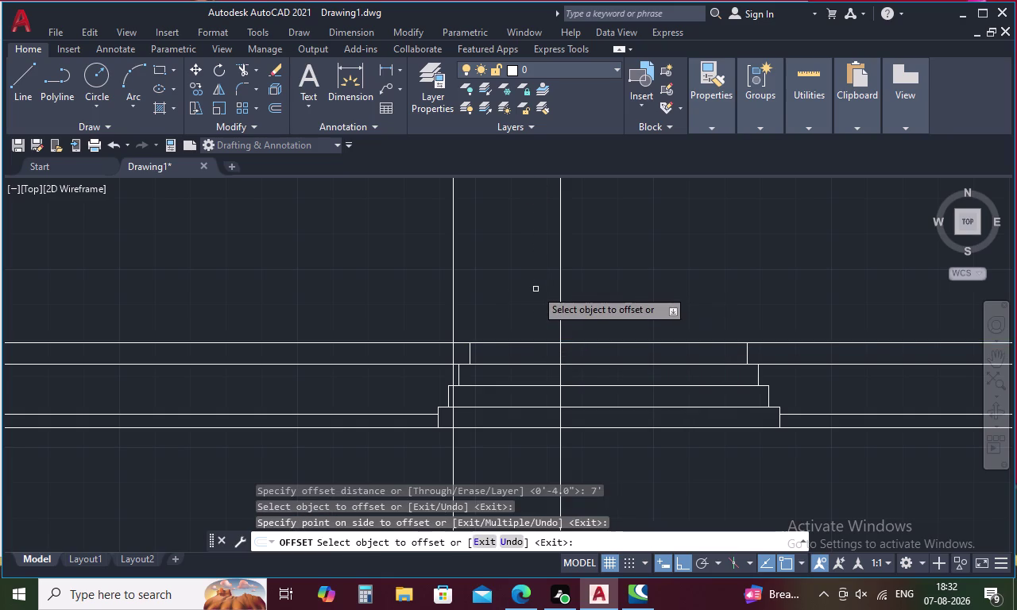
scroll(down, 3)
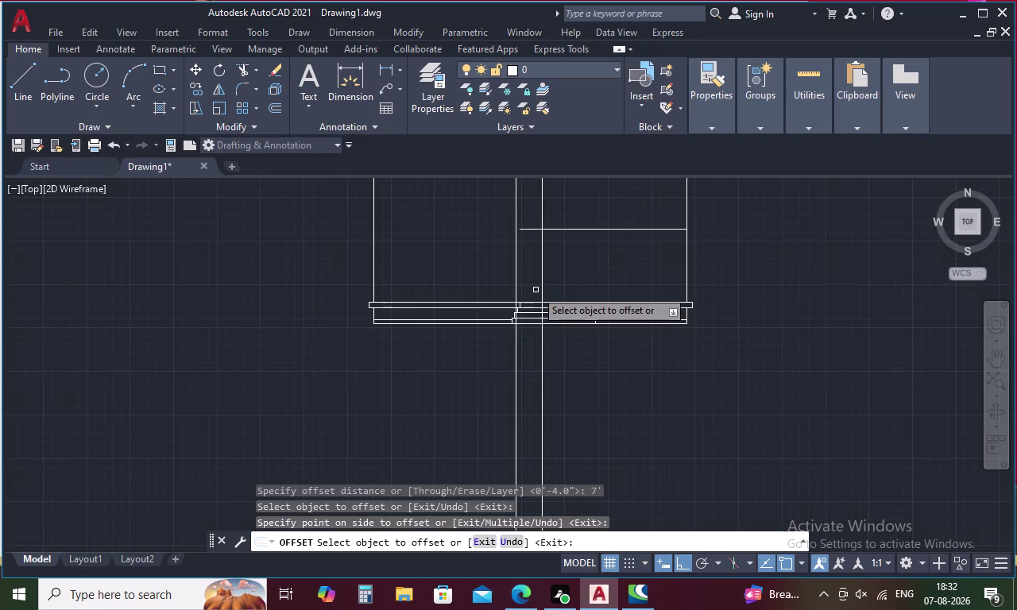
key(Escape)
Try EXTEND, then fence-trim the lines crossing the top step.
text(EX)
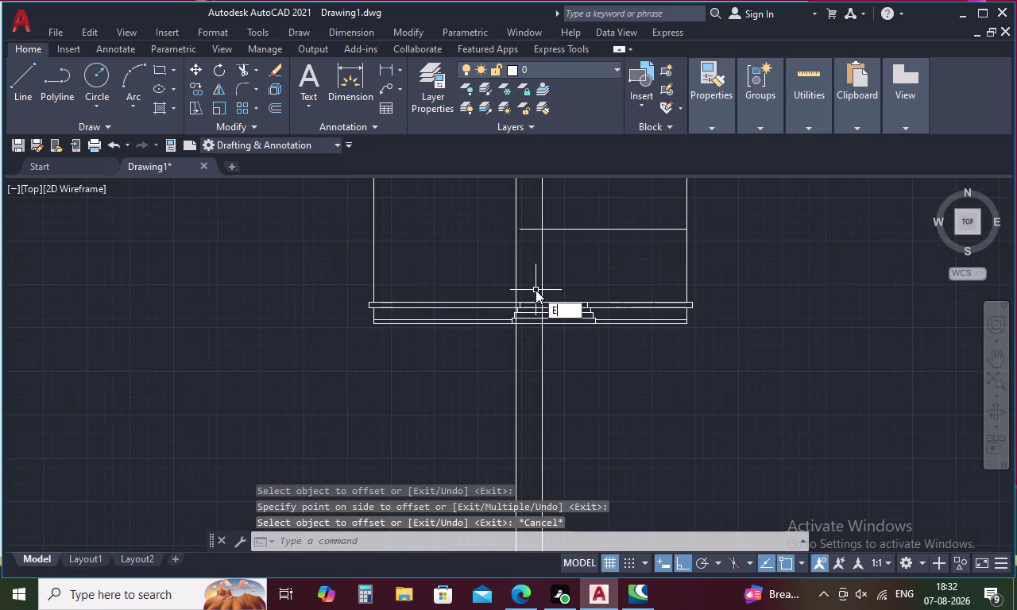
key(space)
click(537, 229)
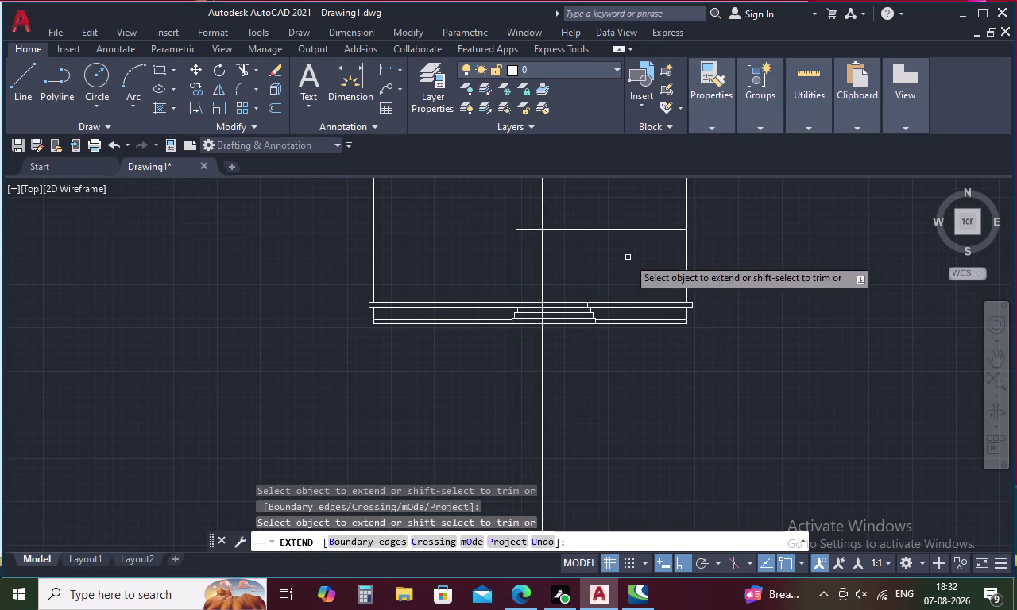
key(Escape)
text(TR)
key(space)
drag(626, 220, 610, 246)
key(Escape)
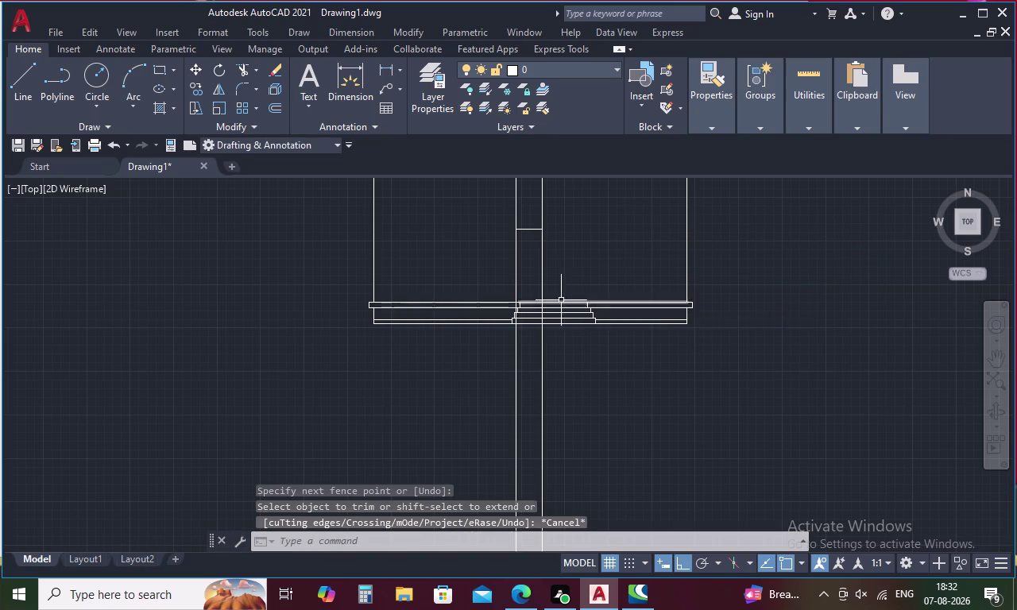
Select the three pieces of the top step edge.
scroll(up, 3)
click(437, 308)
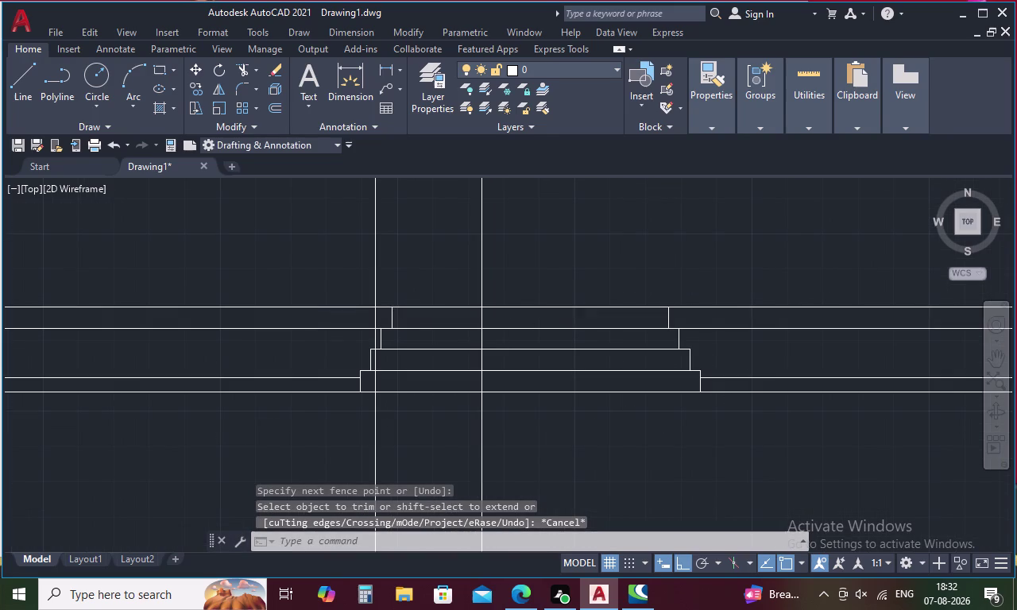
click(382, 308)
click(344, 307)
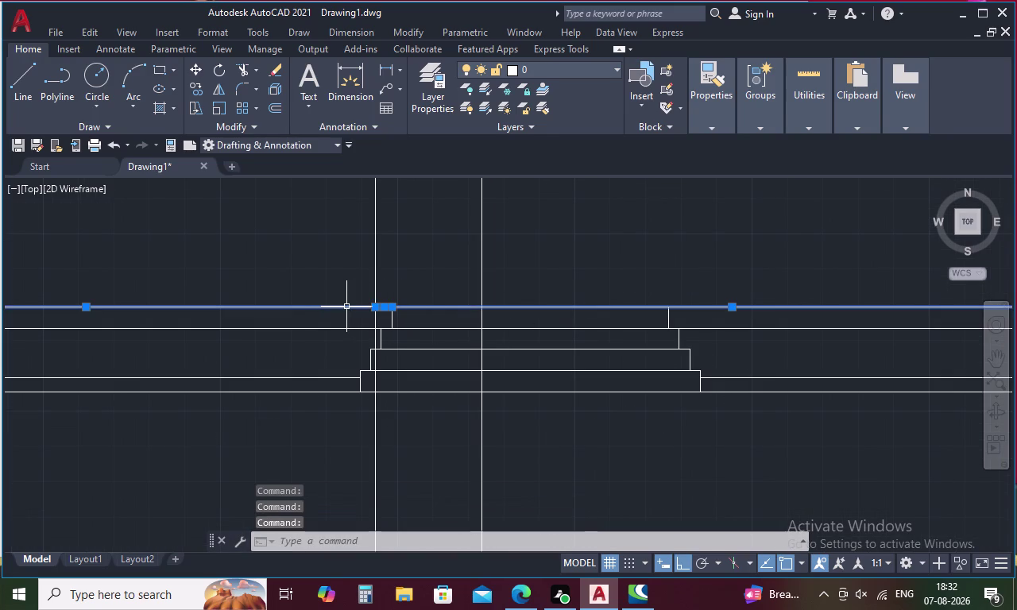
Join the three top step-edge pieces into a single line.
key(j)
key(space)
scroll(down, 3)
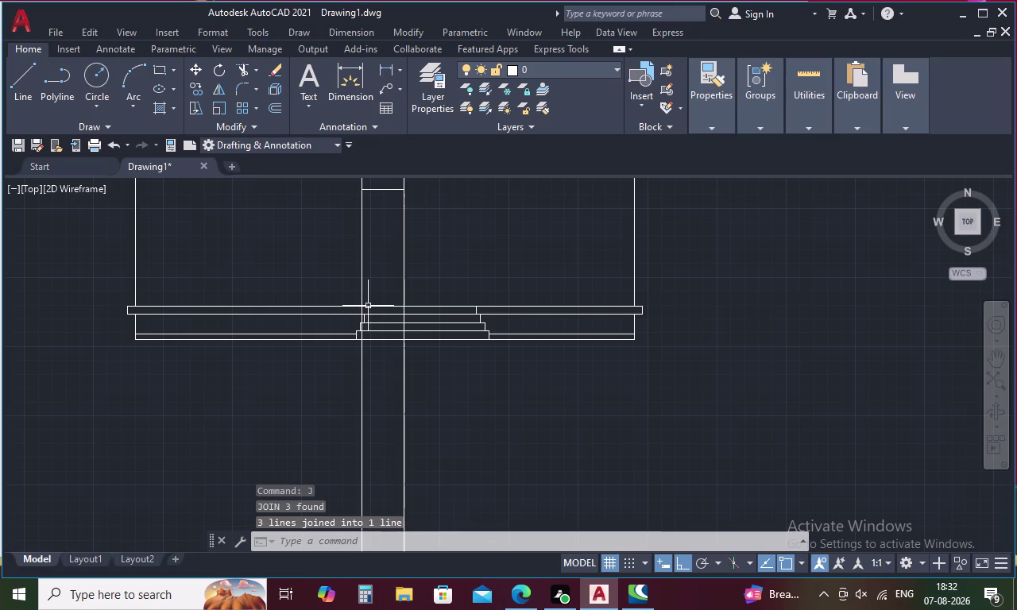
middle_drag(394, 286, 454, 404)
scroll(down, 3)
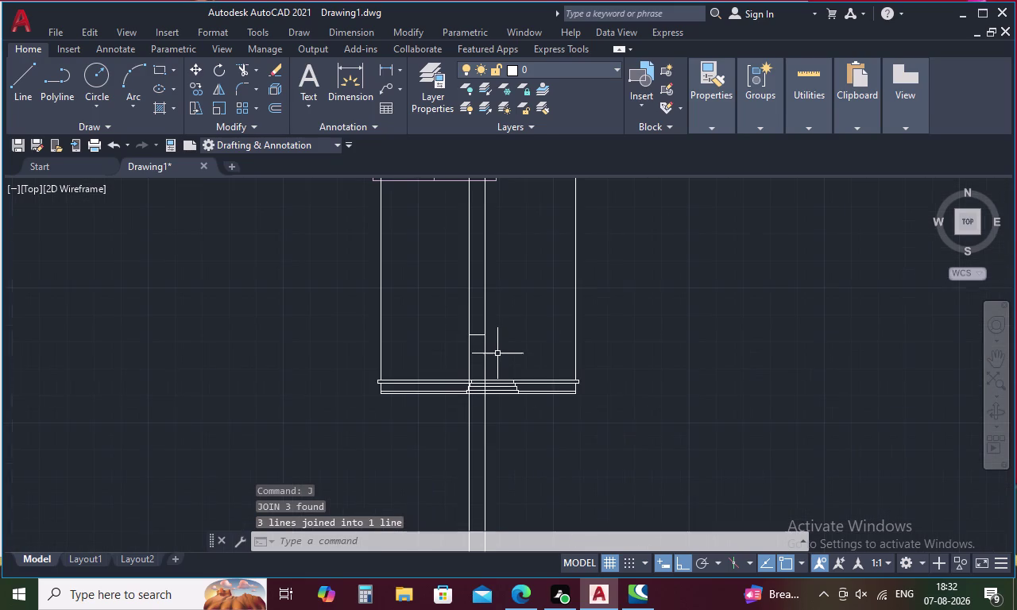
key(Escape)
scroll(up, 3)
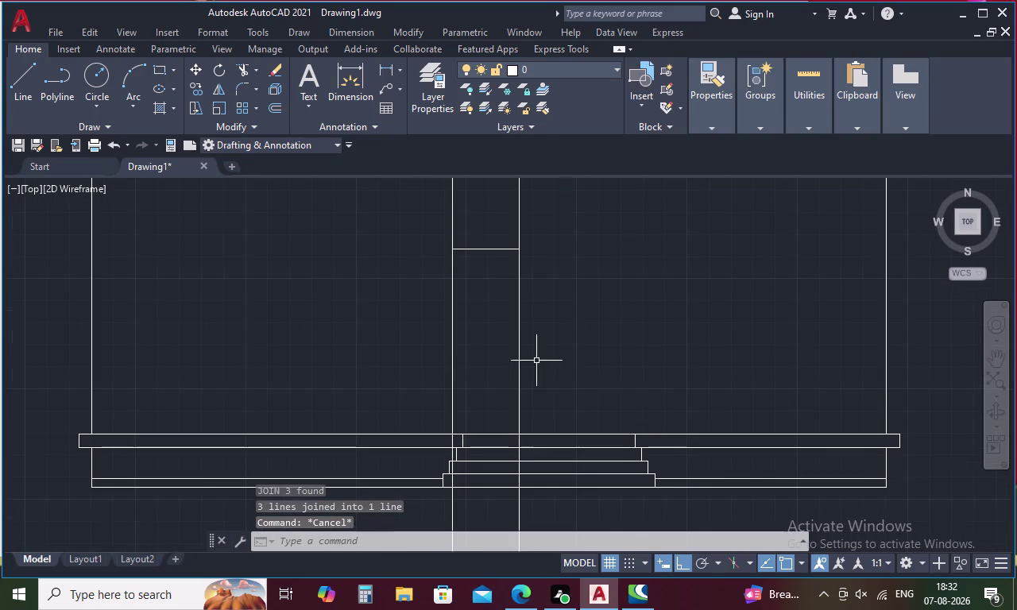
Offset the pathway's right edge line by 0.5 to one side.
key(o)
key(space)
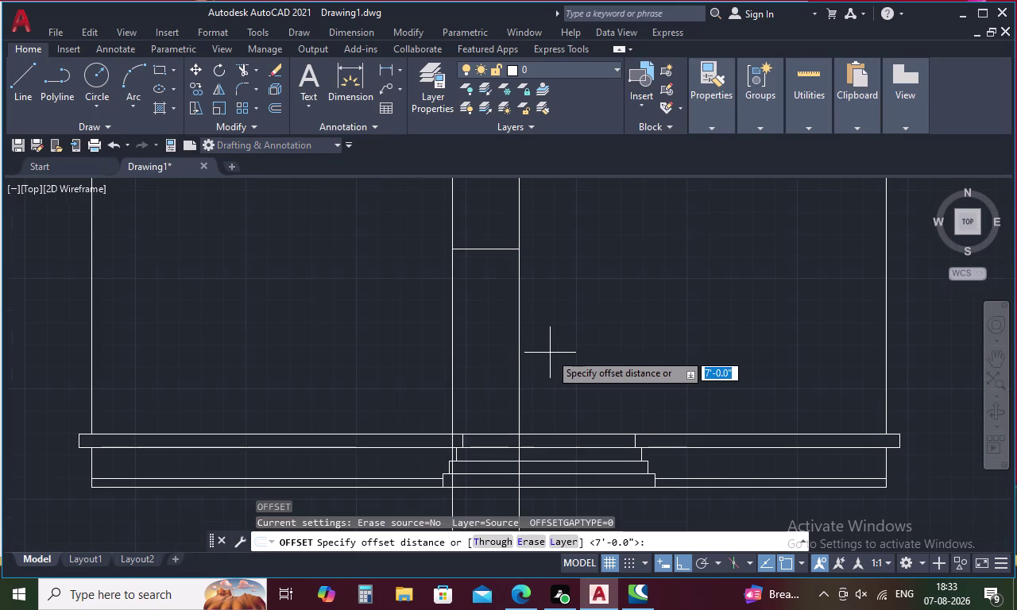
text(.5)
key(space)
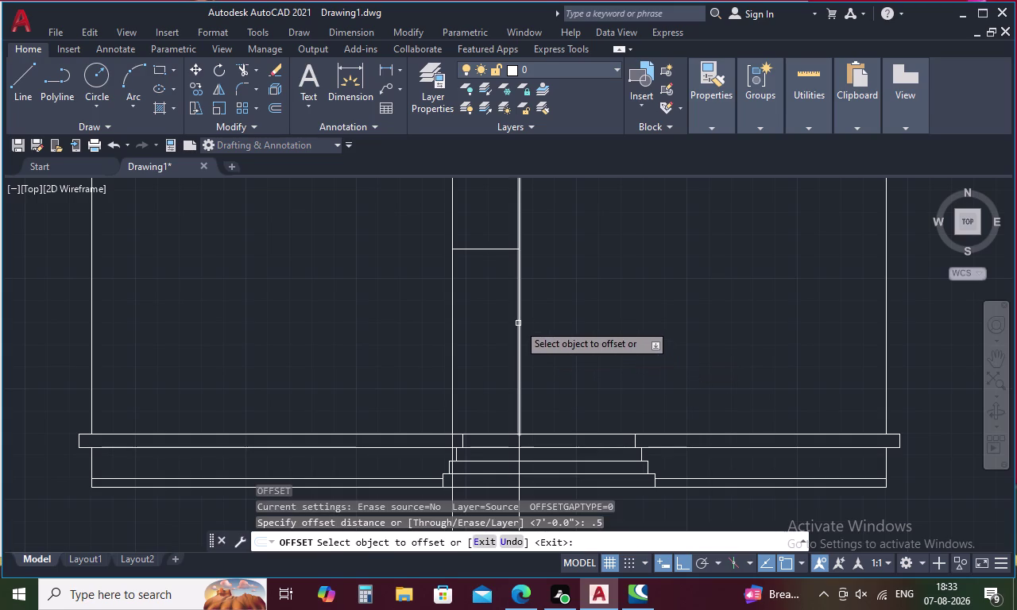
click(518, 323)
click(498, 325)
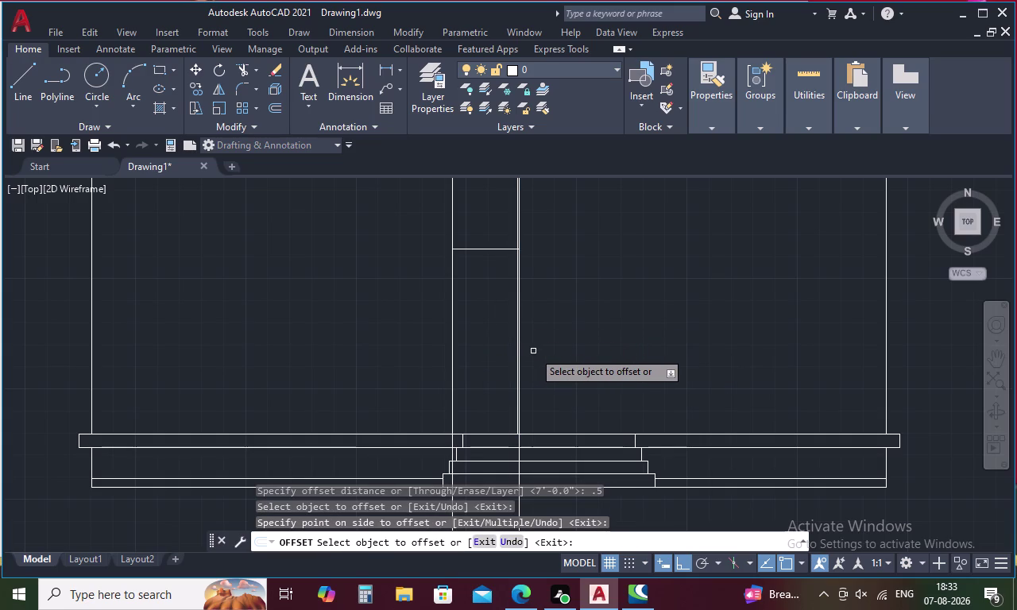
key(Escape)
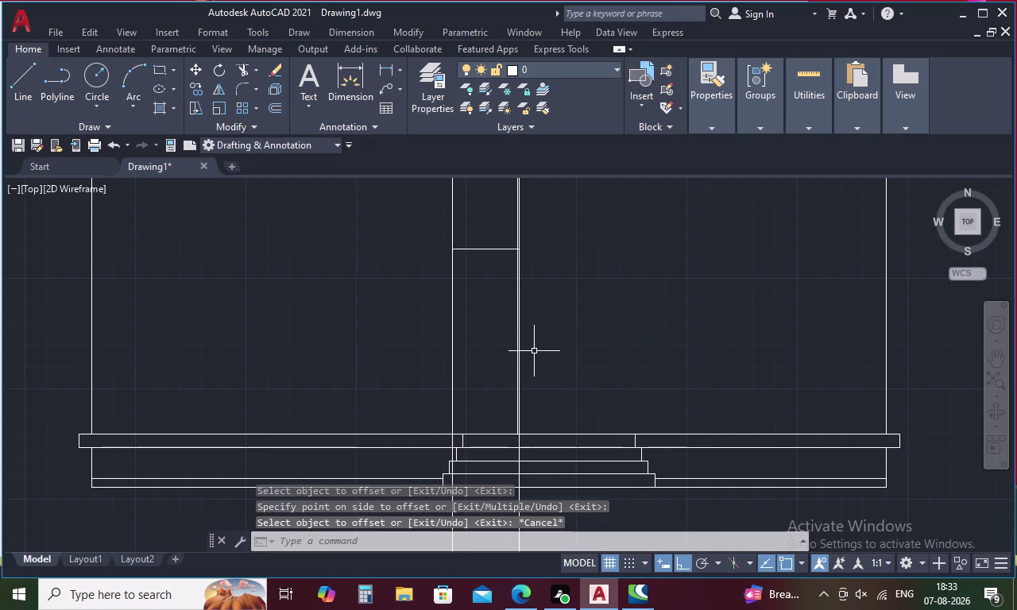
Abandon a started TRIM and undo the previous two trims.
text(TR)
key(space)
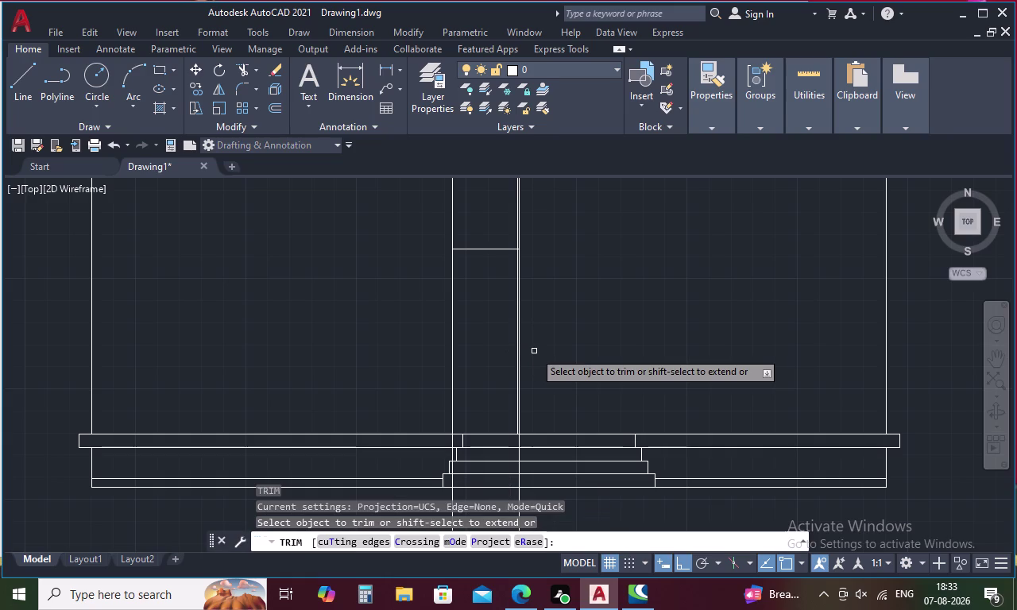
key(Escape)
key(ctrl+z)
key(ctrl+z)
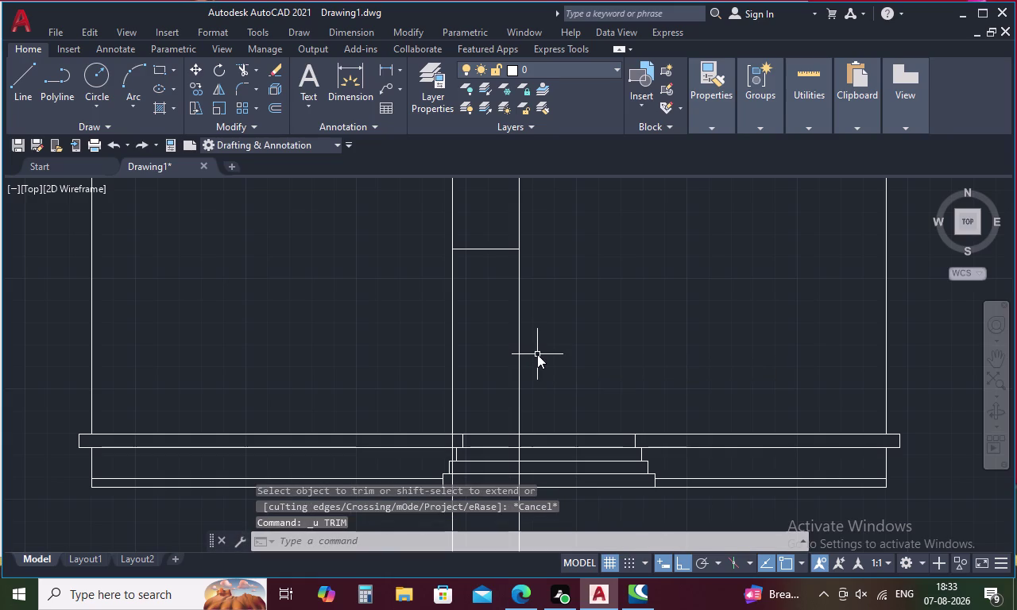
key(Escape)
Fence-trim the vertical lines beyond the pathway's end line so the path closes.
text(TR)
key(space)
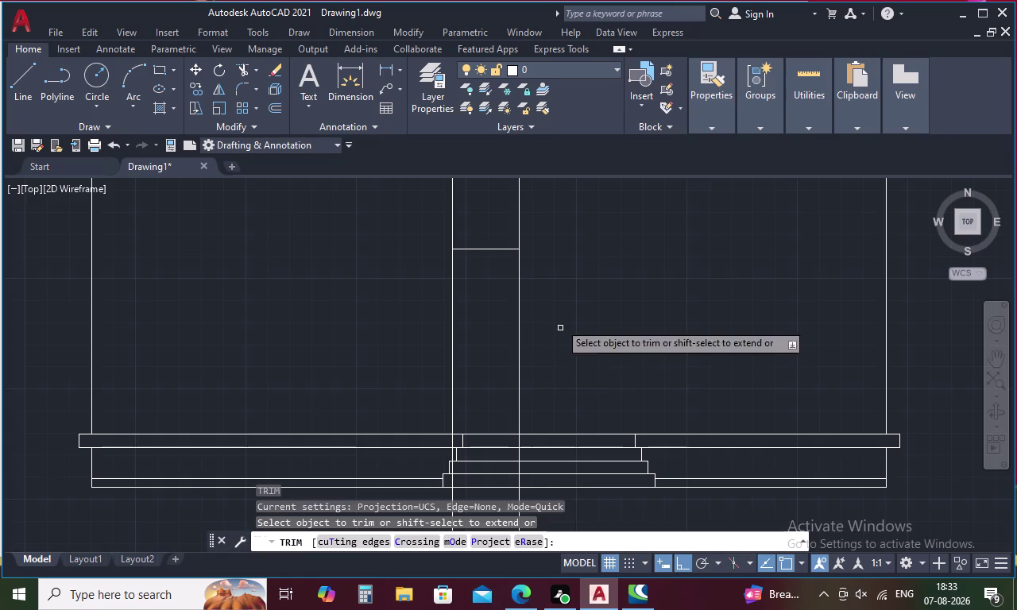
drag(556, 227, 405, 227)
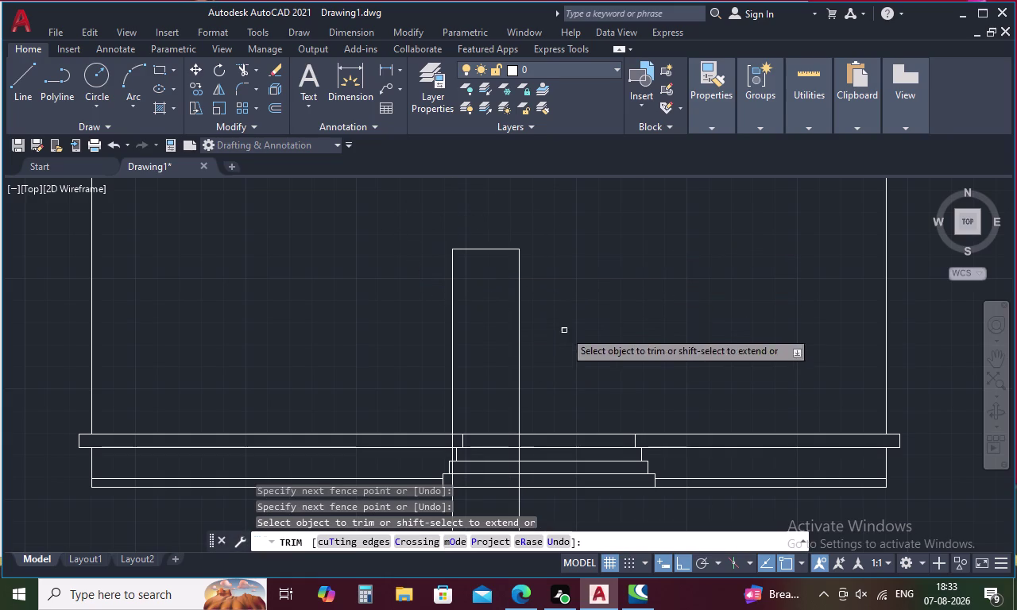
scroll(down, 3)
scroll(down, 3)
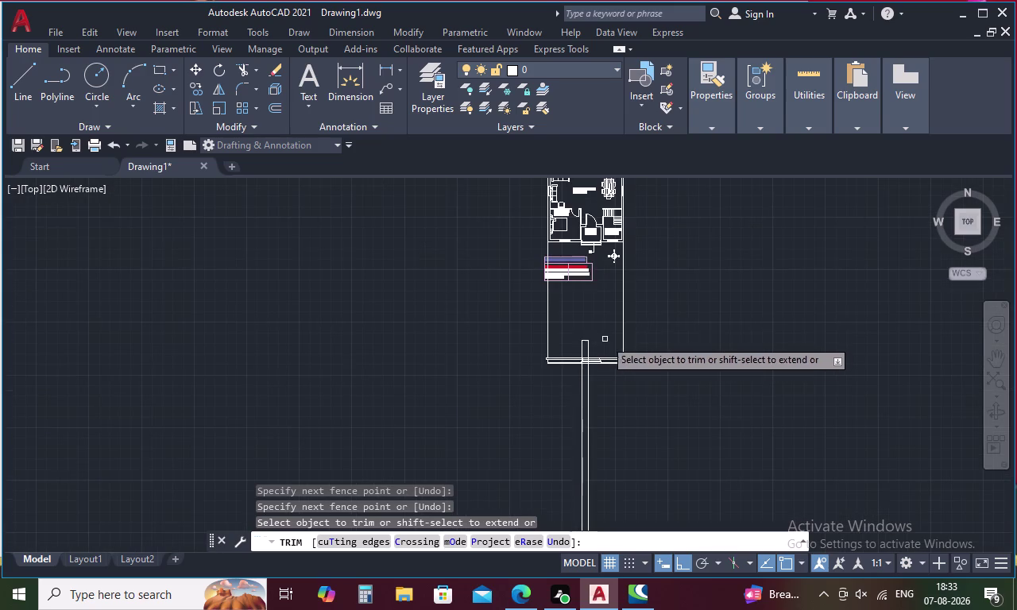
scroll(up, 3)
scroll(down, 3)
key(Escape)
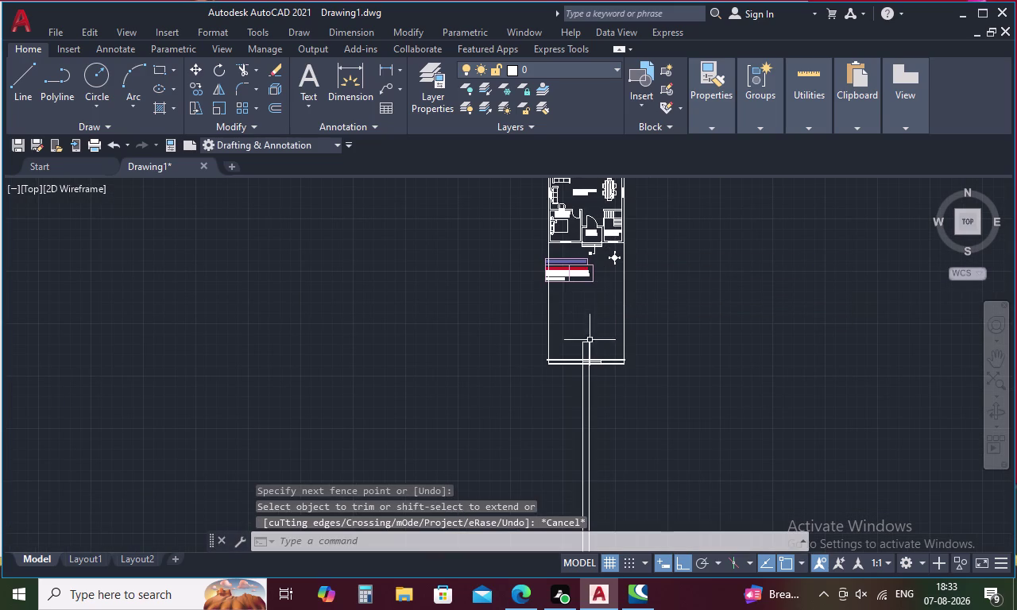
scroll(up, 3)
scroll(up, 3)
scroll(up, 3)
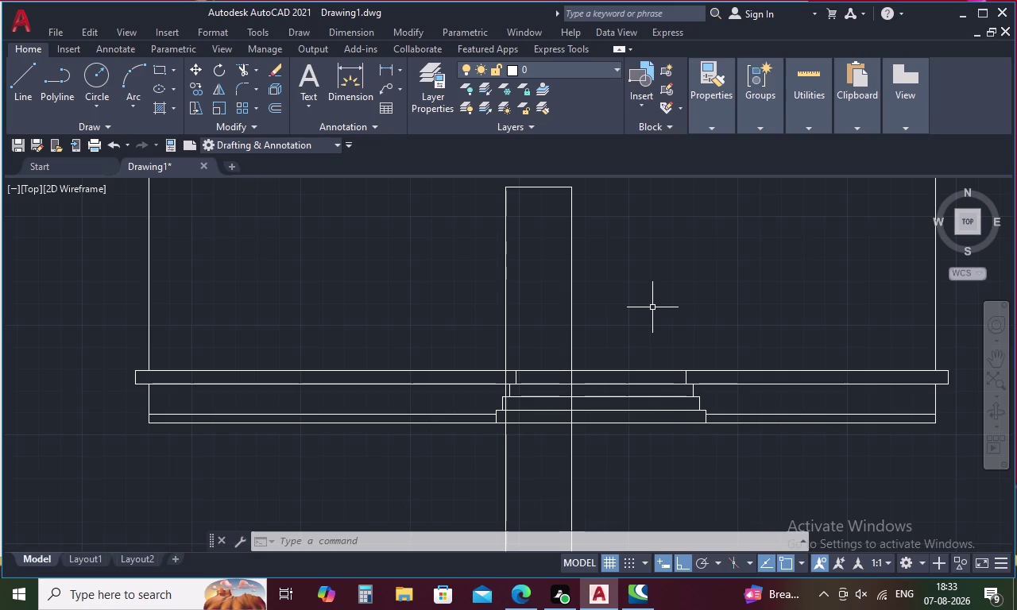
Trim the two pathway line pieces inside the top step.
key(Escape)
text(TR)
key(space)
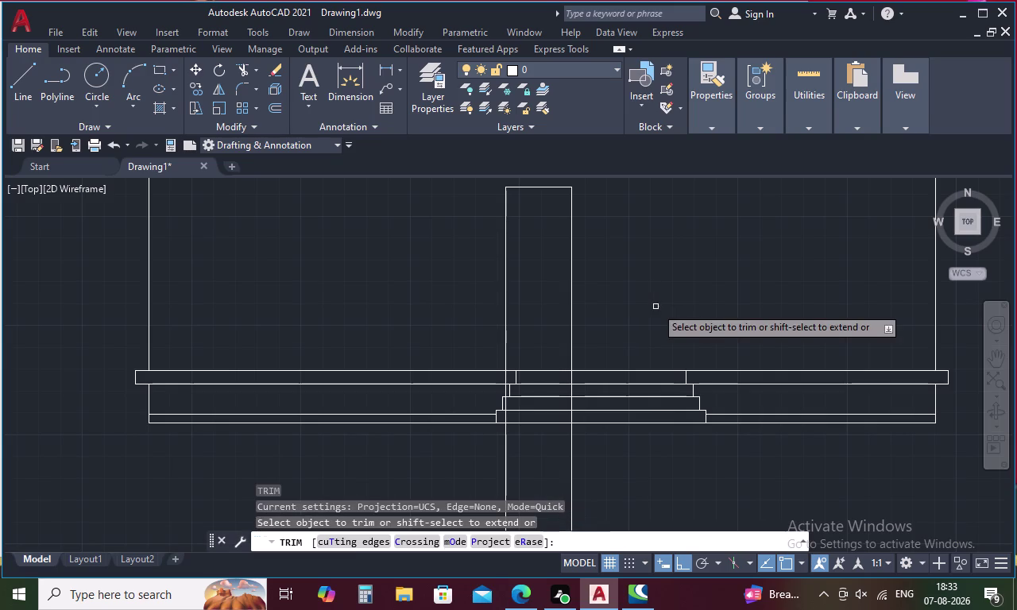
click(506, 378)
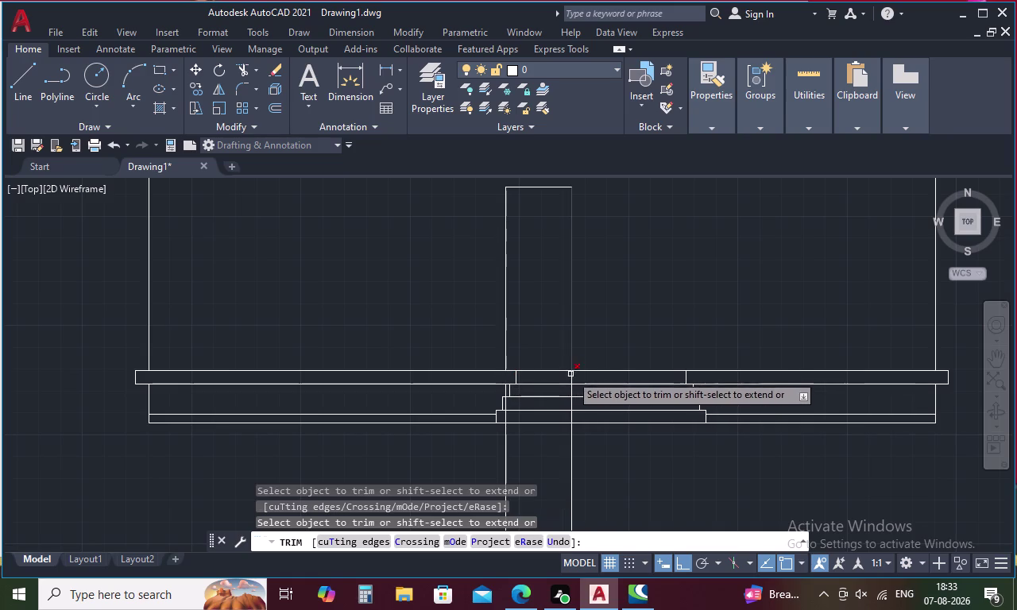
click(571, 379)
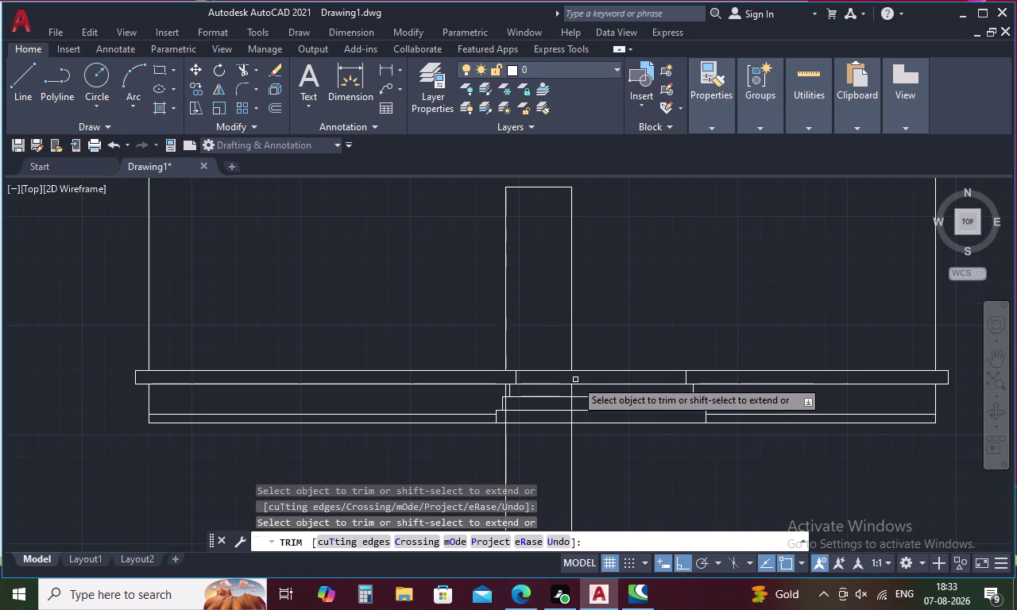
key(Escape)
Delete the two remaining pathway line pieces running through the steps.
click(570, 449)
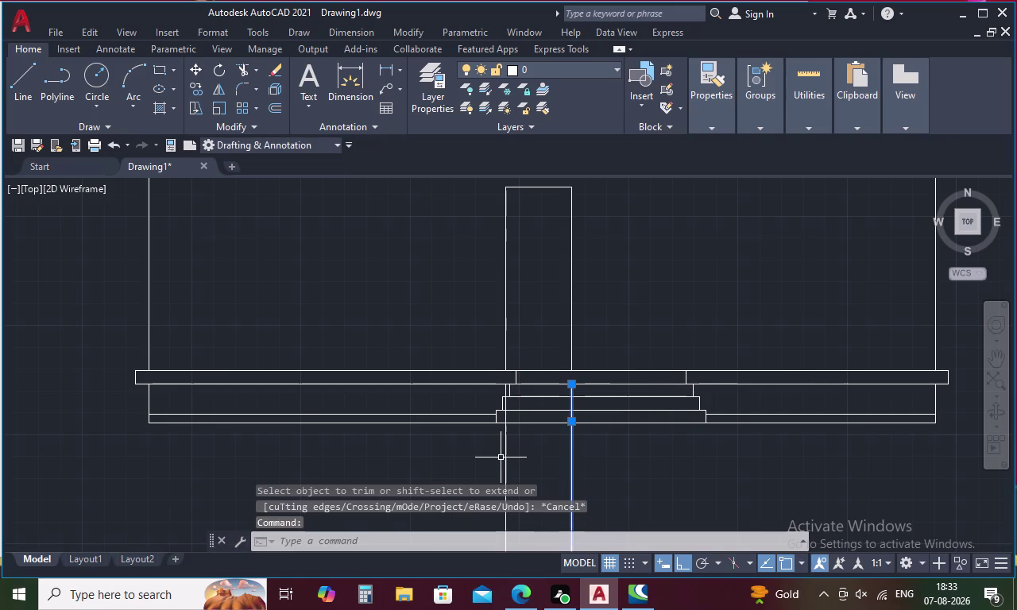
click(506, 452)
key(Delete)
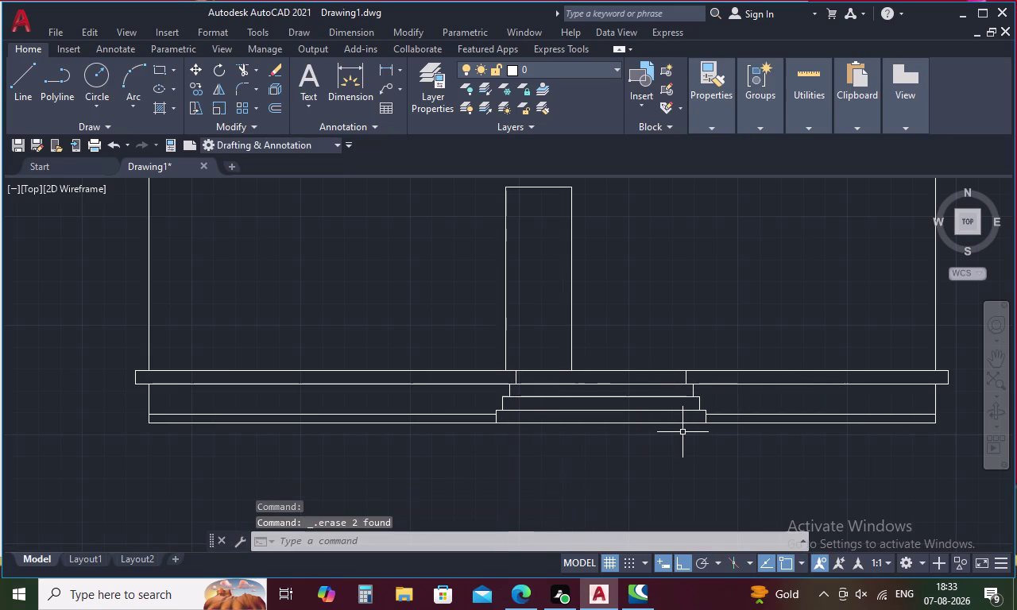
scroll(down, 3)
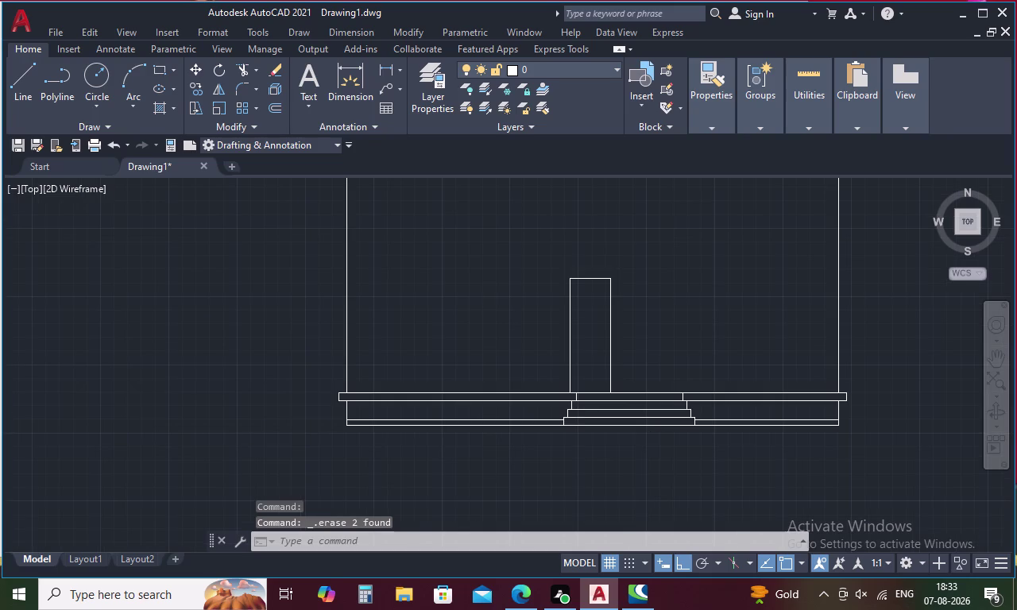
scroll(down, 3)
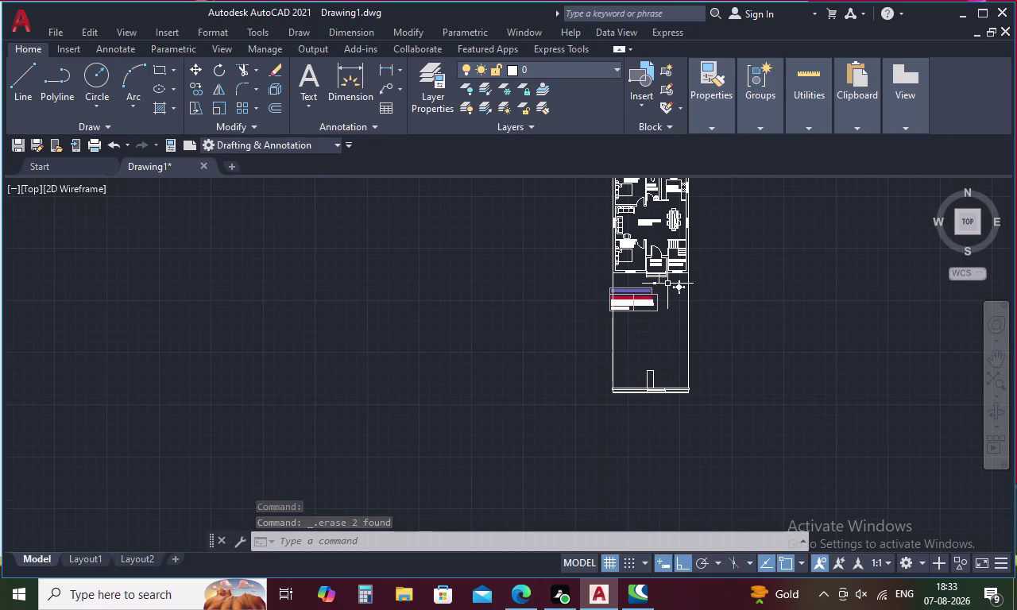
scroll(up, 3)
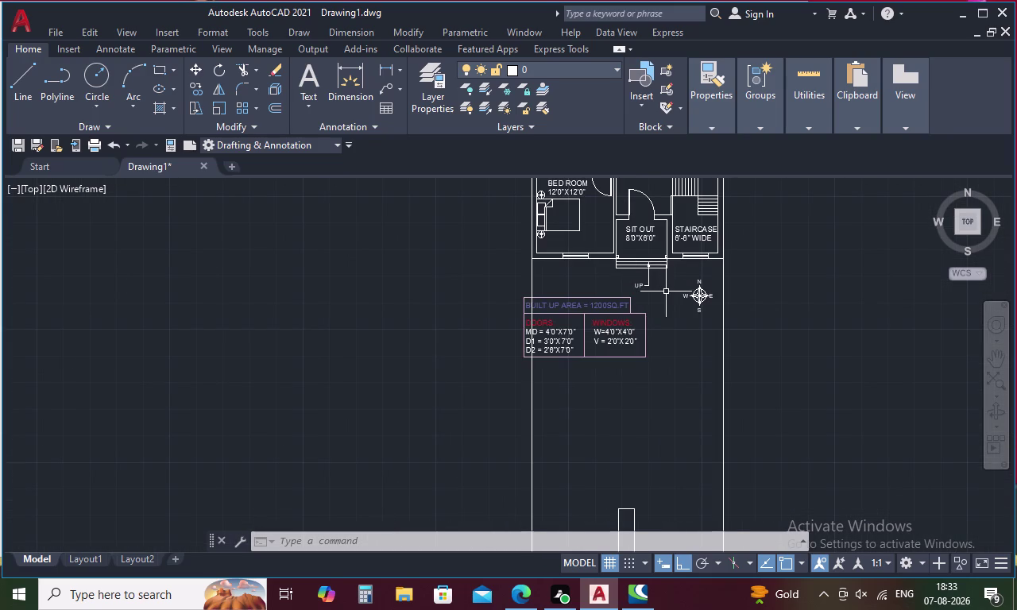
Place two vertical construction lines (XLINE, Ver) at the sit-out corners.
key(Escape)
key(x)
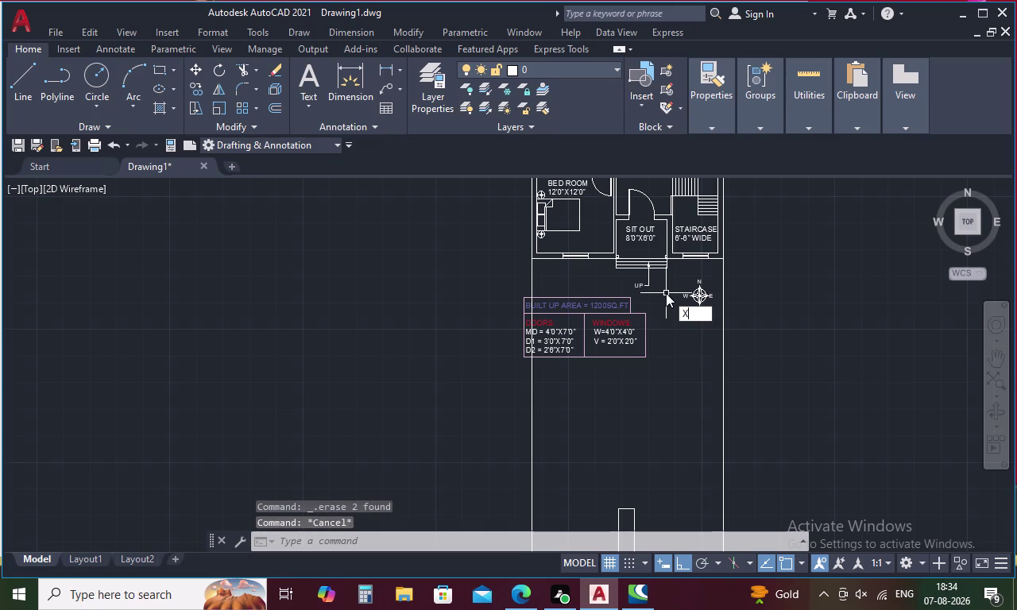
text(L)
key(space)
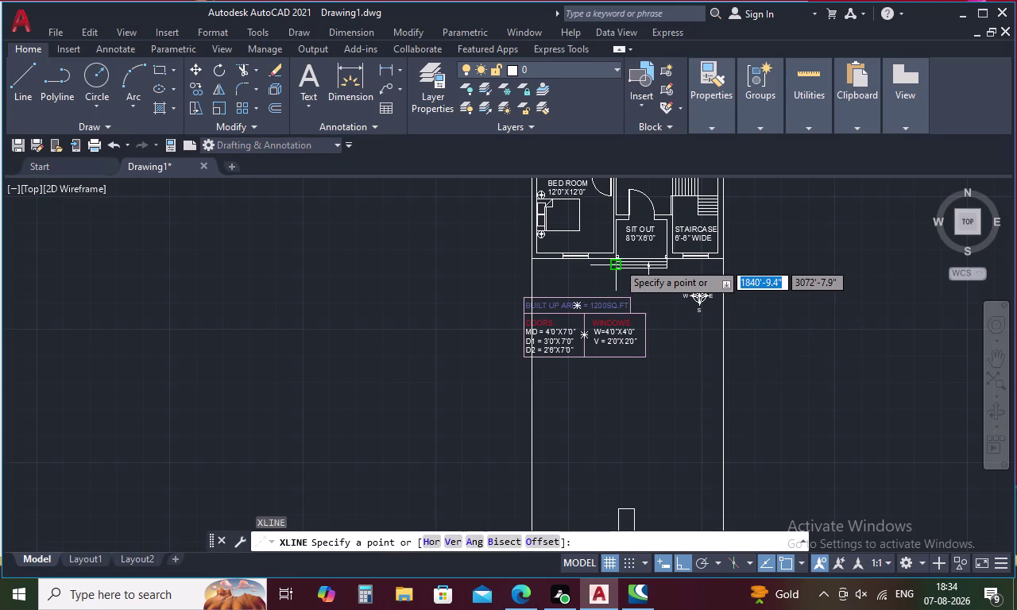
scroll(up, 3)
text(V)
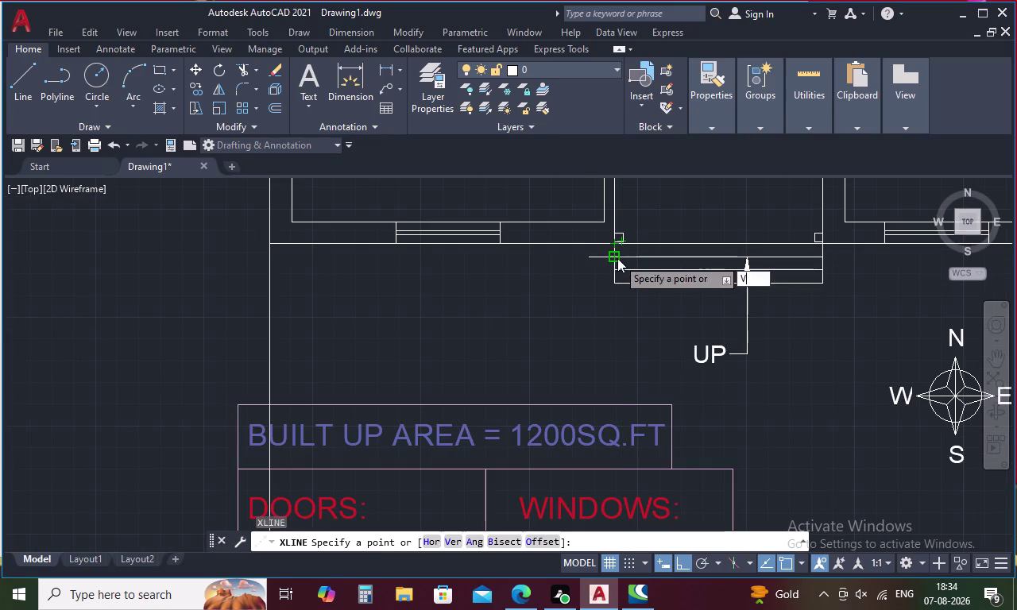
key(space)
click(612, 244)
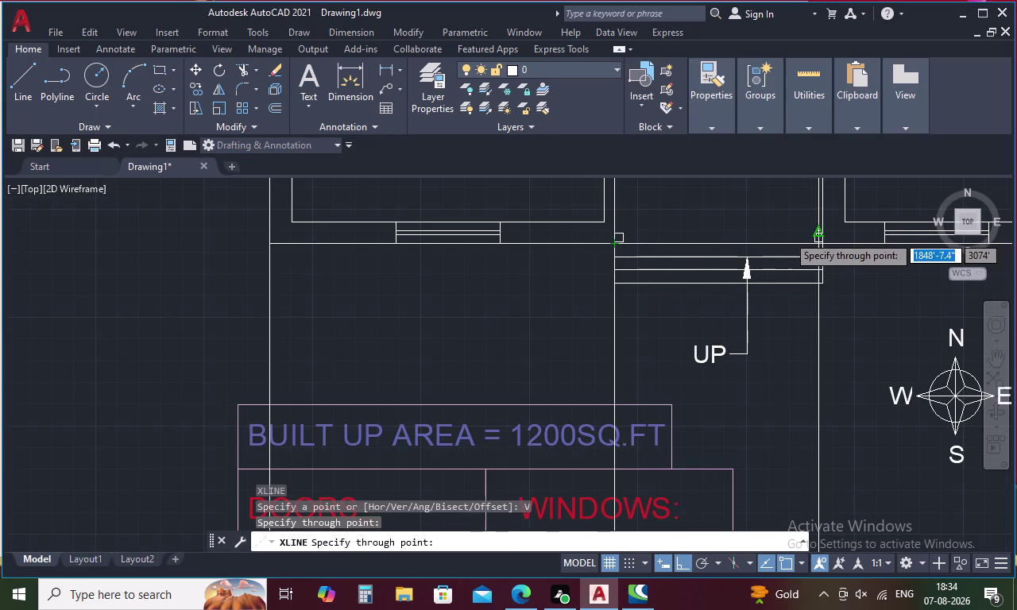
click(821, 245)
Add vertical construction lines through the left and right edges of the sit-out doorway.
scroll(down, 3)
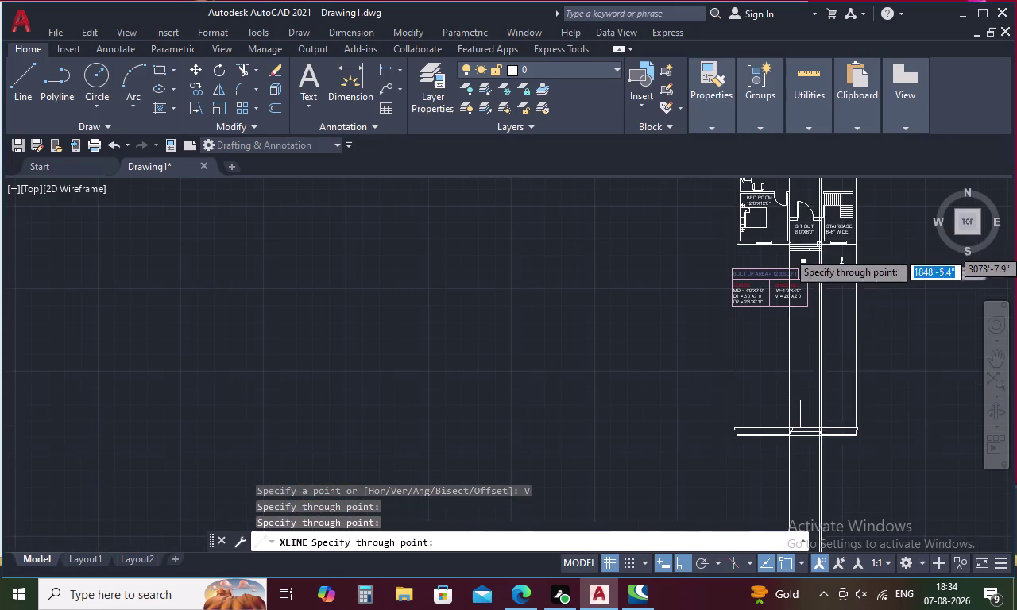
scroll(down, 3)
middle_drag(852, 414, 769, 411)
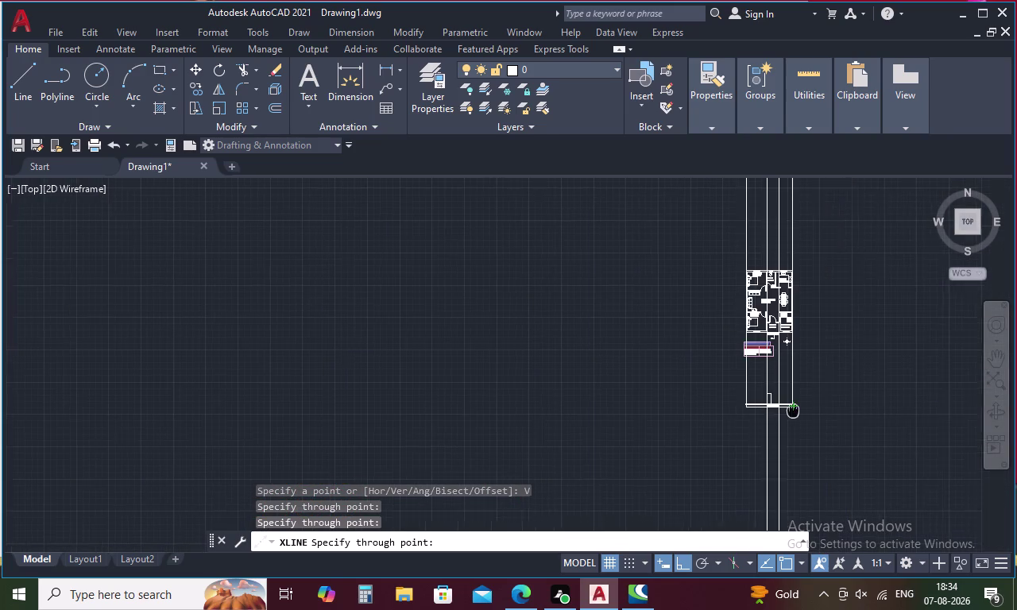
middle_drag(769, 412, 764, 411)
scroll(up, 3)
scroll(up, 3)
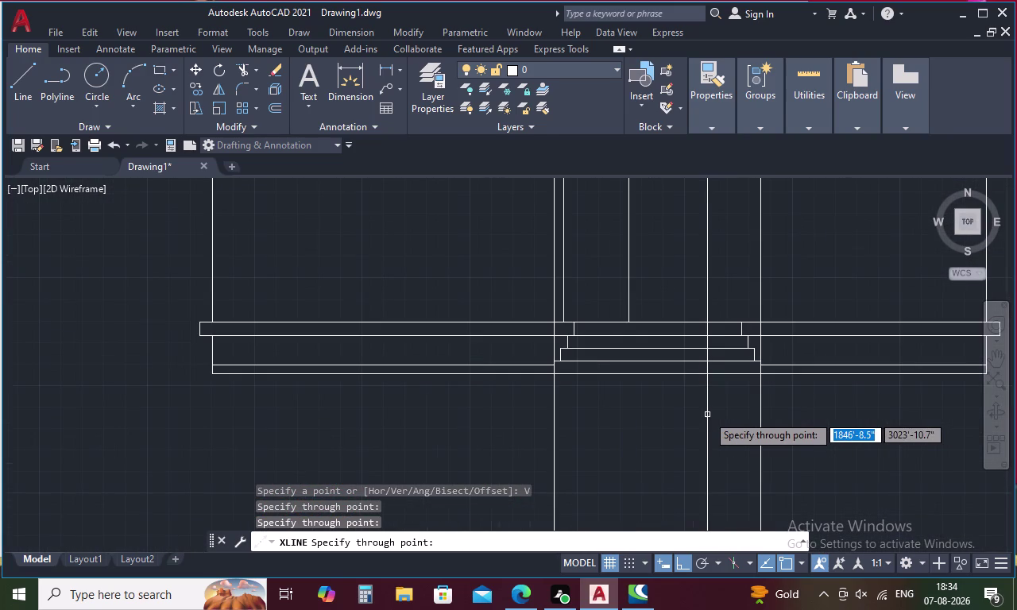
scroll(down, 3)
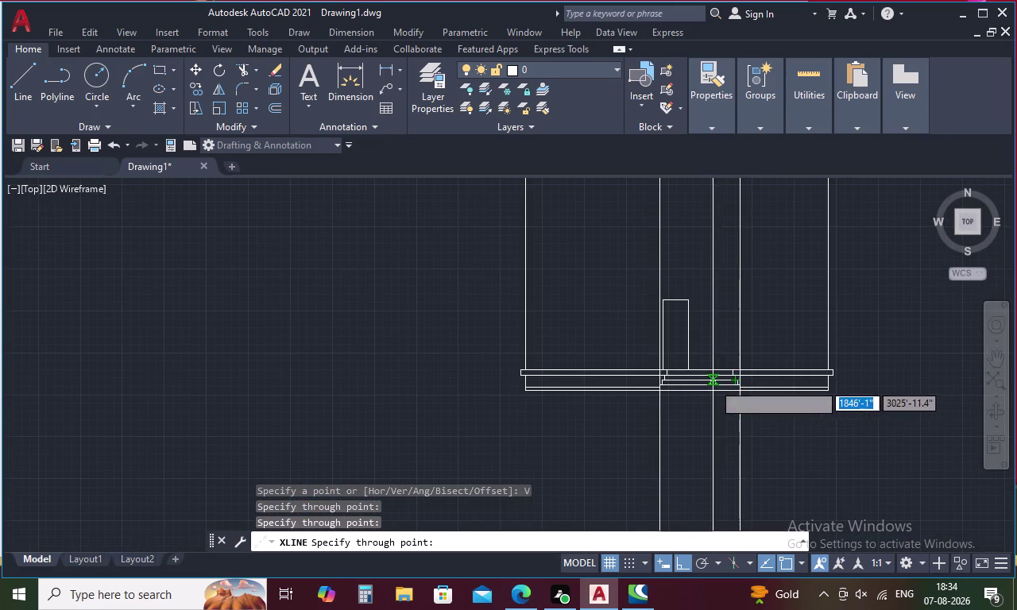
scroll(down, 3)
middle_drag(716, 316, 692, 477)
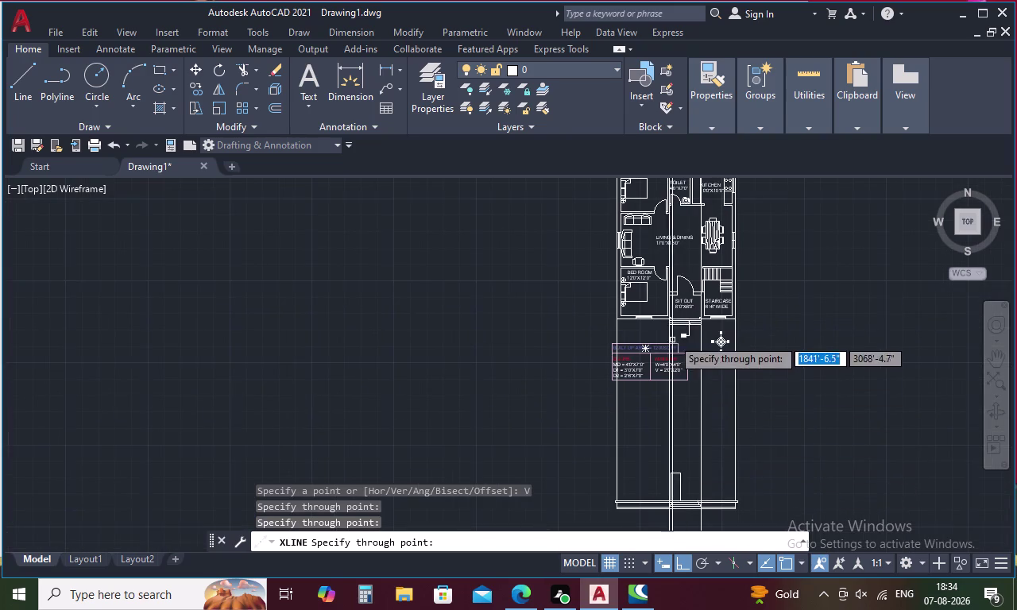
scroll(up, 3)
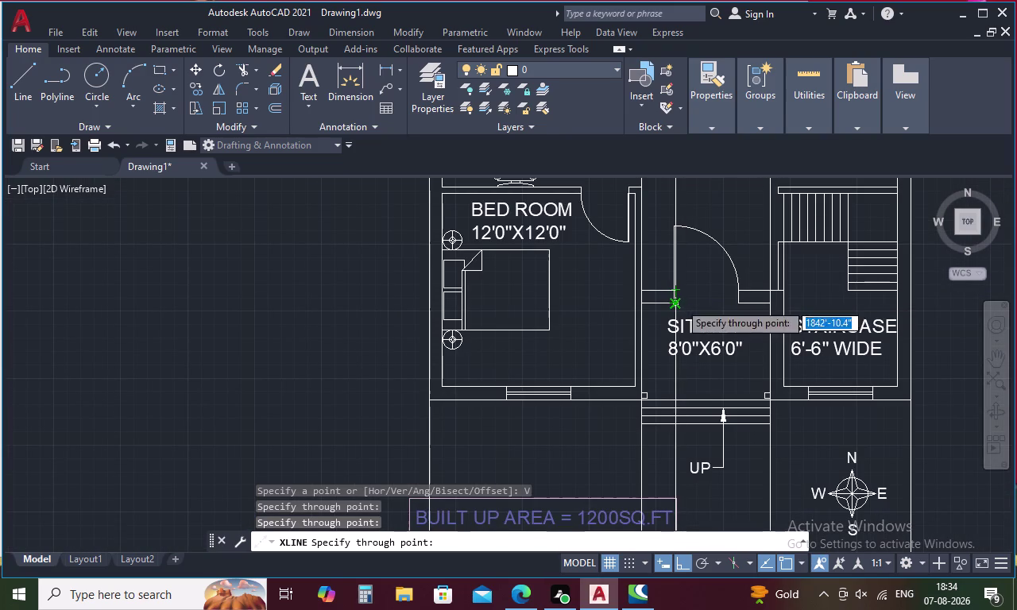
click(677, 303)
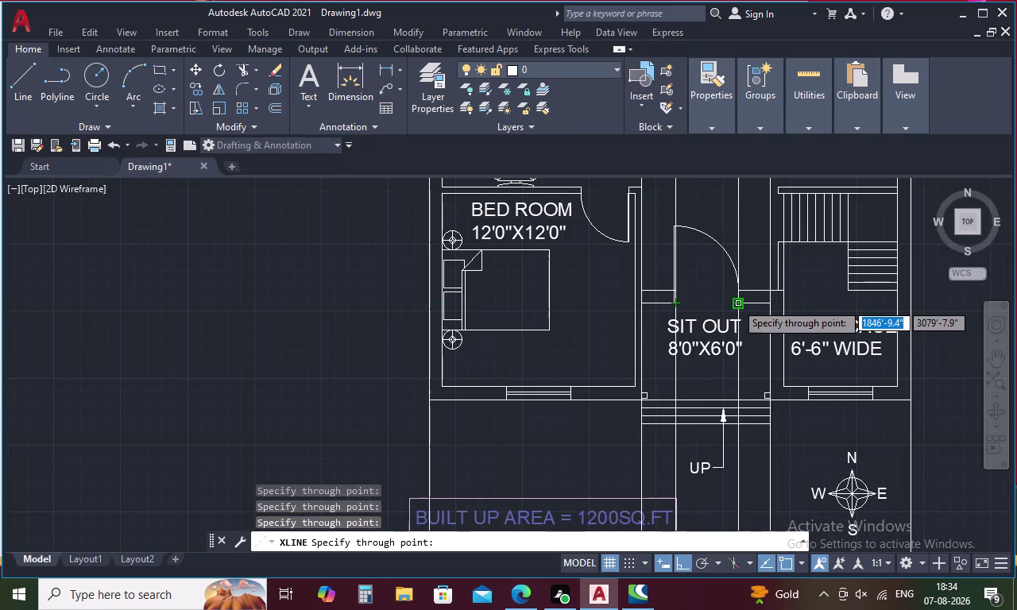
click(736, 303)
scroll(down, 3)
middle_drag(735, 465, 724, 363)
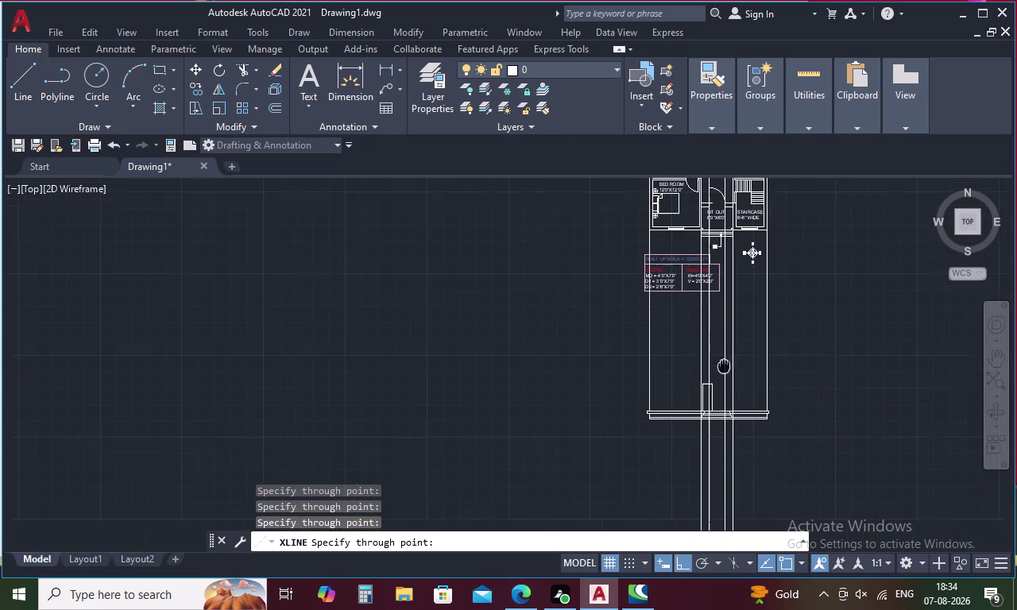
middle_drag(724, 363, 724, 362)
key(Escape)
scroll(up, 3)
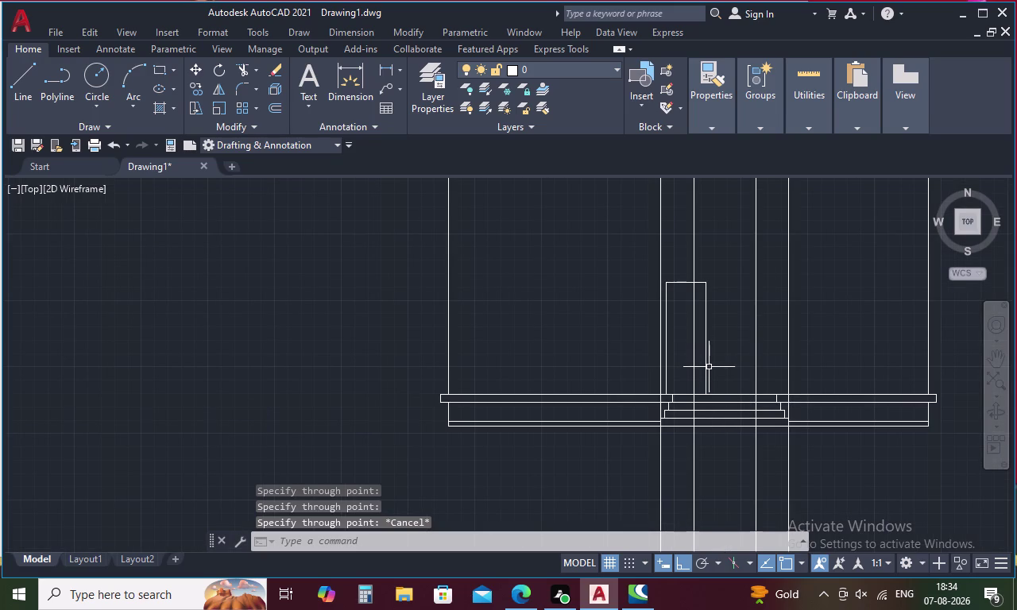
Delete the small rectangle outline and its stray vertical line above the entrance steps.
click(707, 368)
click(675, 285)
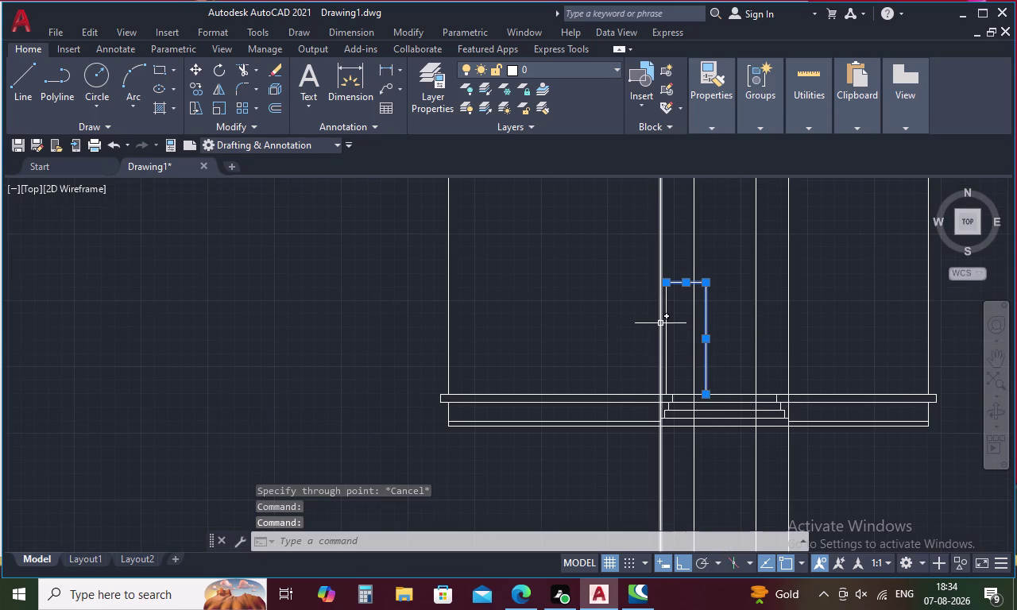
click(666, 327)
key(Delete)
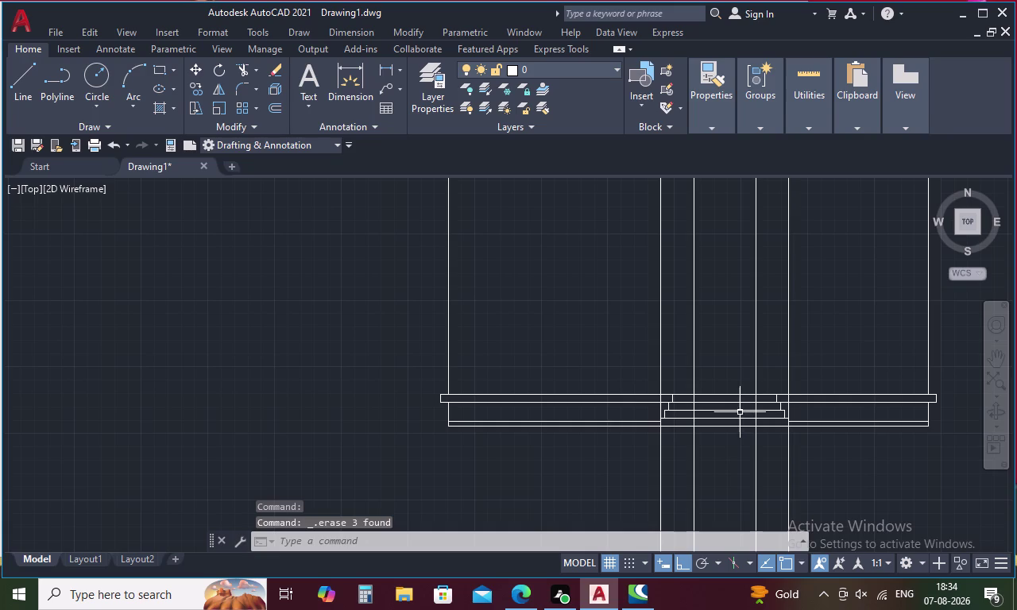
middle_drag(744, 377, 661, 382)
scroll(up, 3)
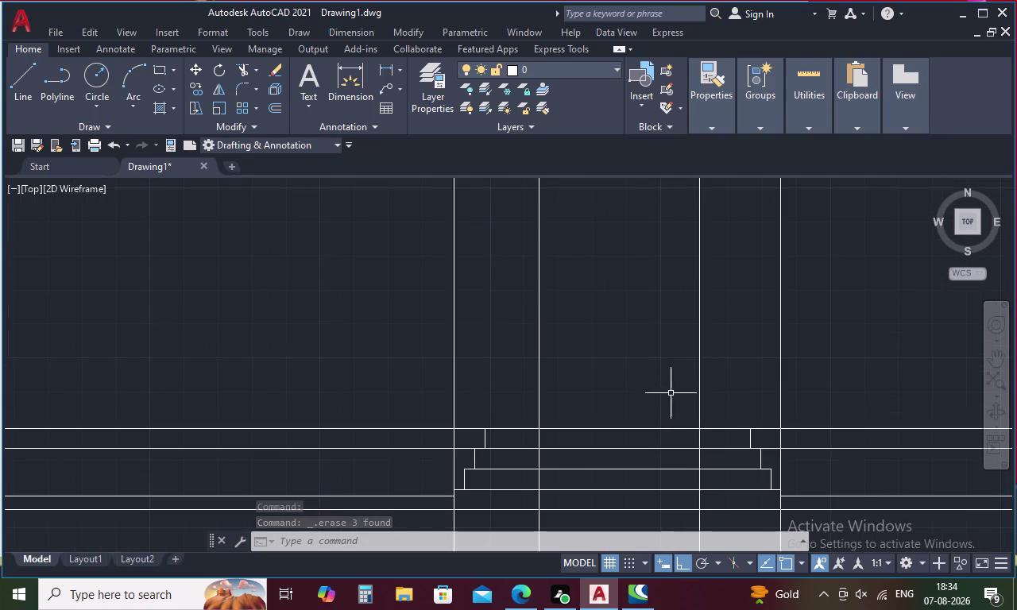
key(o)
key(space)
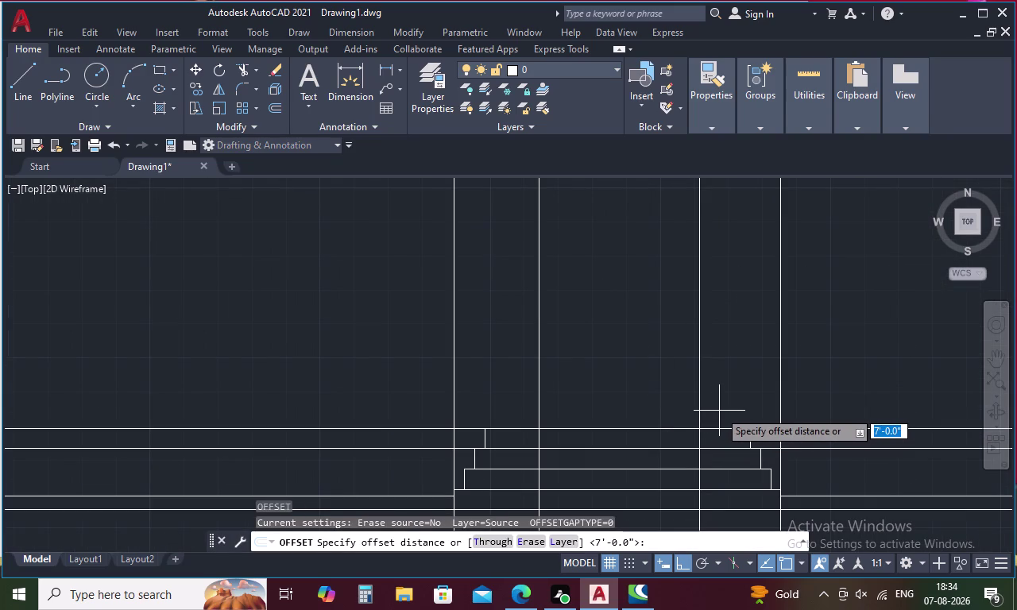
Try a 7-unit offset of the platform's top line, then cancel it.
key(7)
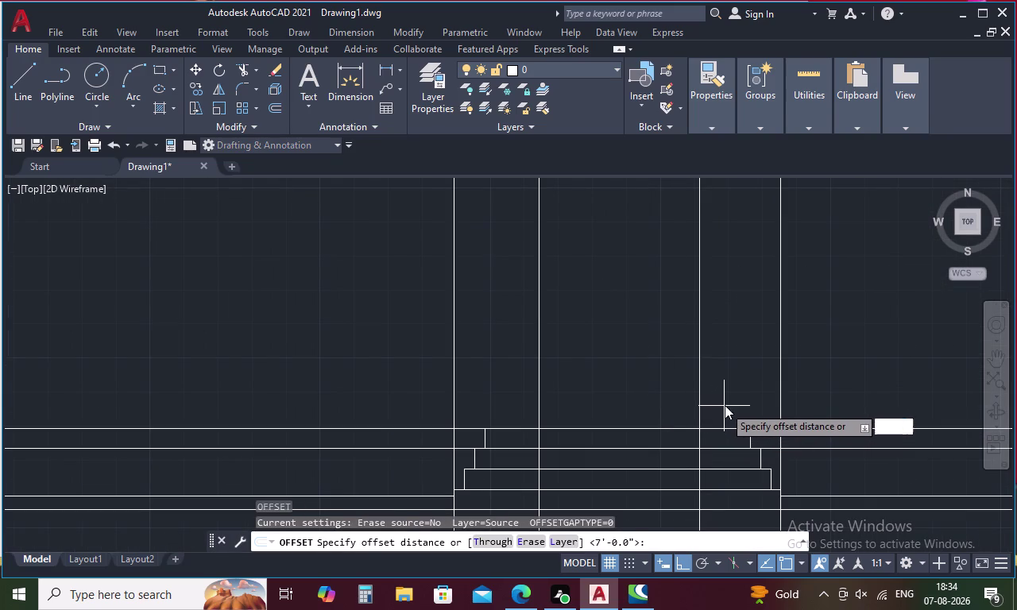
key(space)
click(654, 430)
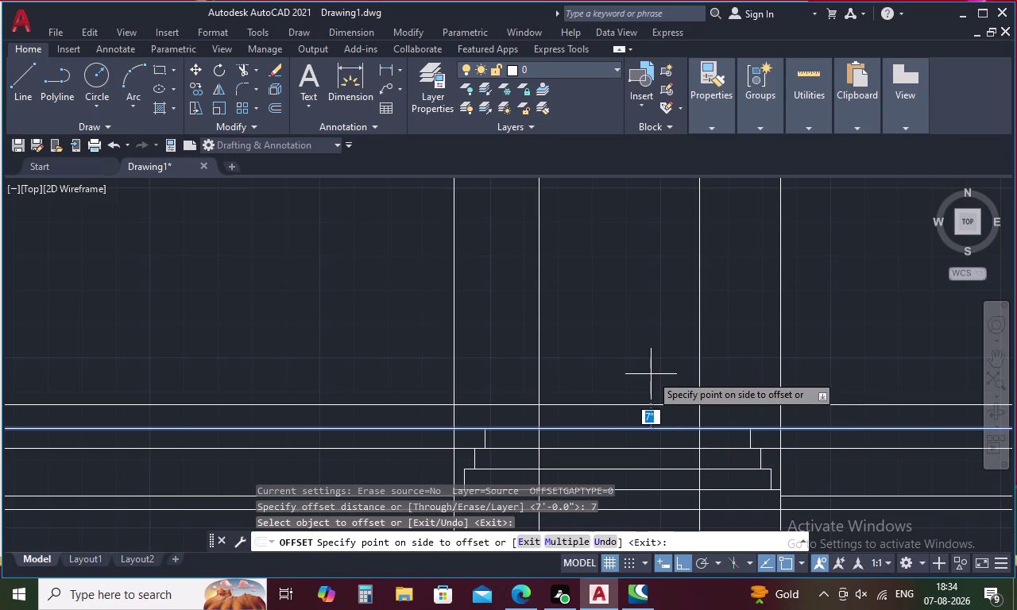
key(Escape)
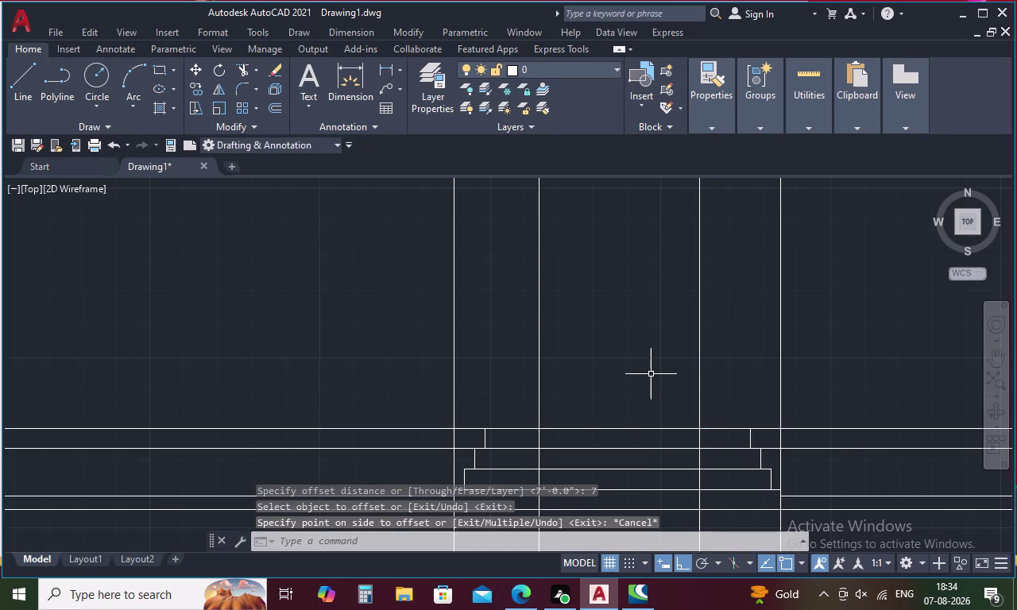
Offset the platform's top line 7' upward to mark the doorway head.
text(O)
key(space)
text(7')
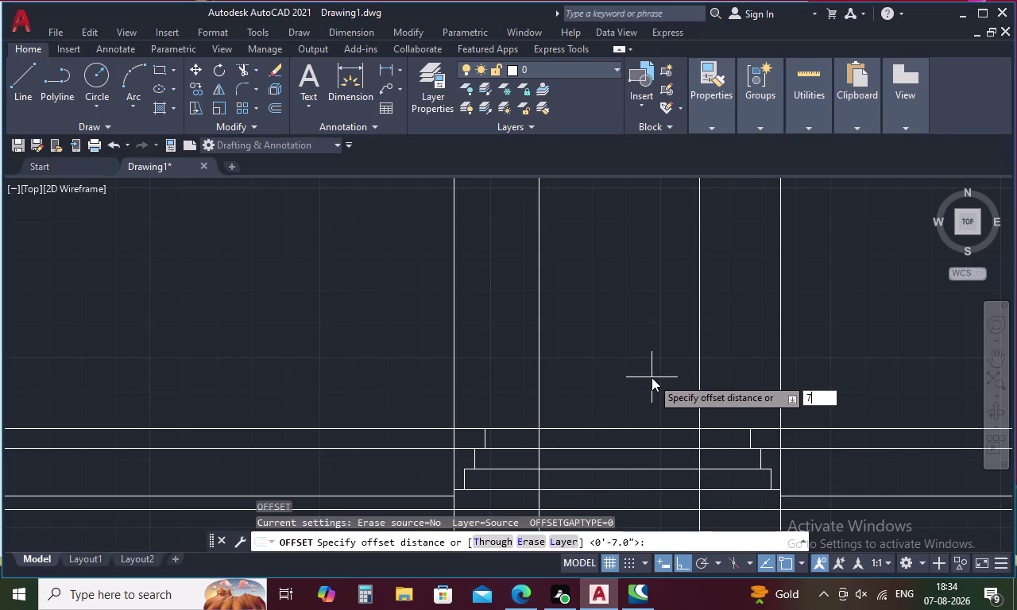
key(space)
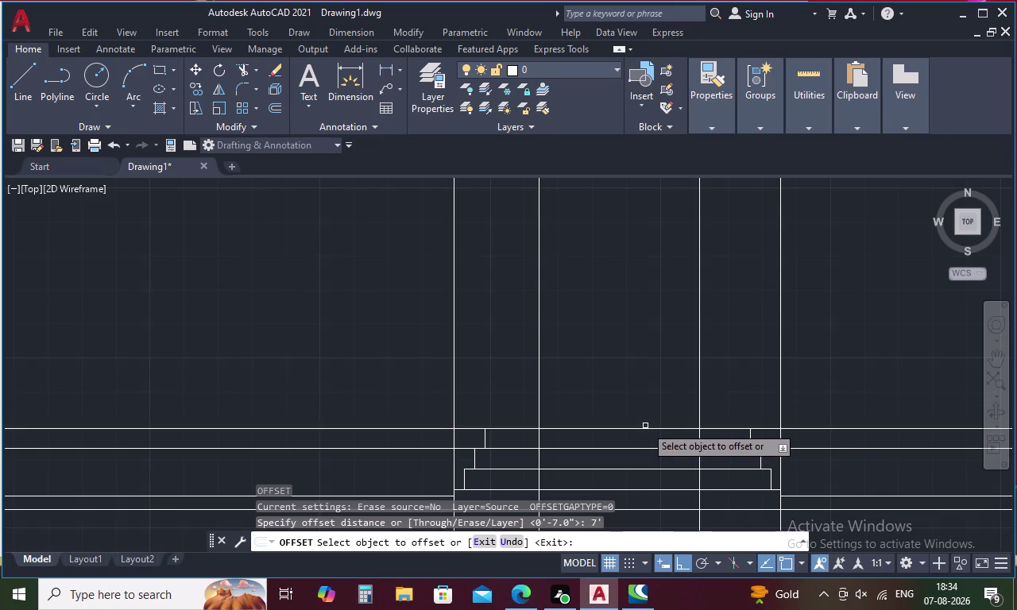
drag(645, 429, 646, 421)
click(646, 363)
scroll(down, 3)
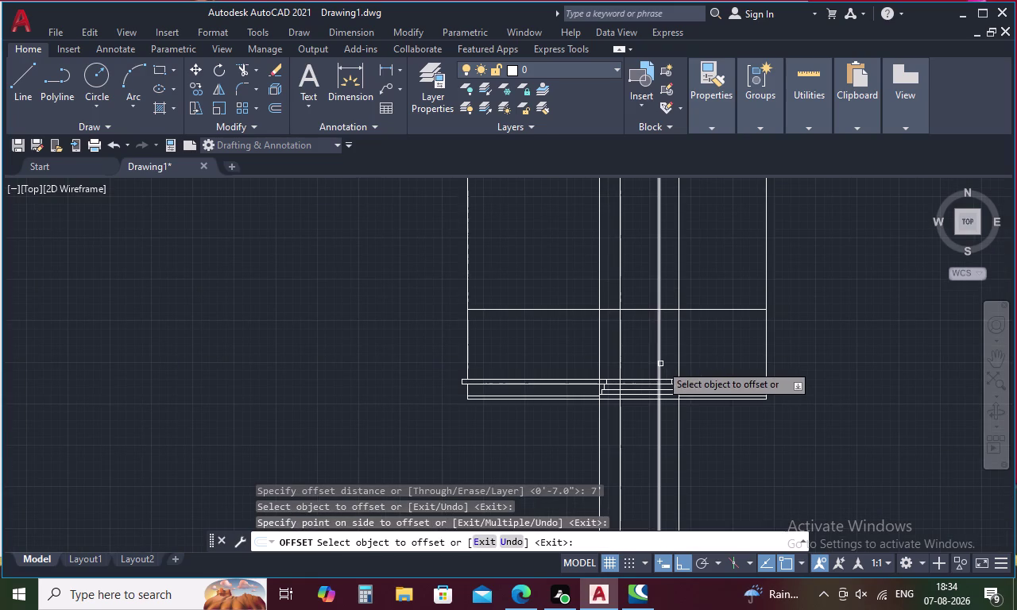
key(Escape)
text(TR)
key(space)
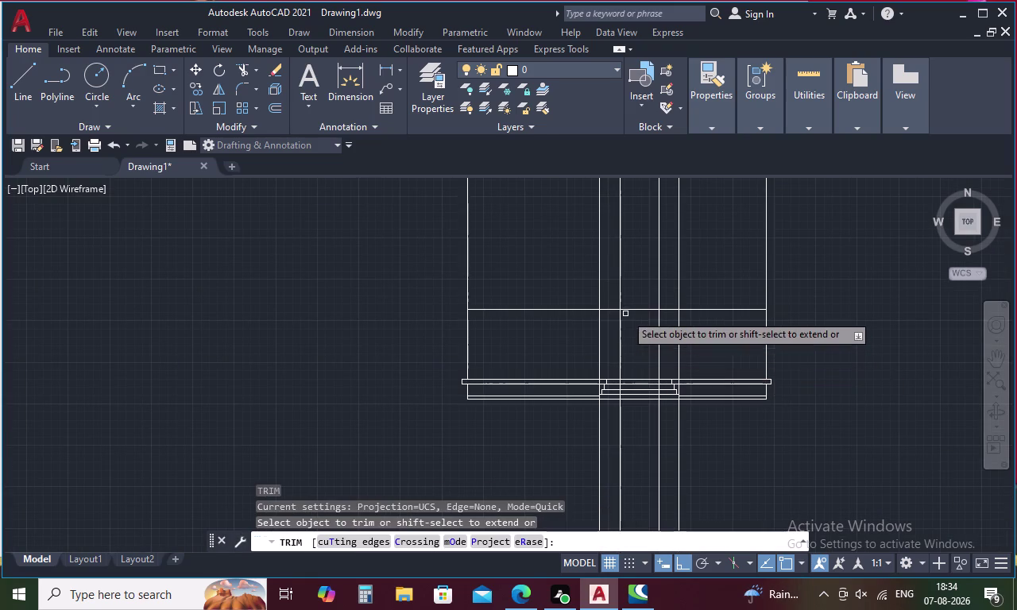
Fence-trim the construction lines around the doorway head and outer sides back to the platform.
drag(632, 294, 603, 298)
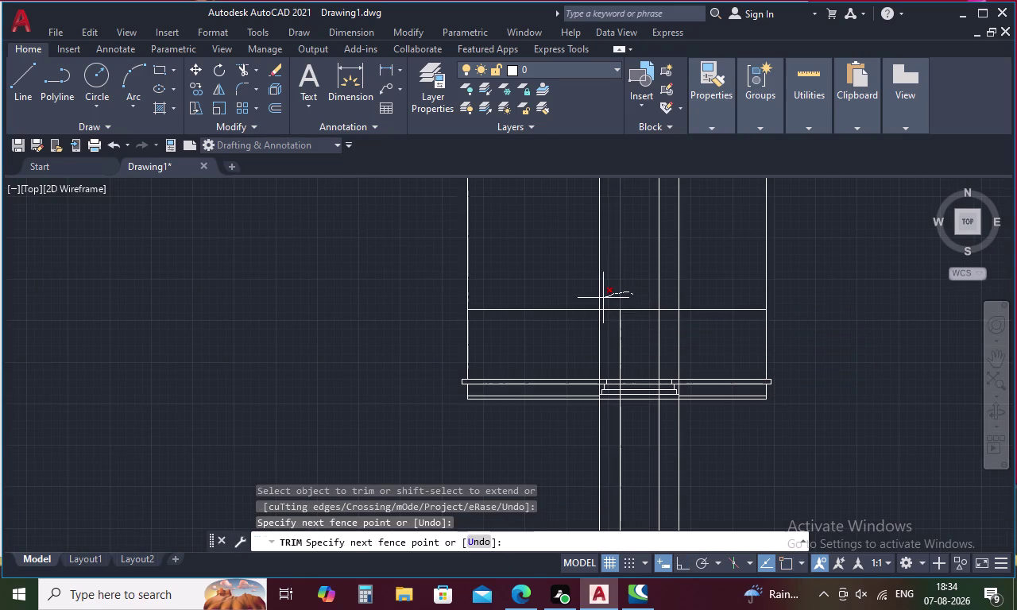
drag(603, 298, 596, 300)
drag(630, 283, 696, 281)
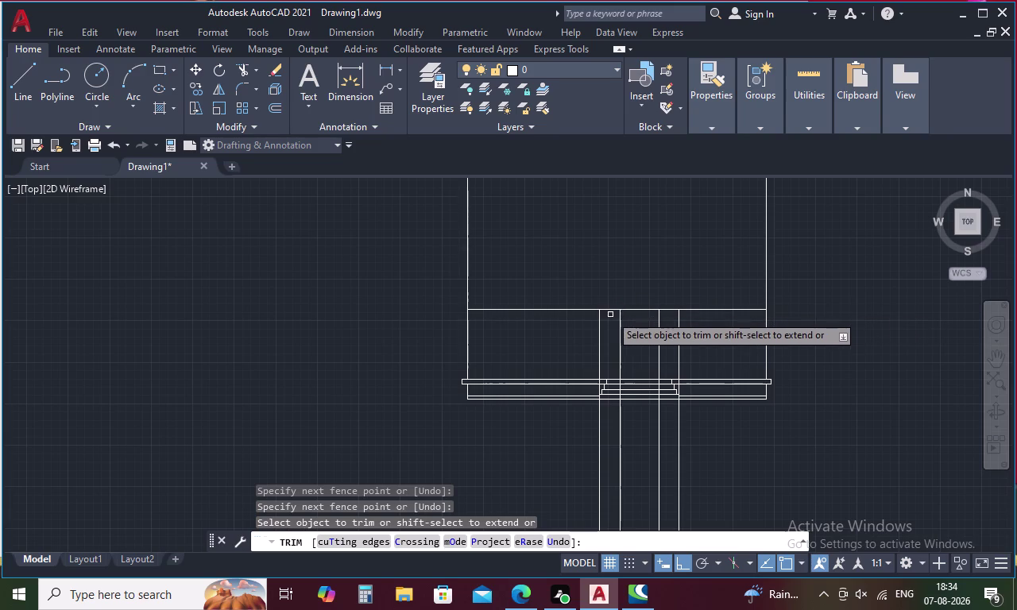
drag(605, 301, 559, 325)
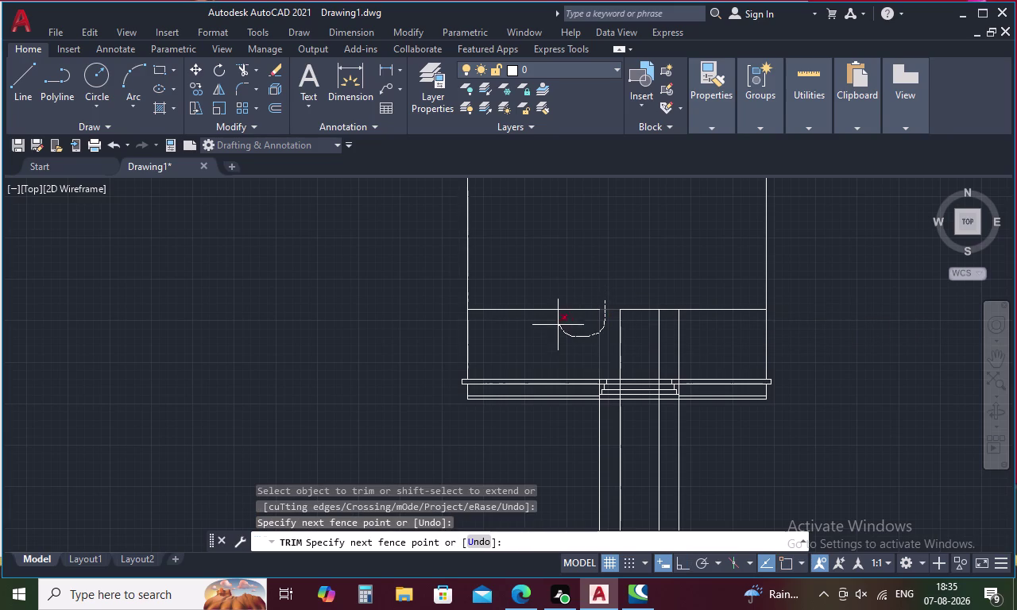
drag(558, 325, 551, 291)
drag(712, 285, 705, 316)
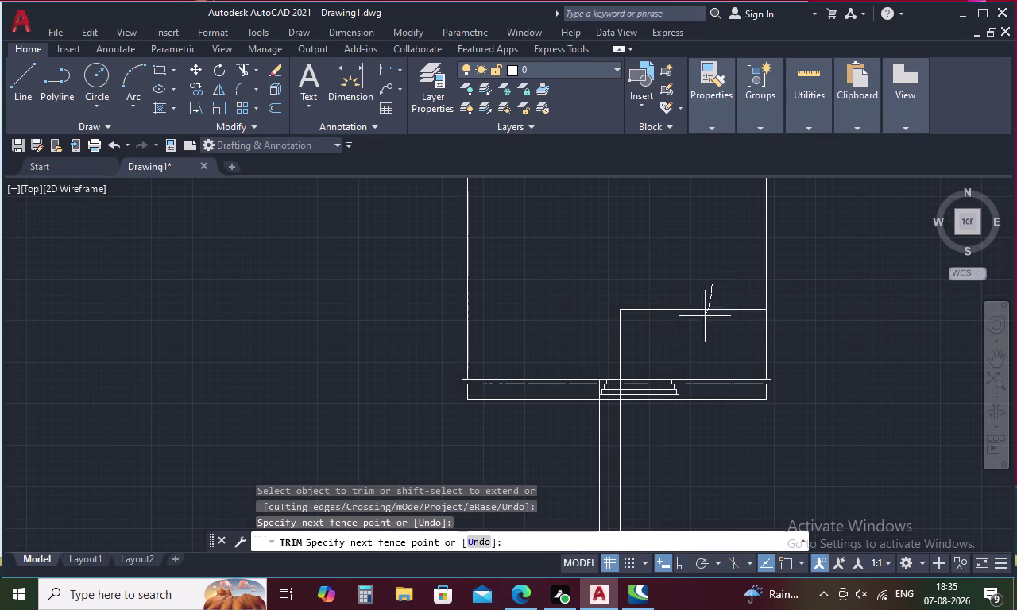
drag(705, 316, 676, 316)
click(675, 306)
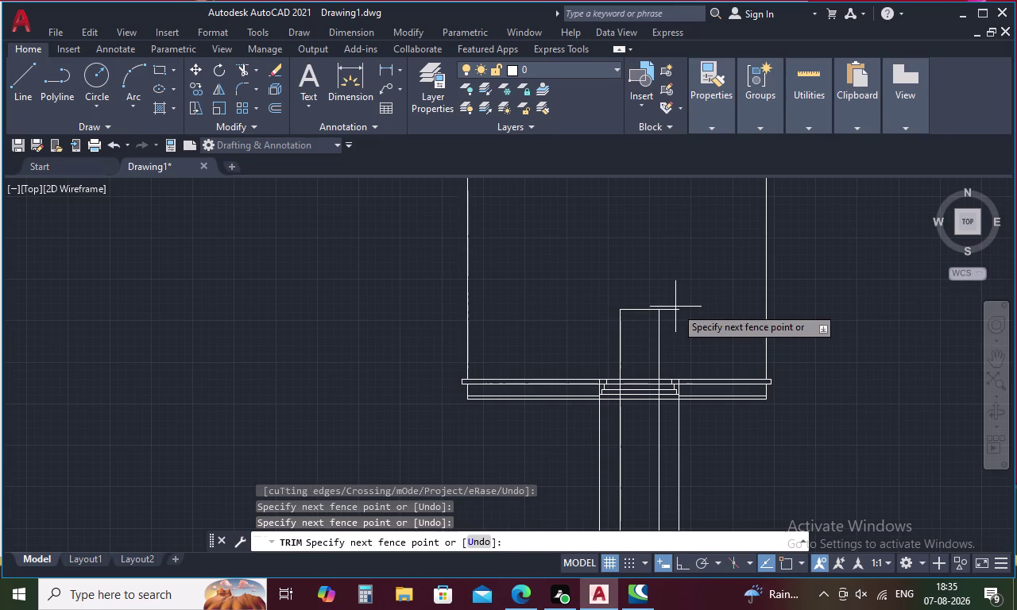
drag(673, 307, 672, 320)
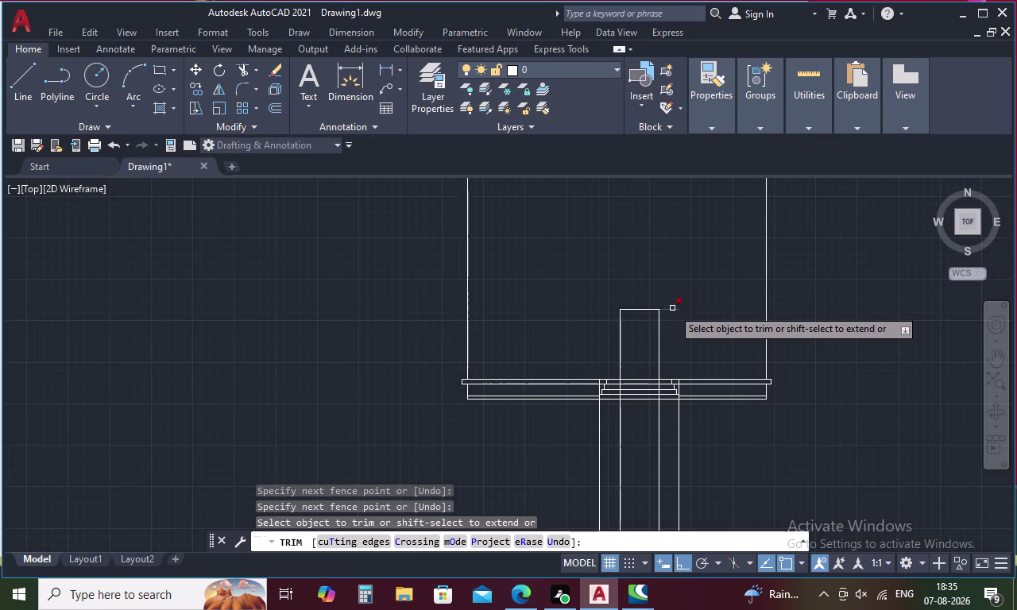
click(672, 309)
scroll(up, 3)
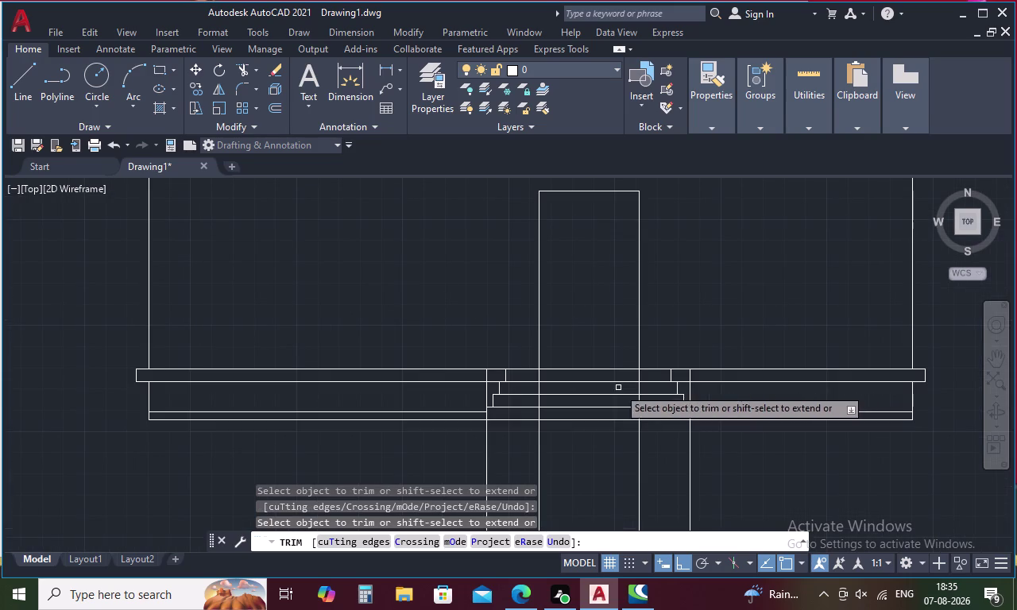
Trim the four lines crossing the steps and delete the leftover lines below.
click(541, 375)
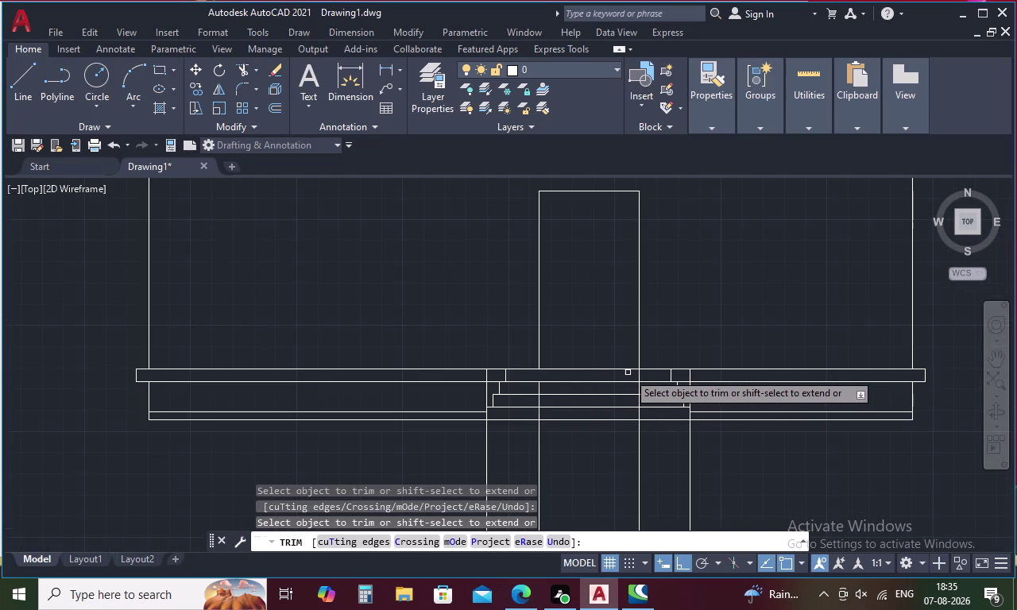
click(638, 376)
click(687, 376)
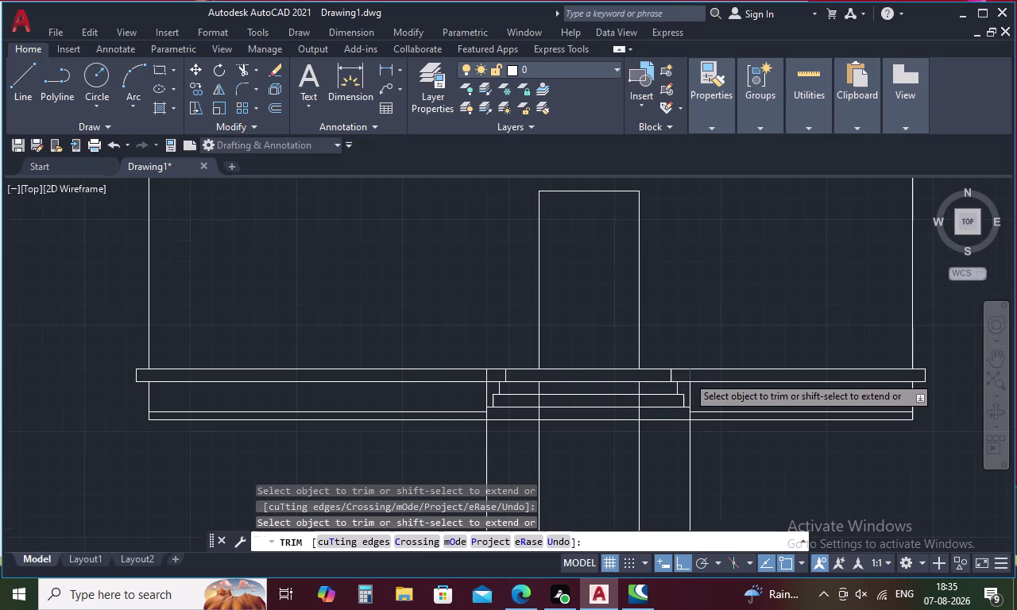
click(486, 377)
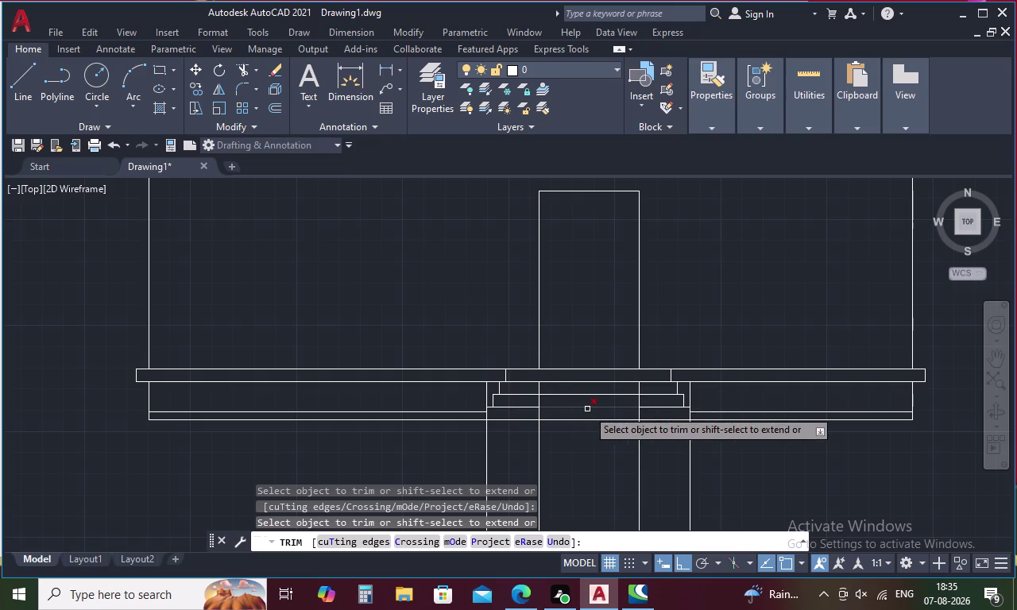
key(Escape)
drag(735, 459, 466, 457)
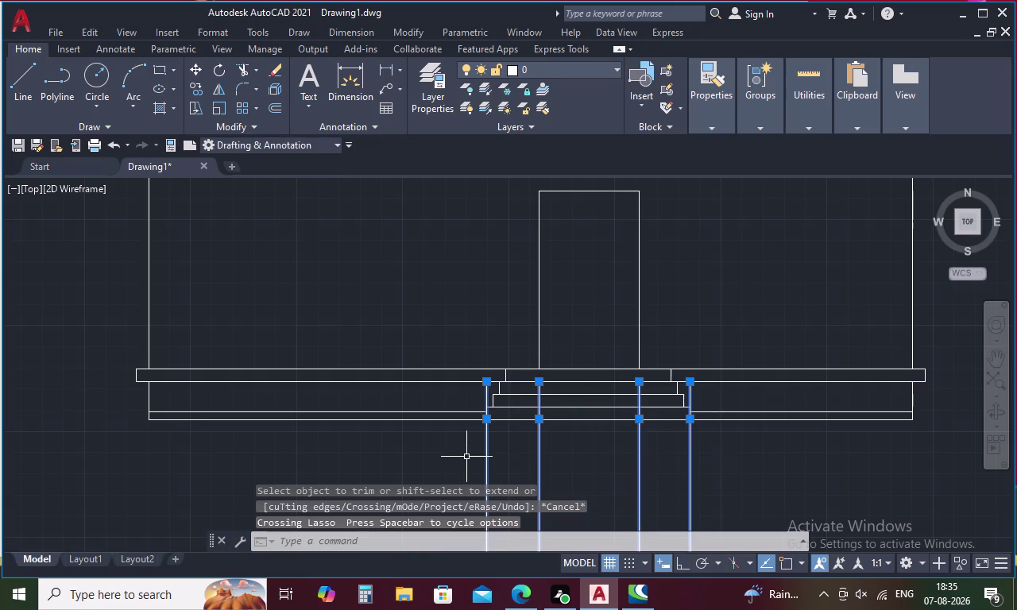
key(Delete)
Centre the door opening above the entrance steps and start OFFSET.
scroll(down, 3)
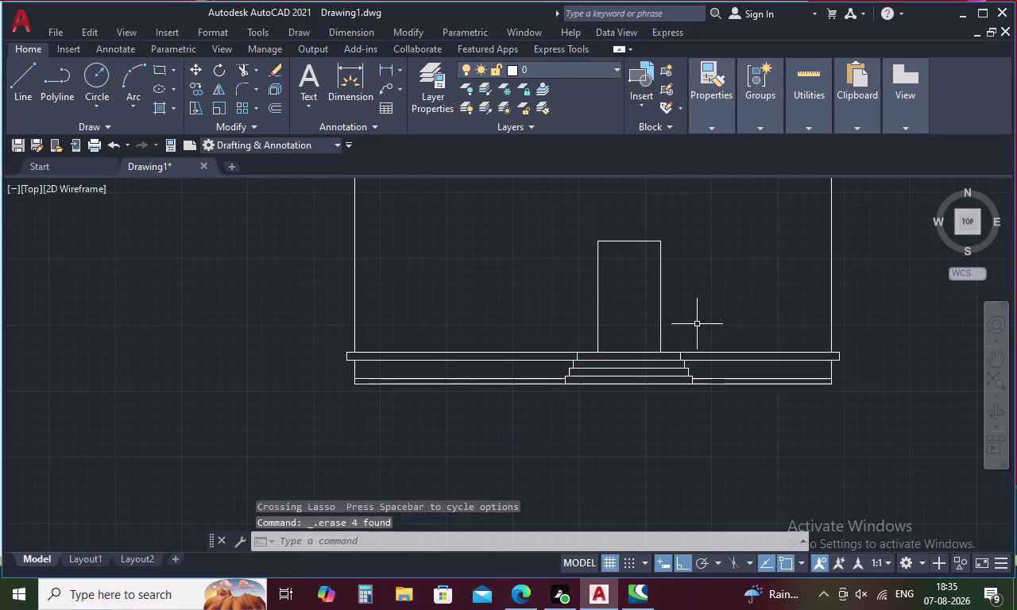
middle_drag(697, 324, 690, 457)
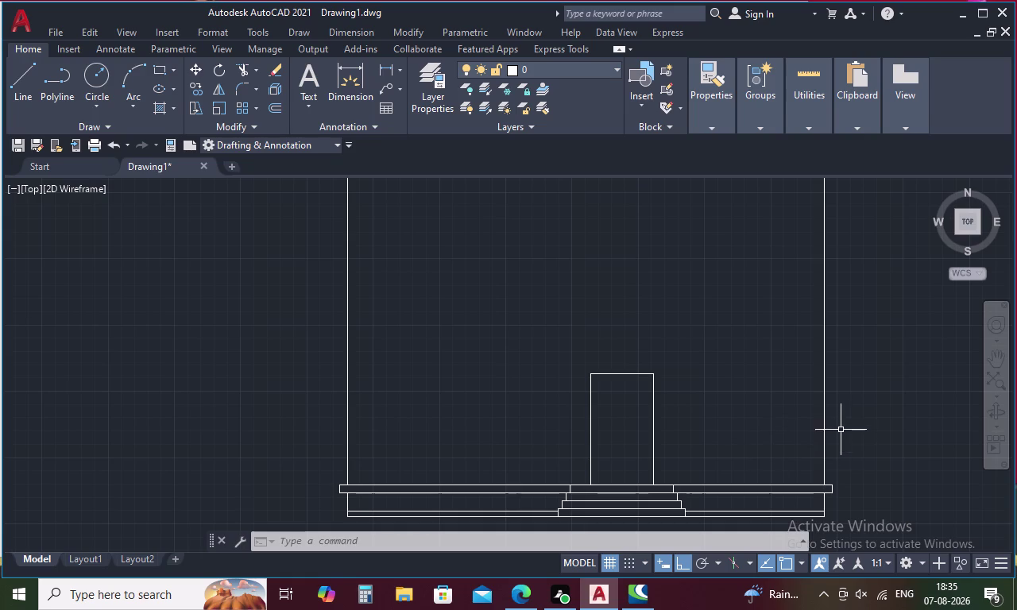
scroll(up, 3)
middle_drag(638, 464, 630, 374)
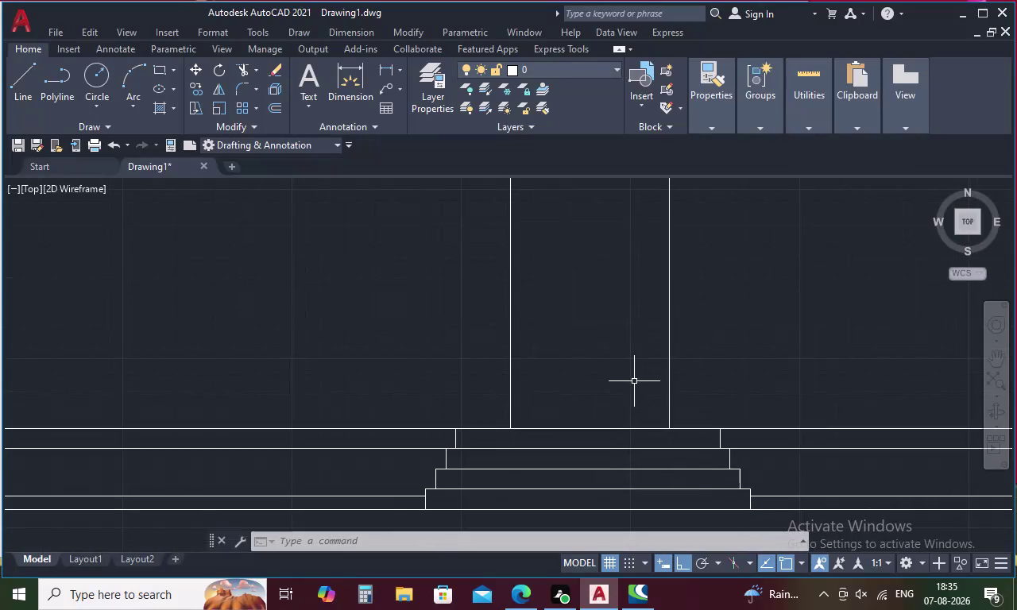
key(Escape)
text(O)
key(space)
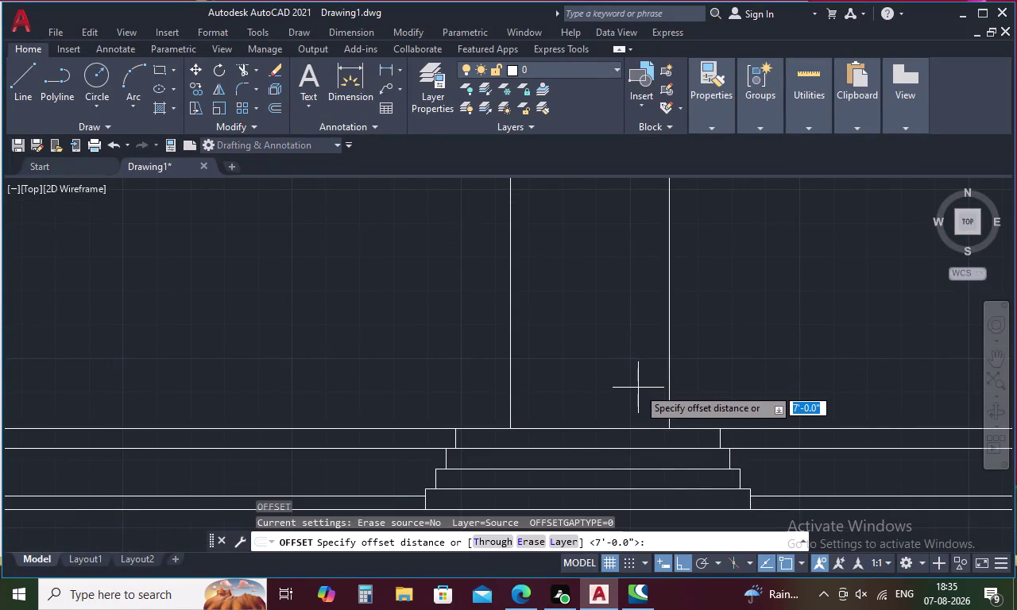
Set a 2.5-inch offset distance, correcting the mistyped entries.
key(2)
key(comma)
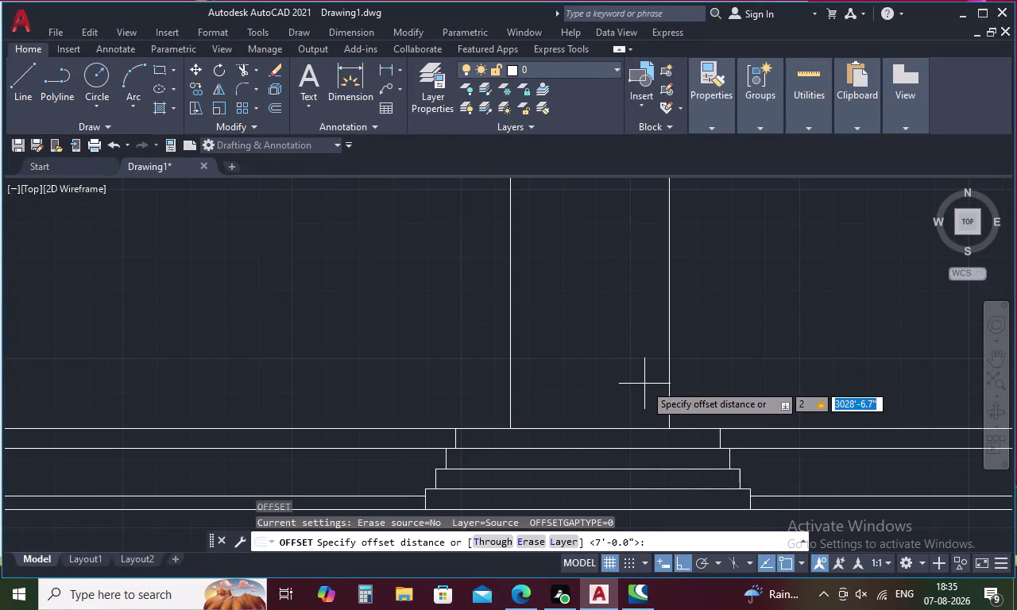
key(BackSpace)
text(.5)
key(space)
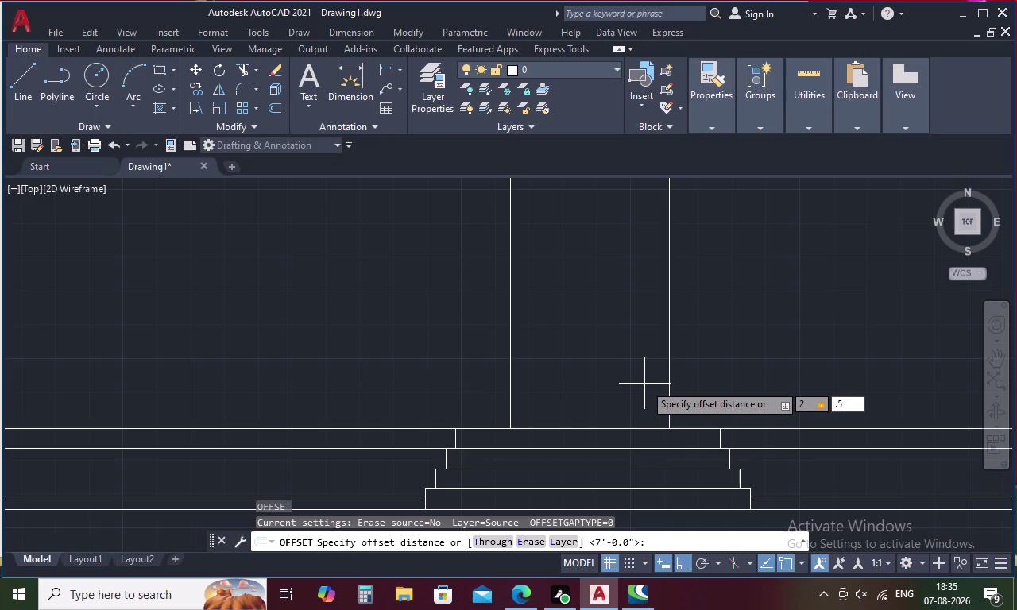
middle_drag(641, 378, 641, 430)
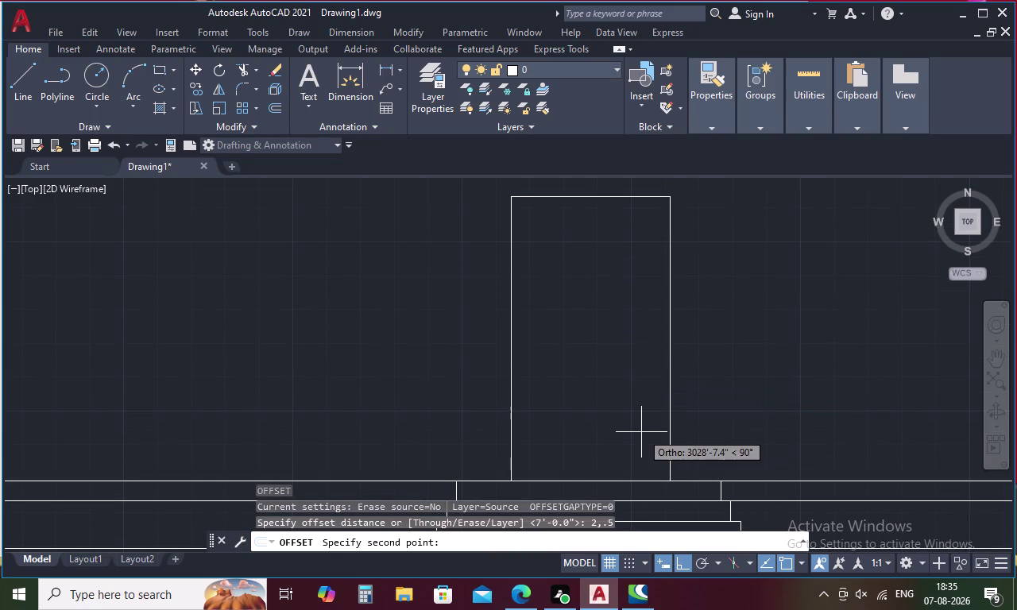
key(Escape)
key(p)
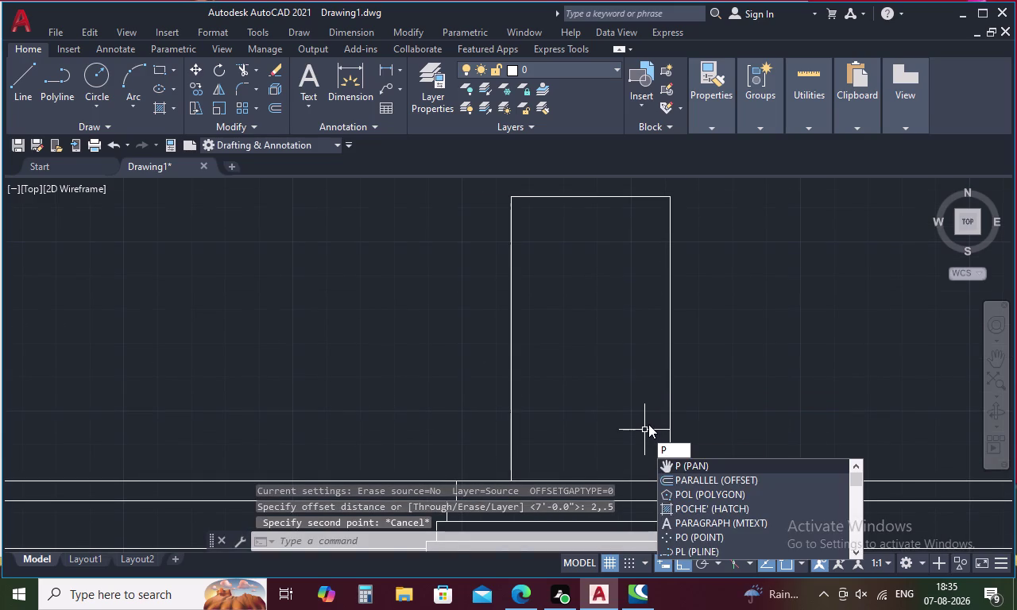
key(BackSpace)
text(O 2.)
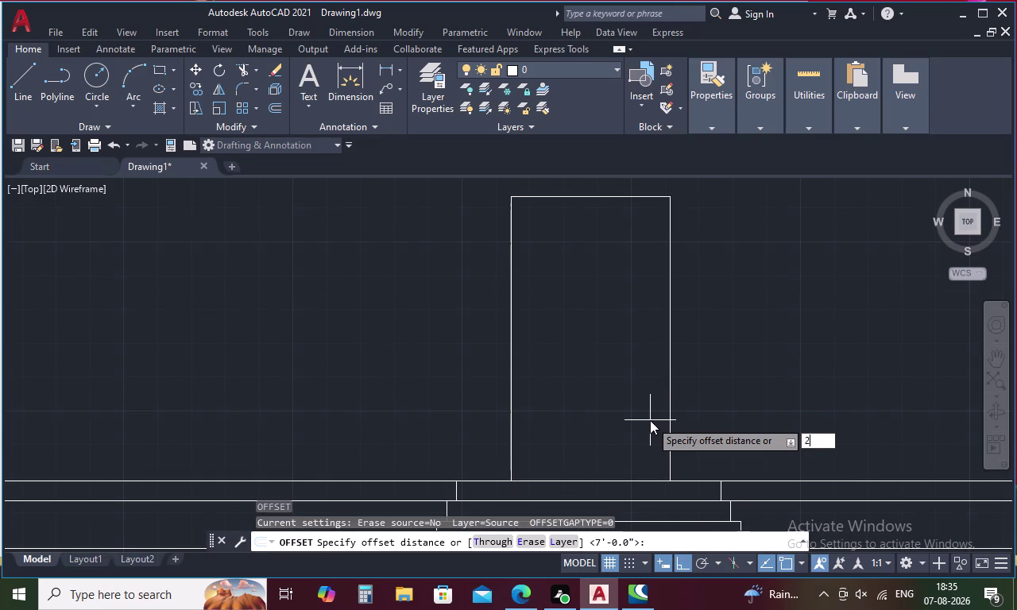
text(5)
key(space)
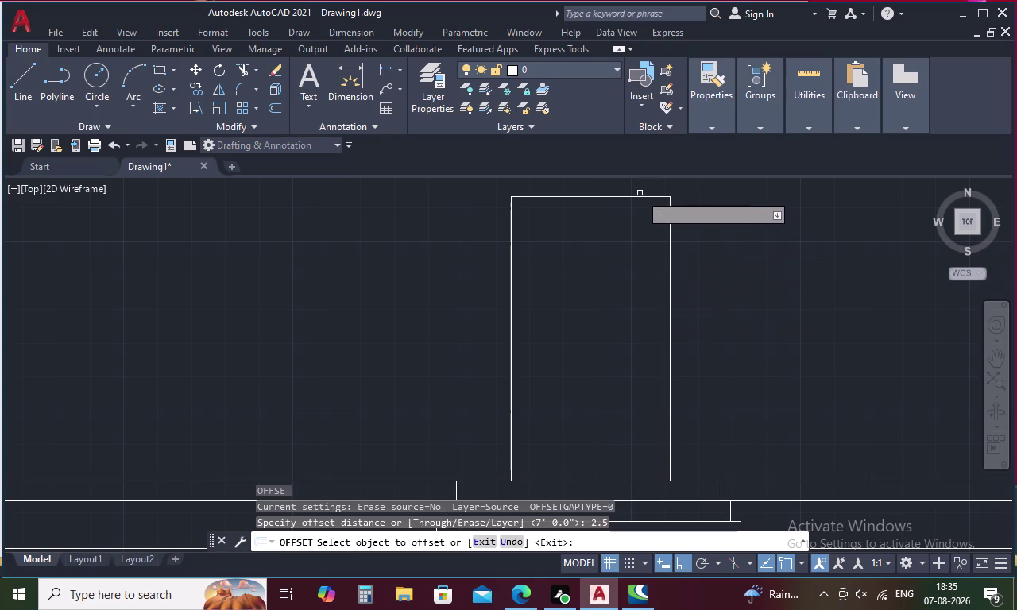
Offset the door's top, left and right lines 2.5 inches into the opening.
click(641, 197)
click(642, 234)
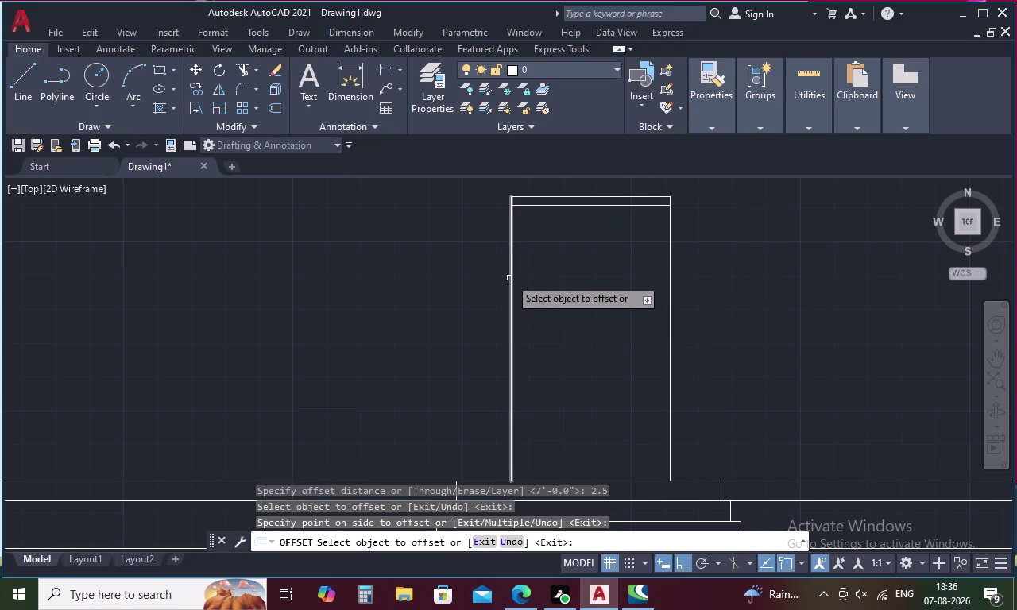
click(509, 277)
click(566, 282)
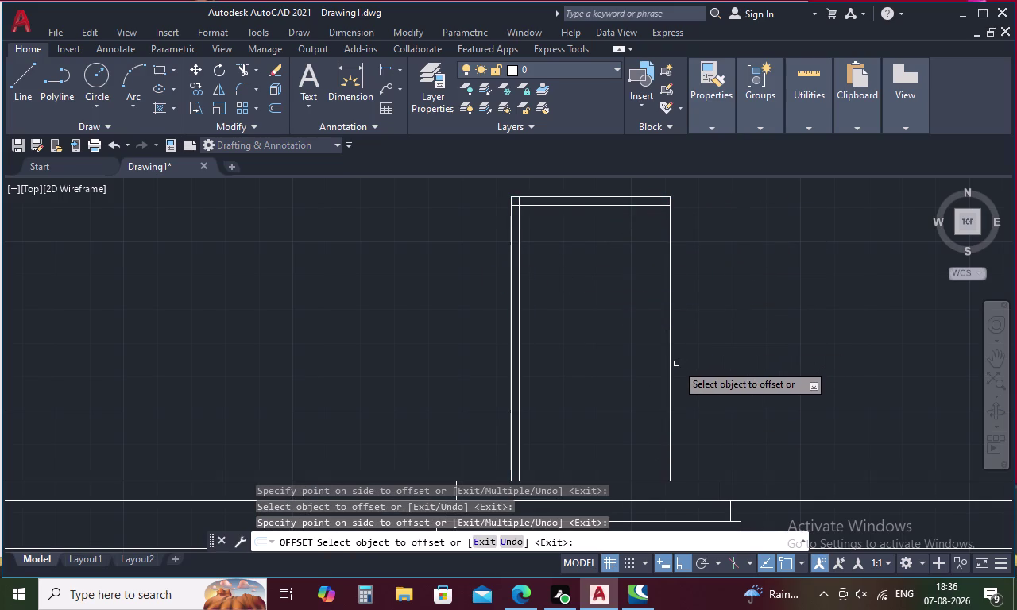
click(671, 372)
key(space)
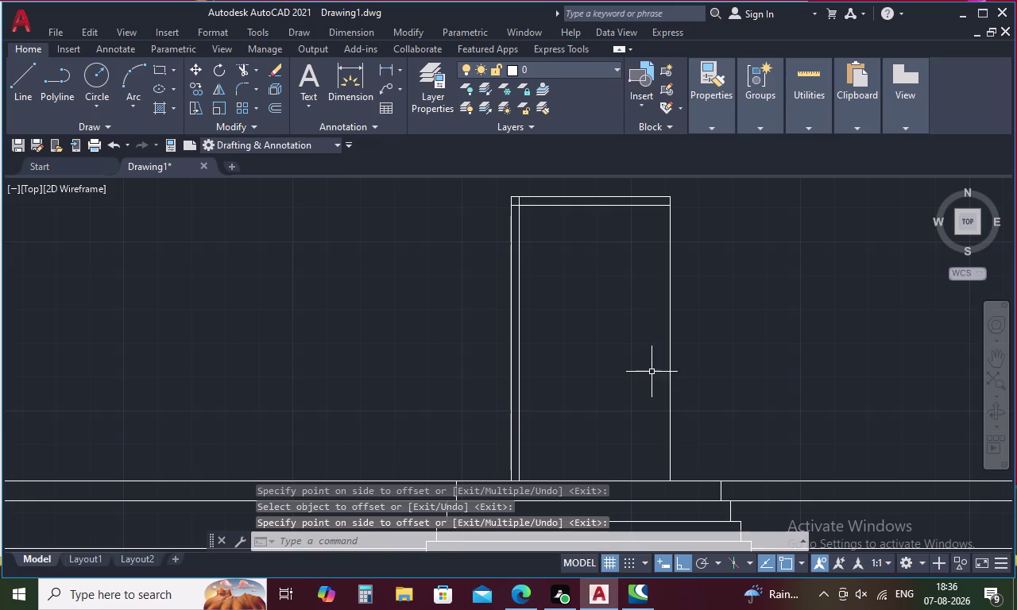
key(space)
key(space)
click(671, 368)
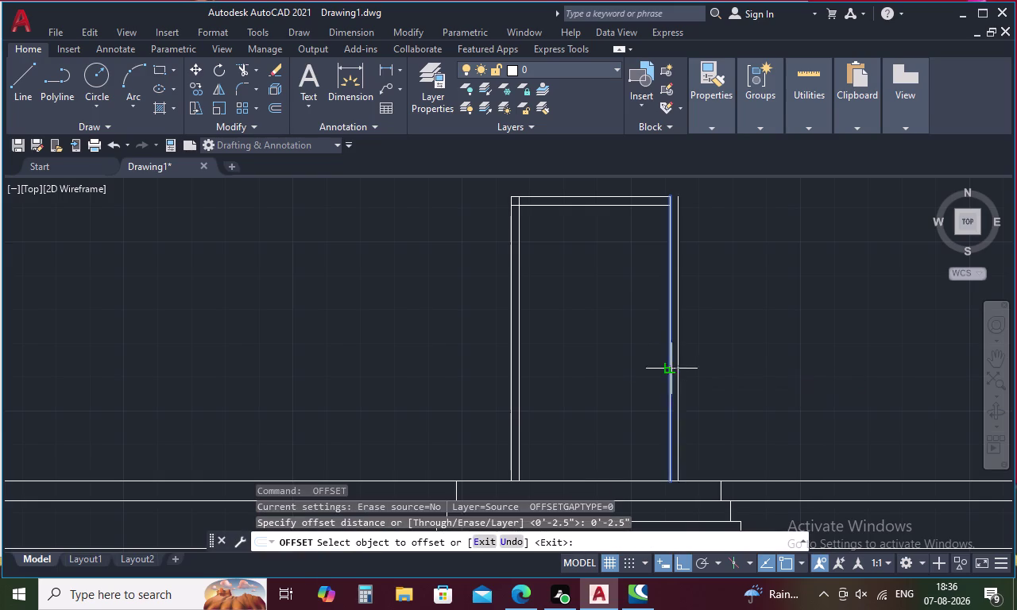
click(627, 377)
key(space)
Offset the opening's bottom line 1 inch upward.
key(space)
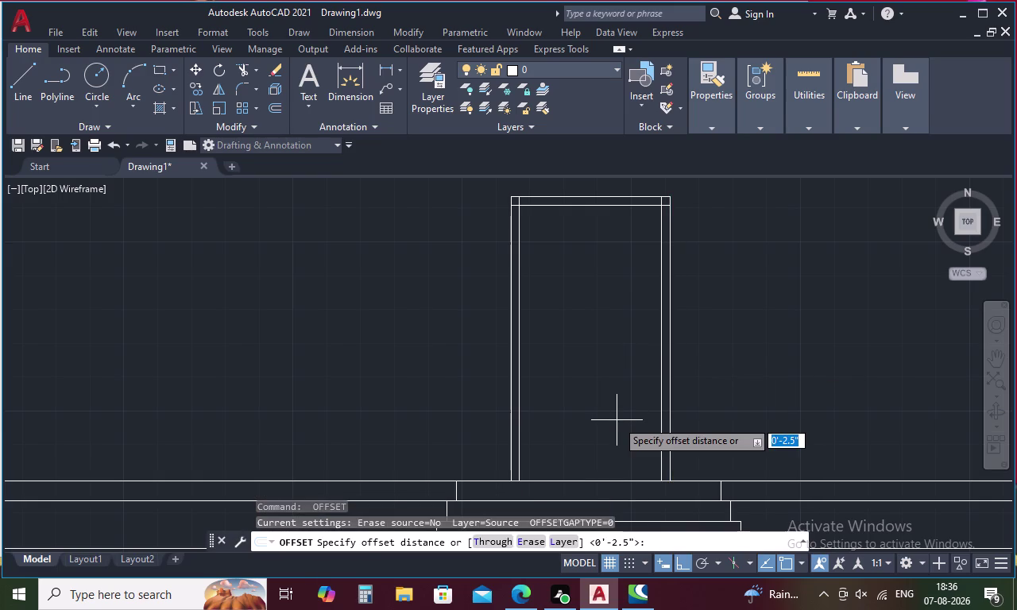
text(1)
key(space)
click(596, 481)
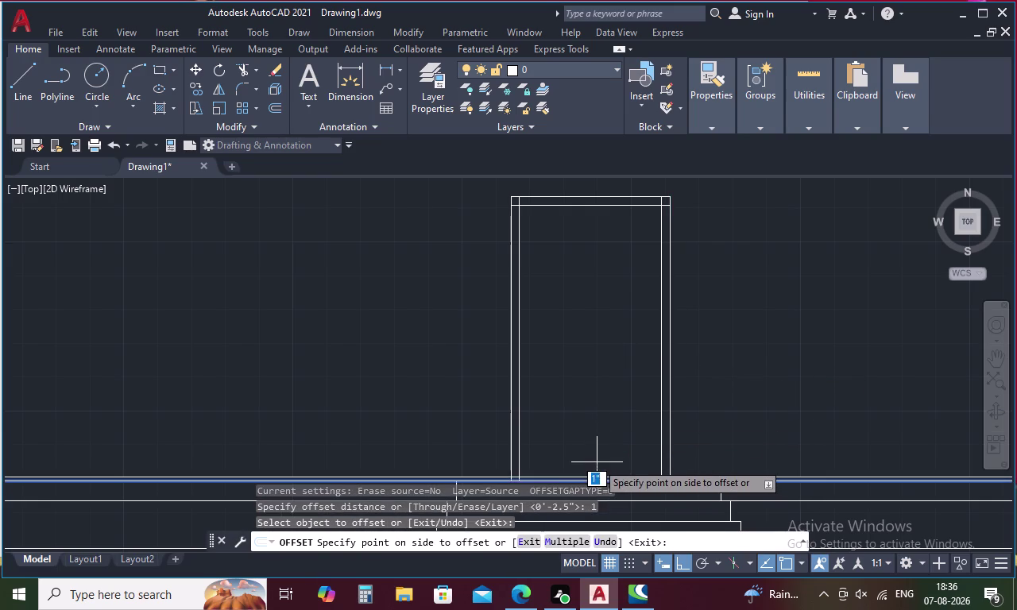
click(597, 462)
key(Escape)
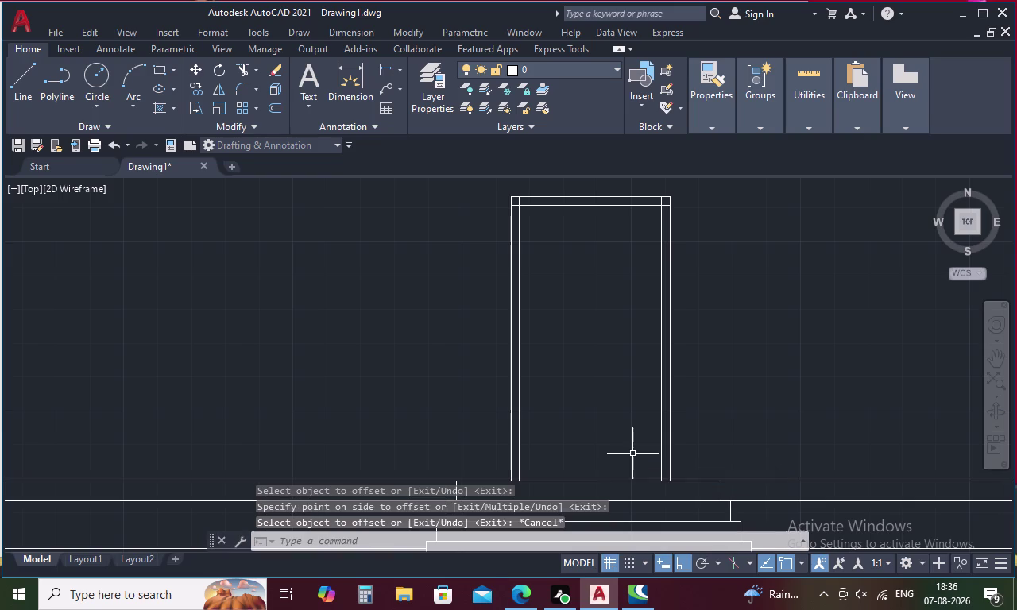
text(TR)
key(space)
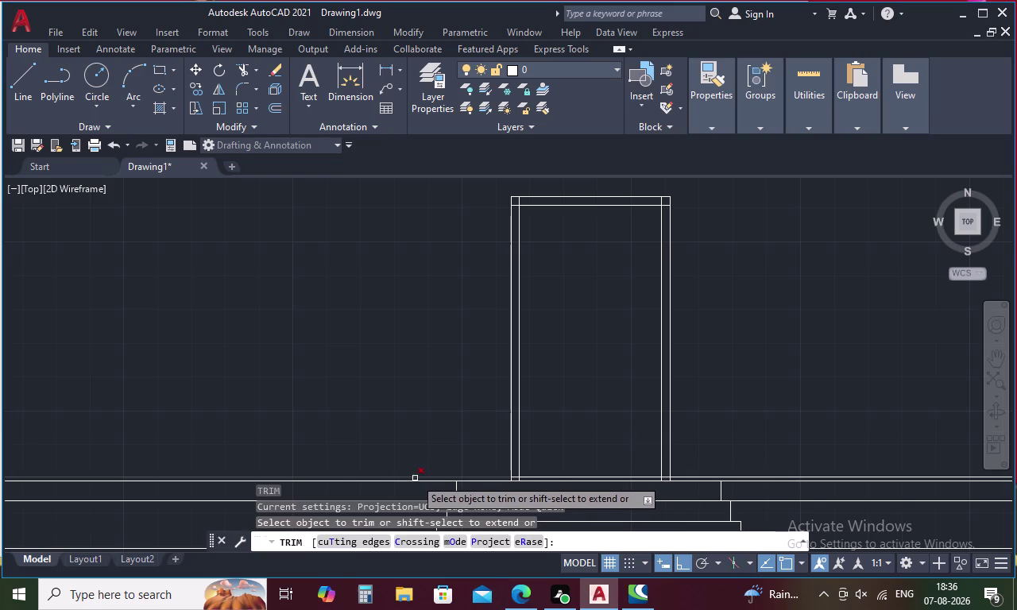
Trim the overhanging frame line ends at the door's sides and bottom corners.
click(417, 477)
click(706, 476)
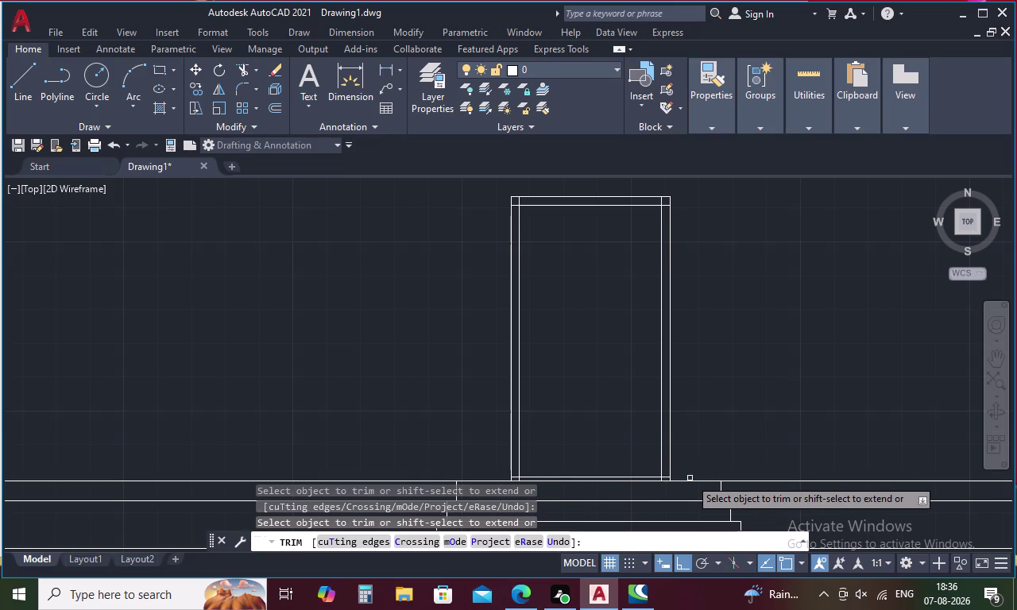
middle_drag(659, 491, 664, 479)
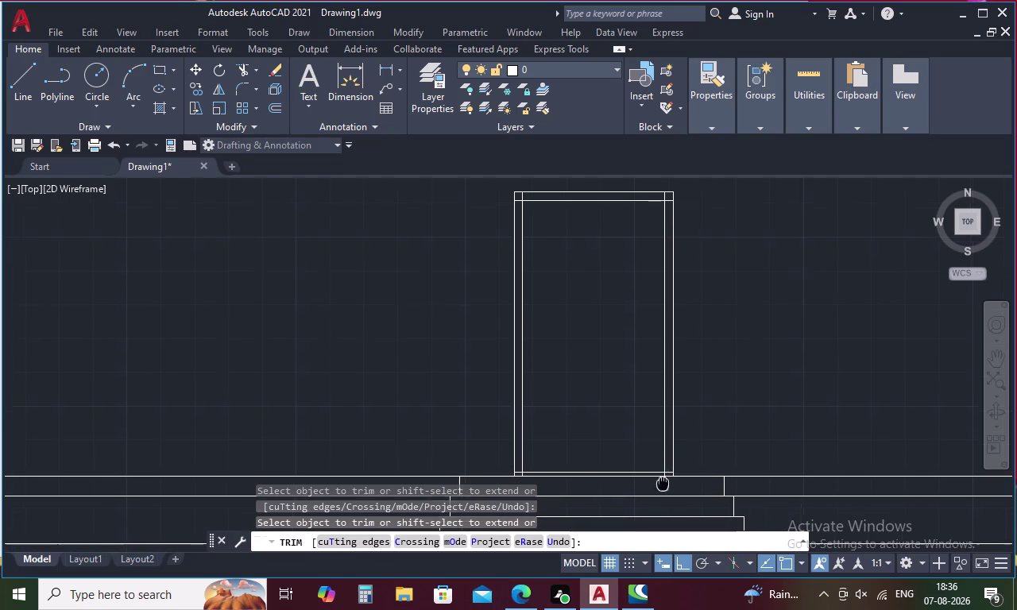
middle_drag(664, 479, 670, 457)
scroll(up, 3)
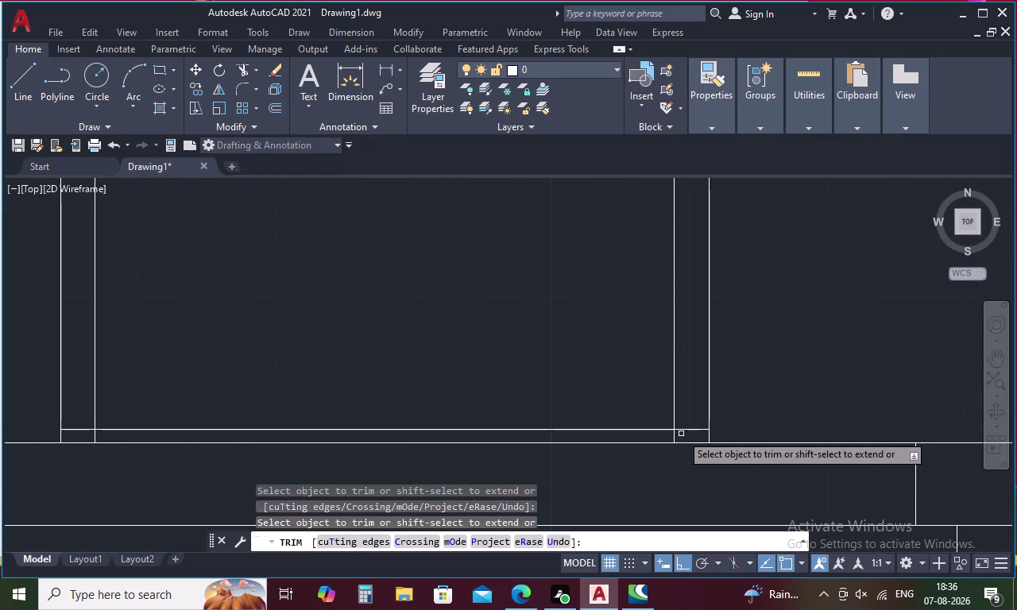
click(686, 429)
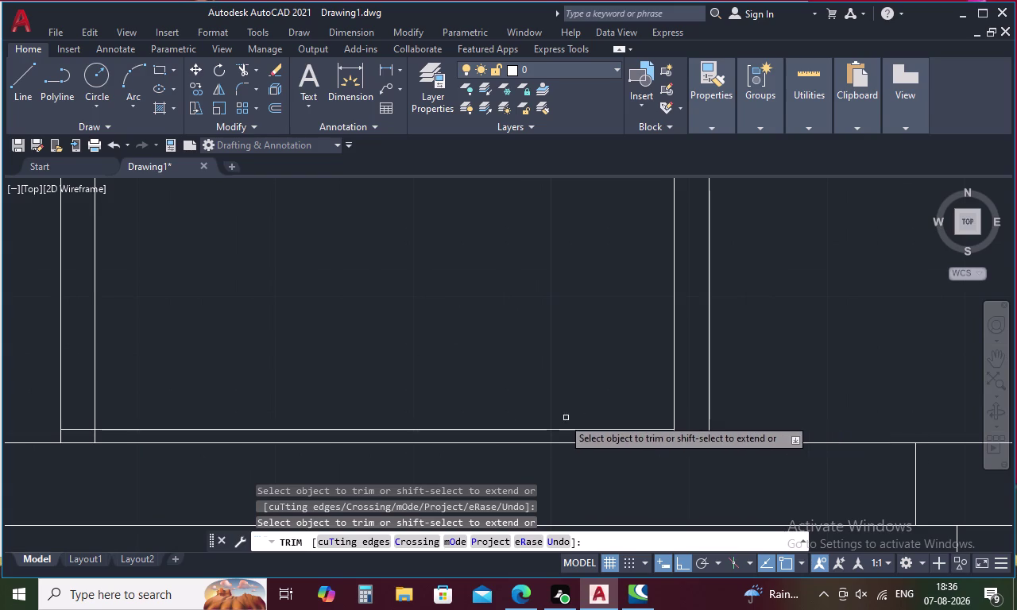
middle_drag(309, 409, 526, 394)
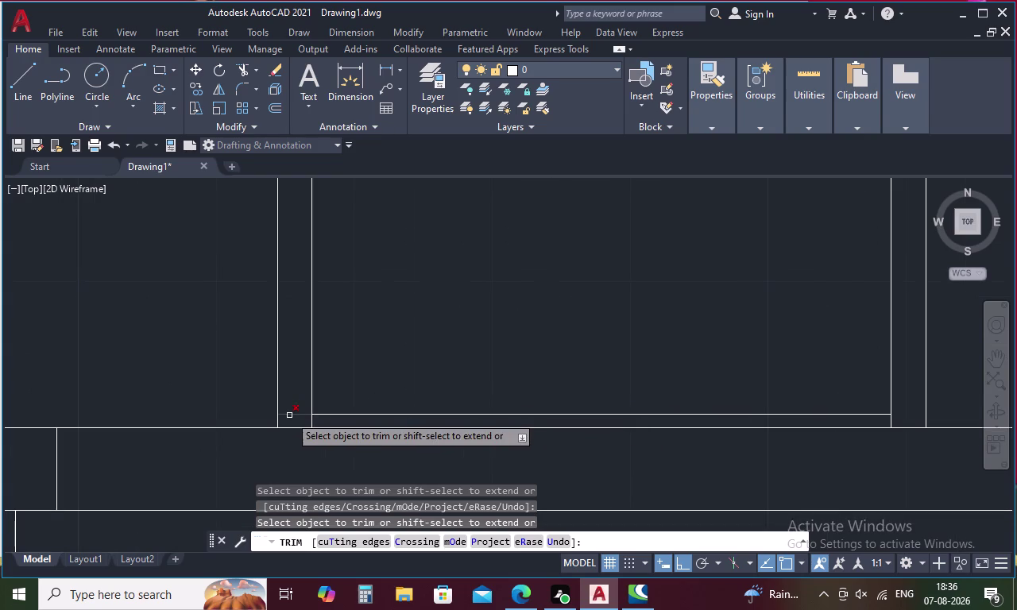
click(289, 416)
Fence-trim the overhanging line ends at the door's top-left and top-right corners.
scroll(down, 3)
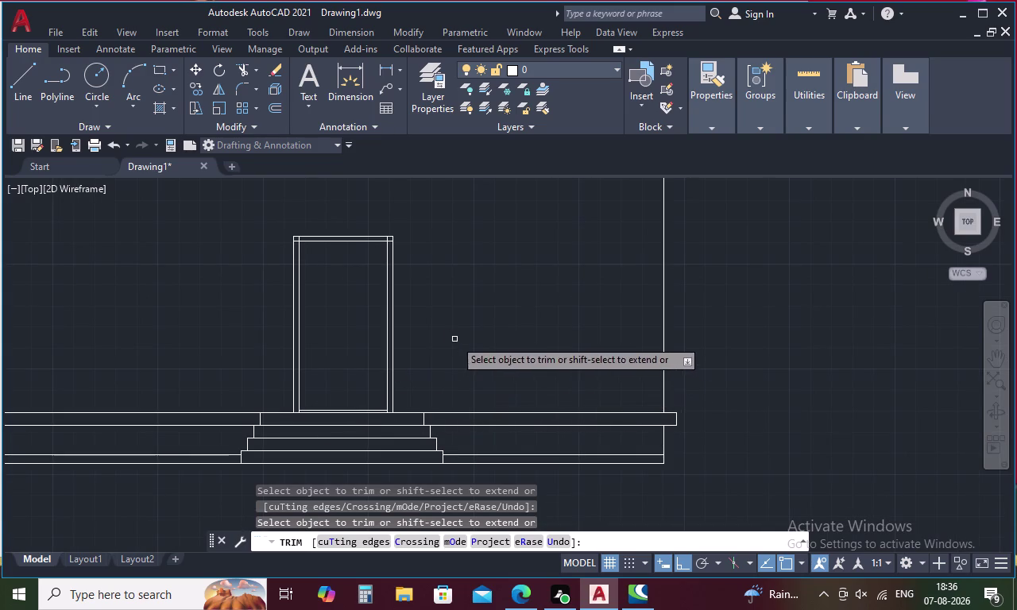
middle_drag(454, 340, 624, 376)
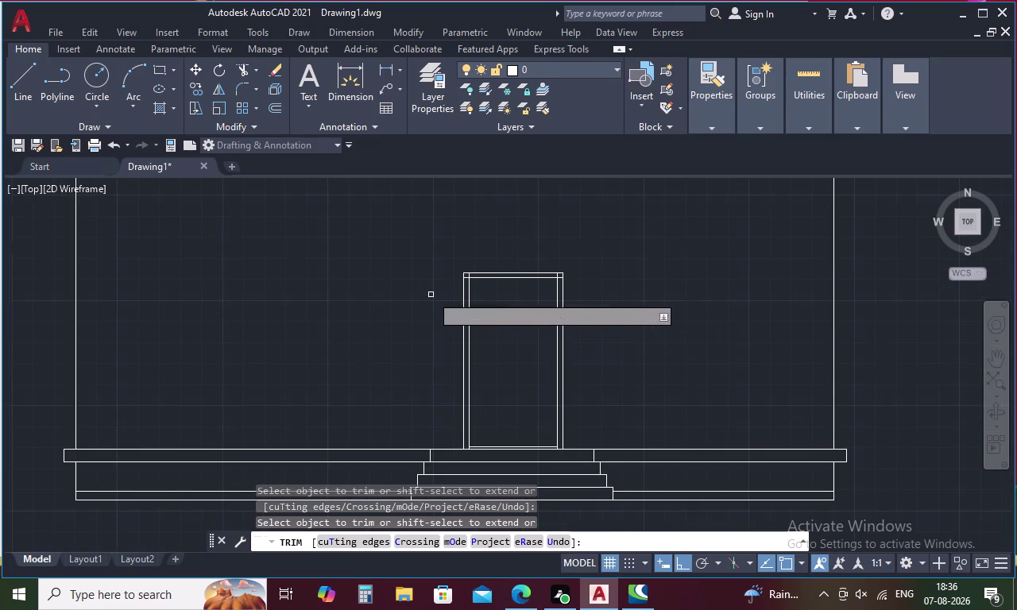
scroll(up, 3)
drag(461, 252, 410, 268)
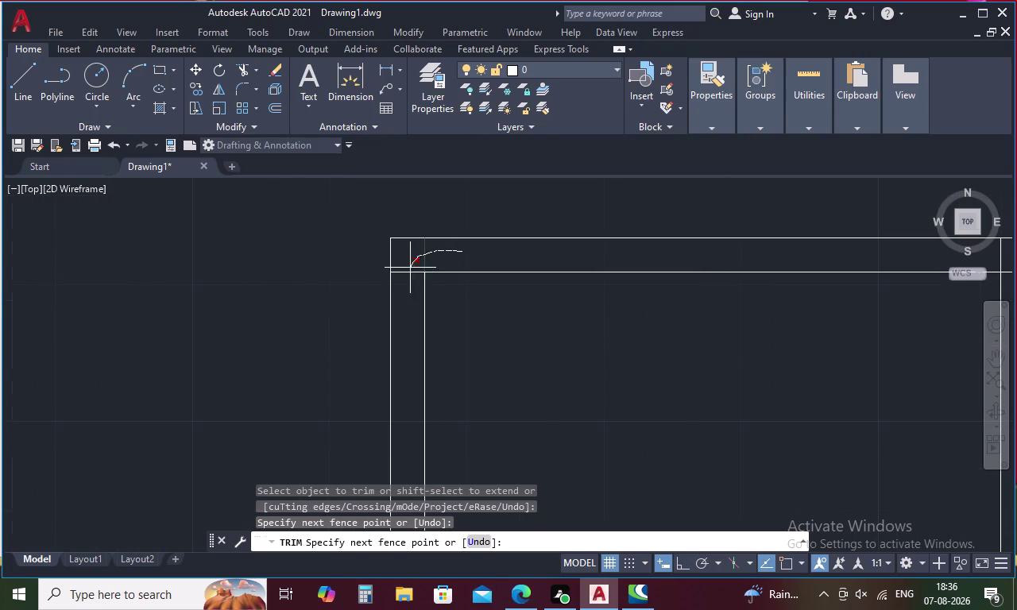
drag(410, 268, 406, 284)
scroll(down, 3)
scroll(up, 3)
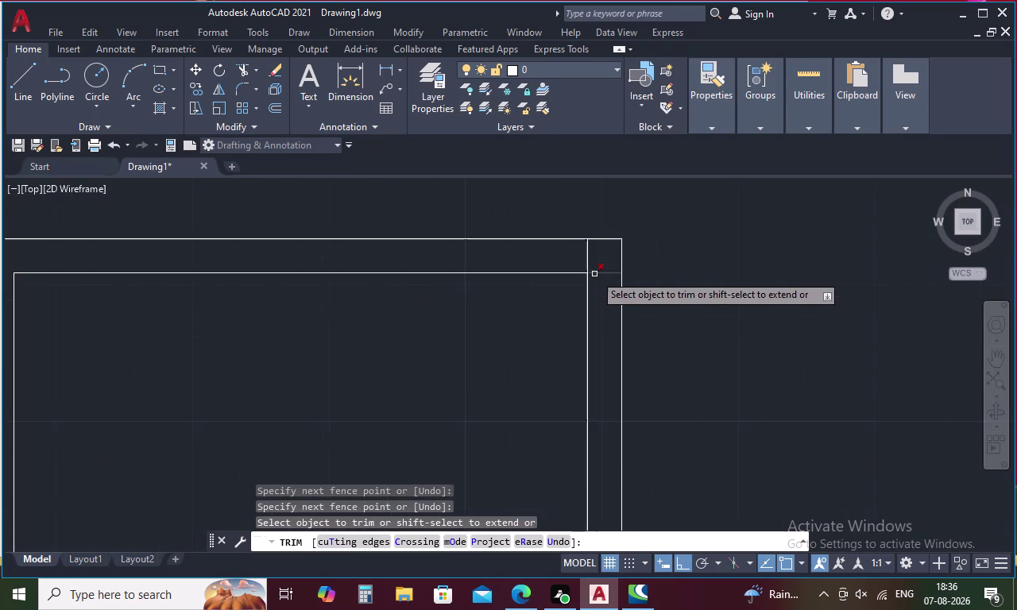
drag(577, 259, 602, 291)
scroll(down, 3)
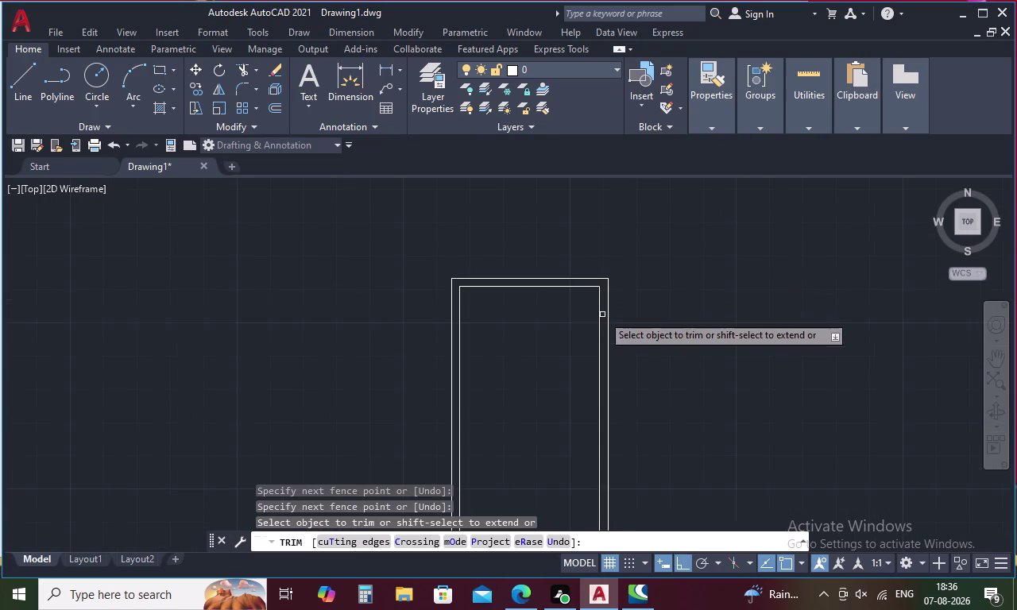
middle_drag(624, 337, 678, 265)
key(Escape)
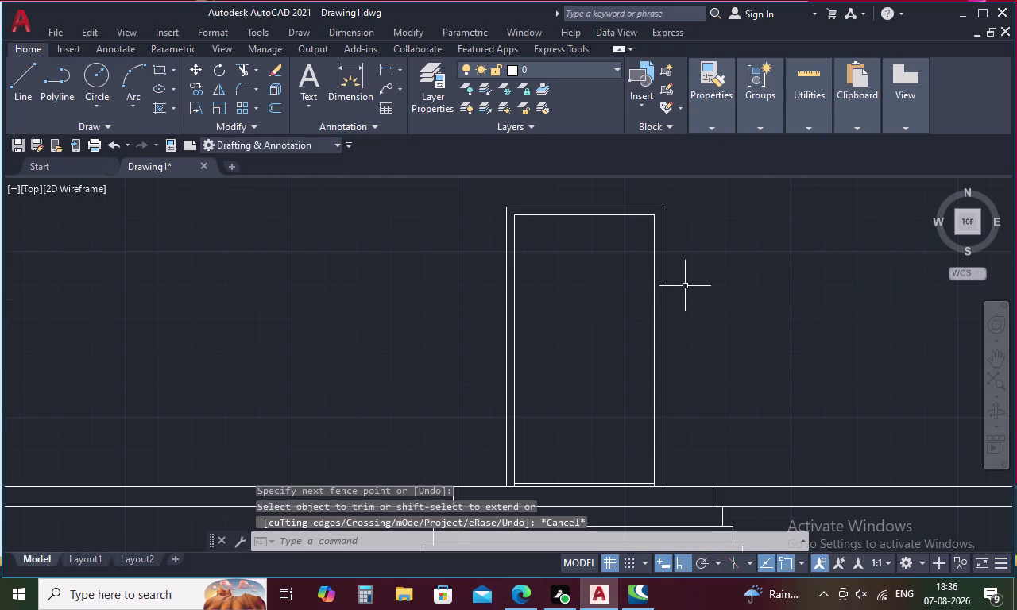
key(l)
key(space)
Draw a vertical dividing line from the inner frame's top middle down to its bottom.
click(585, 218)
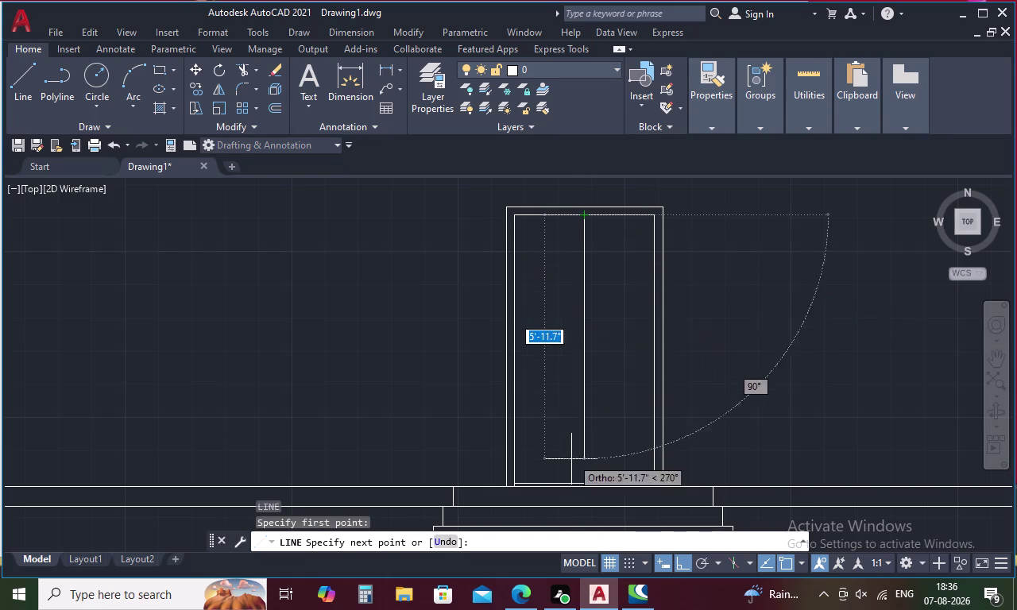
scroll(up, 3)
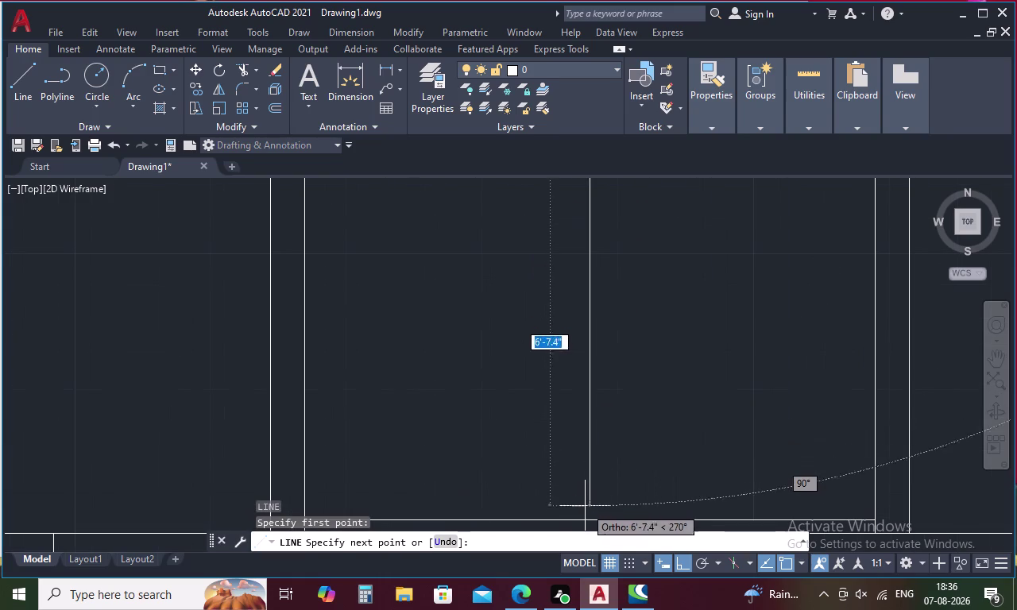
click(592, 522)
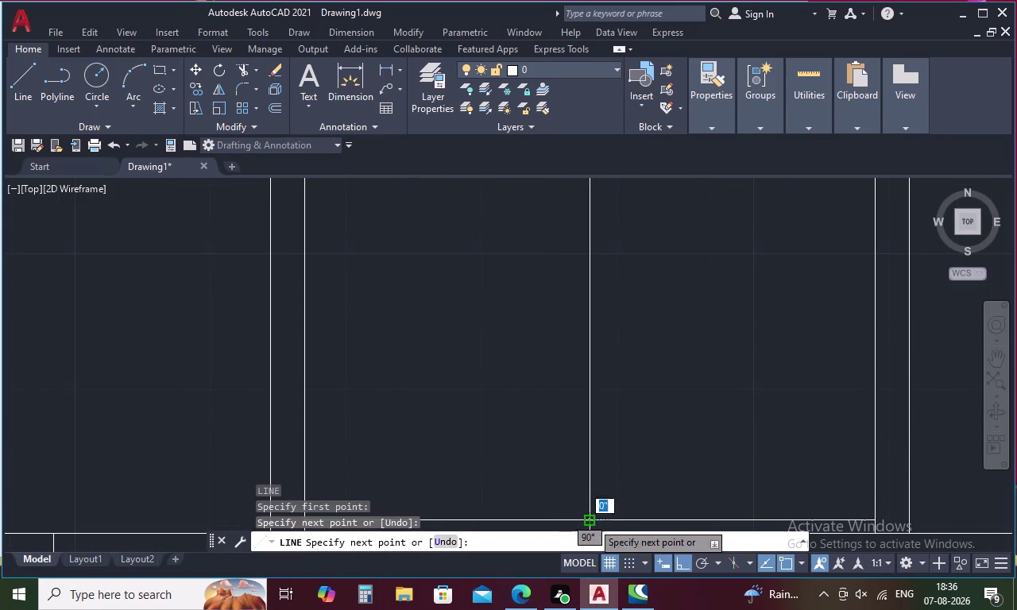
key(Escape)
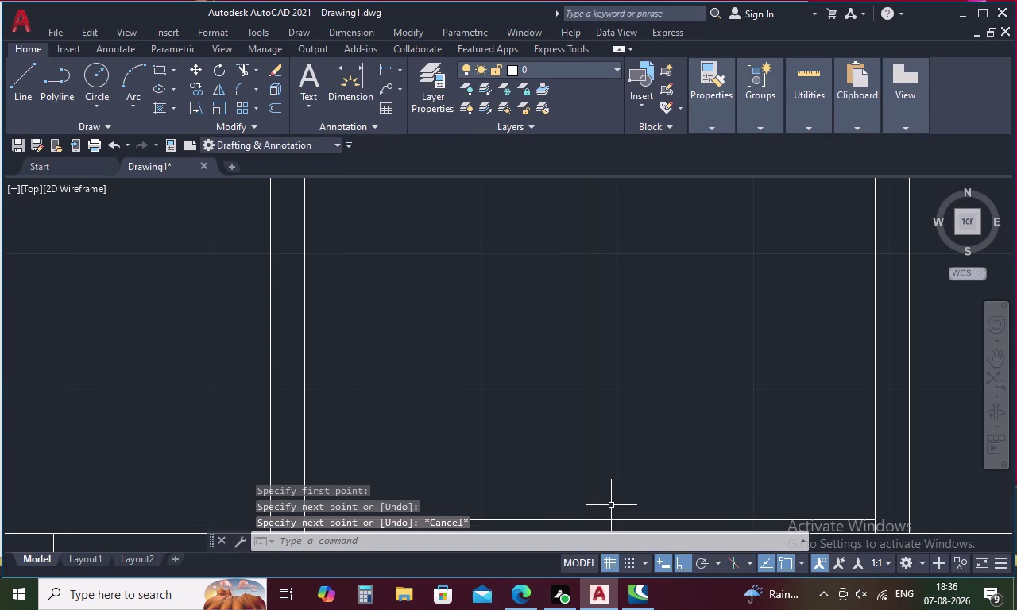
Start OFFSET with a 4-inch offset distance.
text(O)
key(space)
key(4)
key(space)
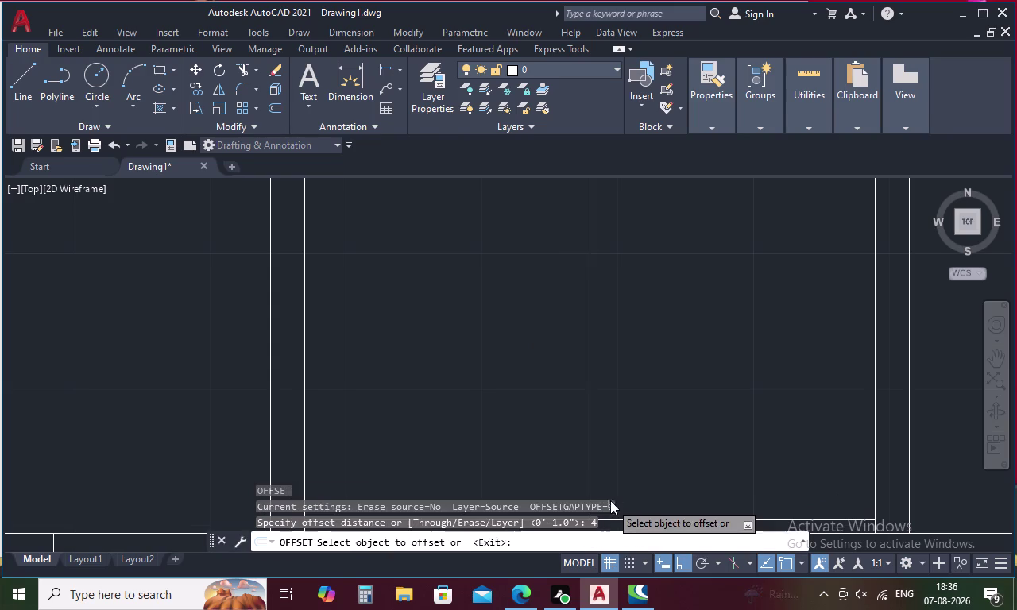
Offset the central divider line 4 inches to both sides.
click(590, 370)
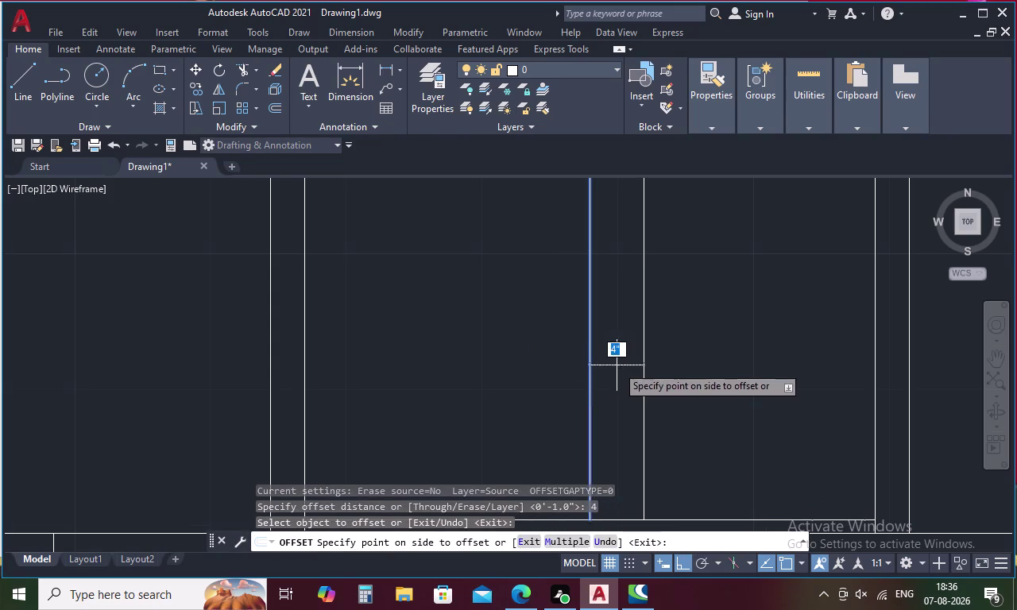
click(621, 364)
click(590, 377)
click(531, 381)
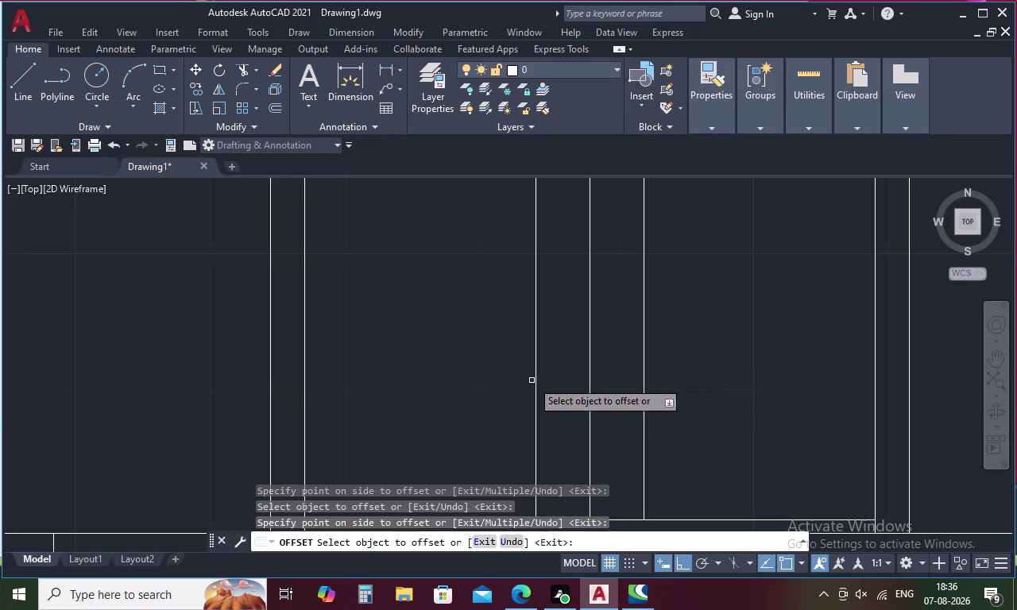
scroll(down, 3)
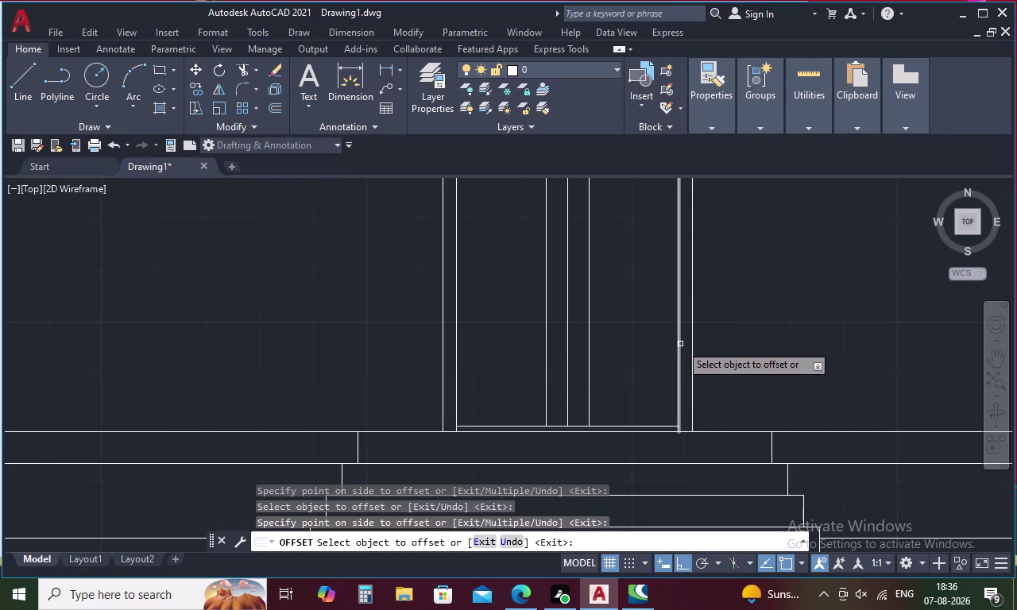
Offset the door's right, left and top edges 4 inches inward.
click(680, 344)
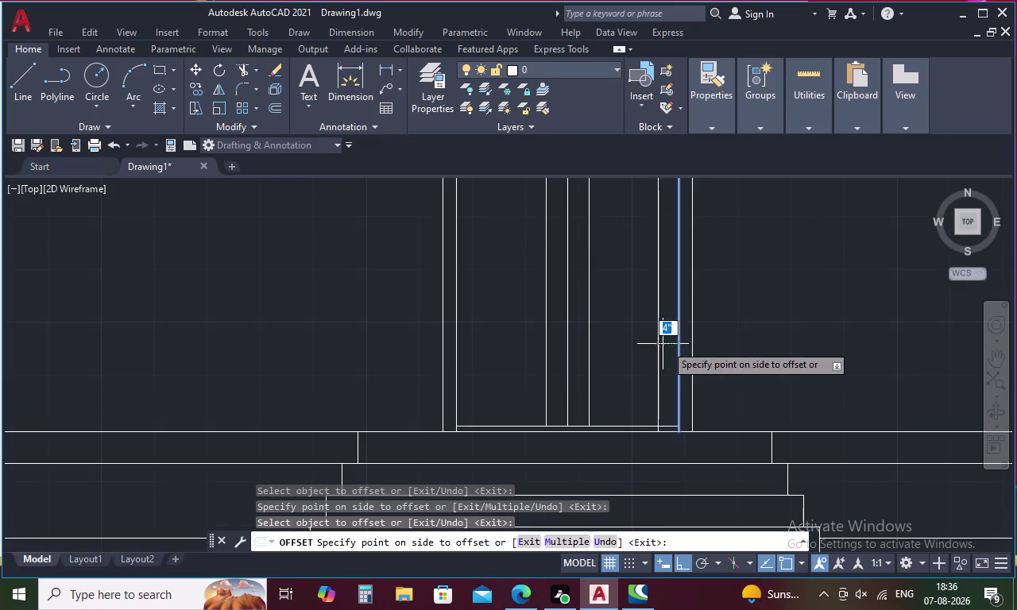
click(656, 347)
click(457, 347)
click(474, 348)
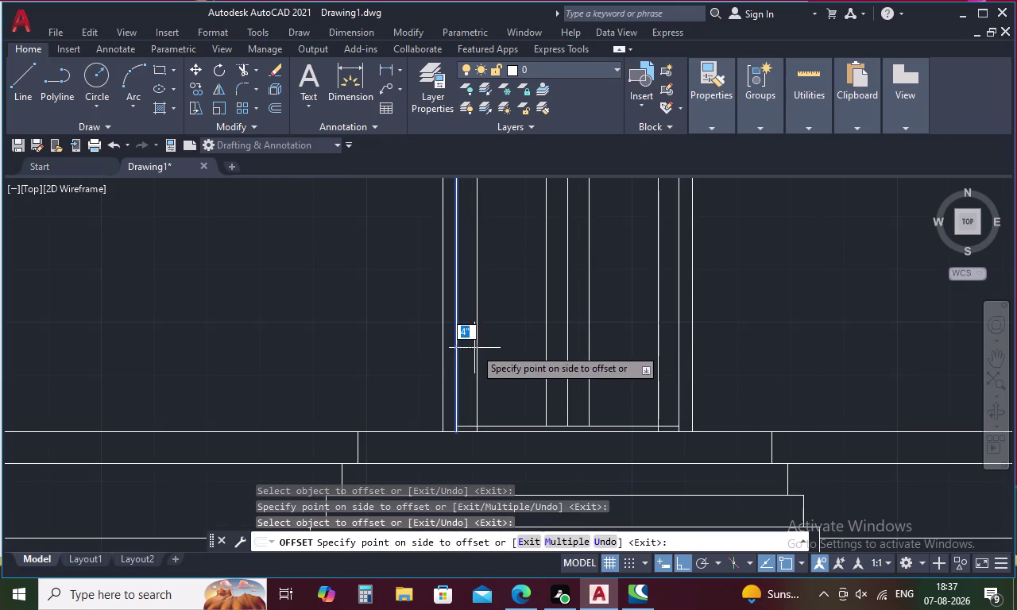
scroll(down, 3)
middle_drag(482, 343, 484, 359)
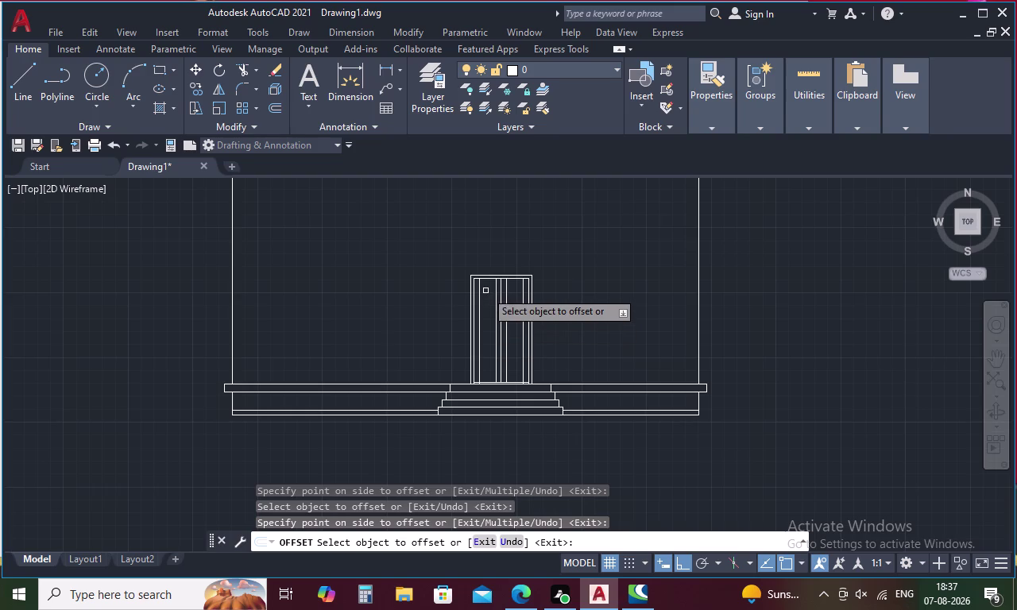
scroll(up, 3)
click(502, 266)
click(499, 283)
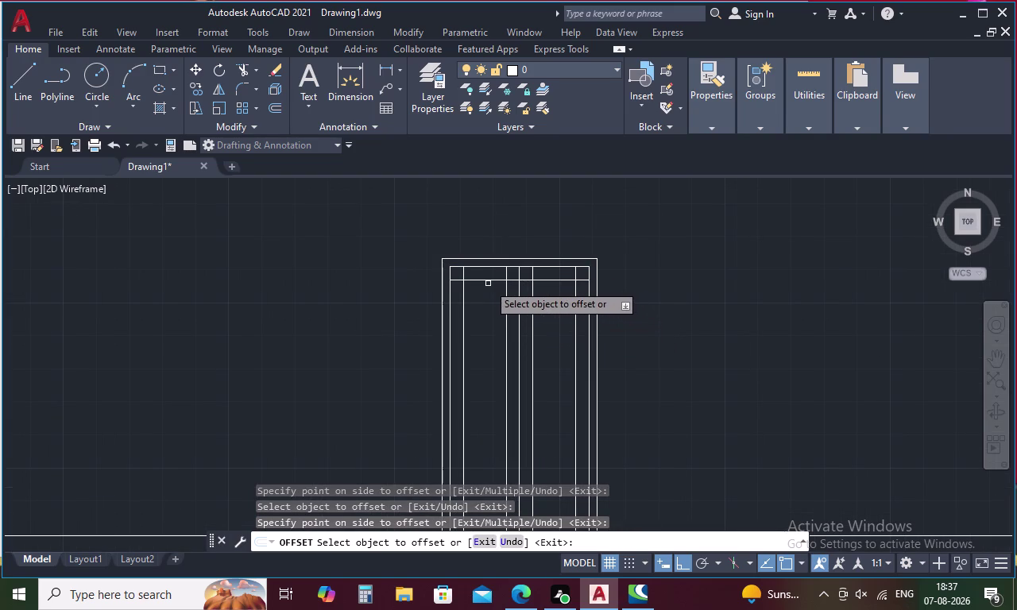
key(Escape)
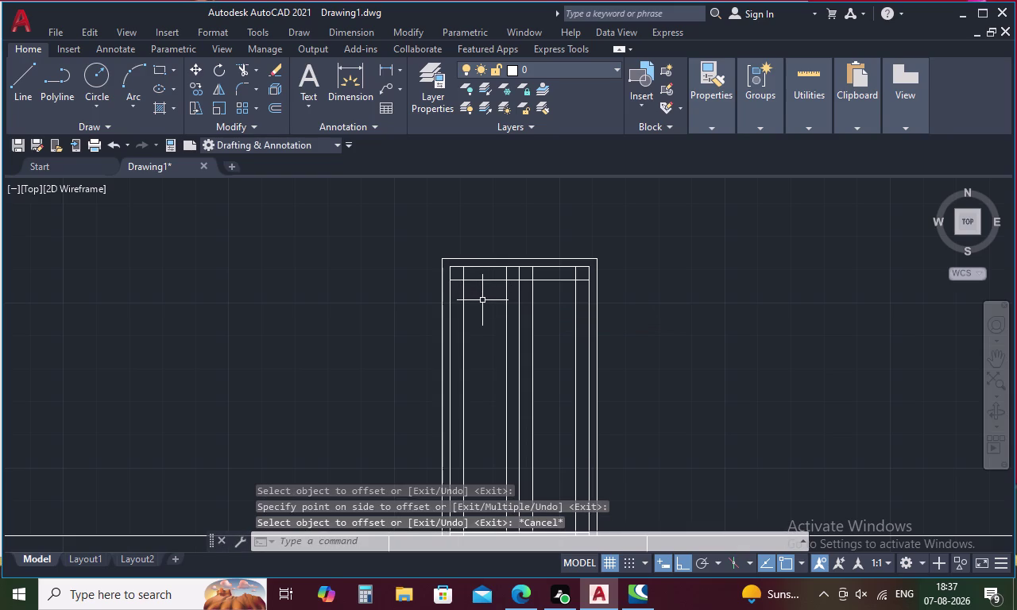
Fence-trim the crossing segments along the top rail of both leaves.
text(T)
text(R)
key(space)
scroll(up, 3)
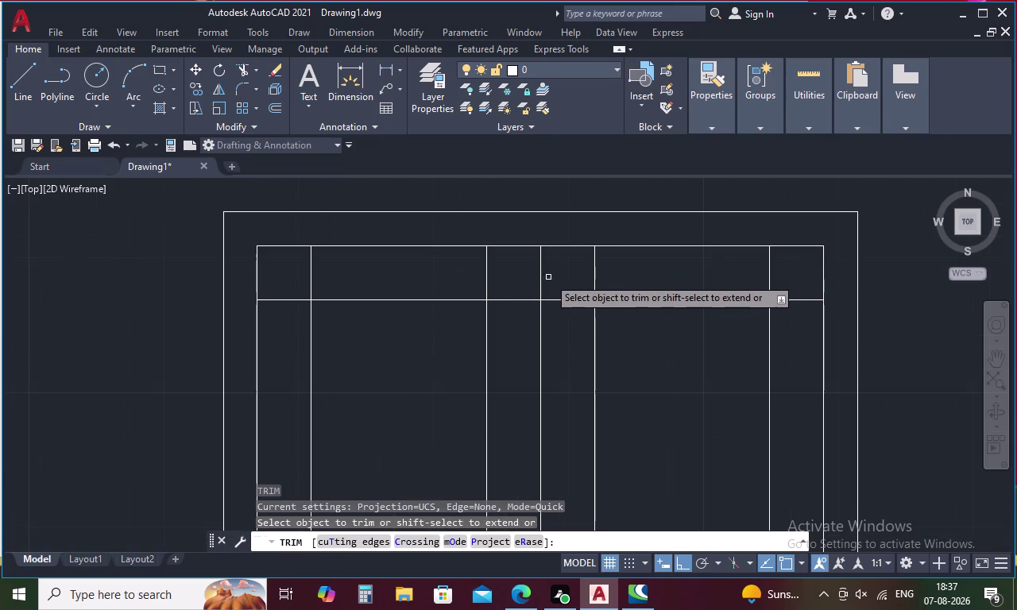
drag(587, 277, 670, 271)
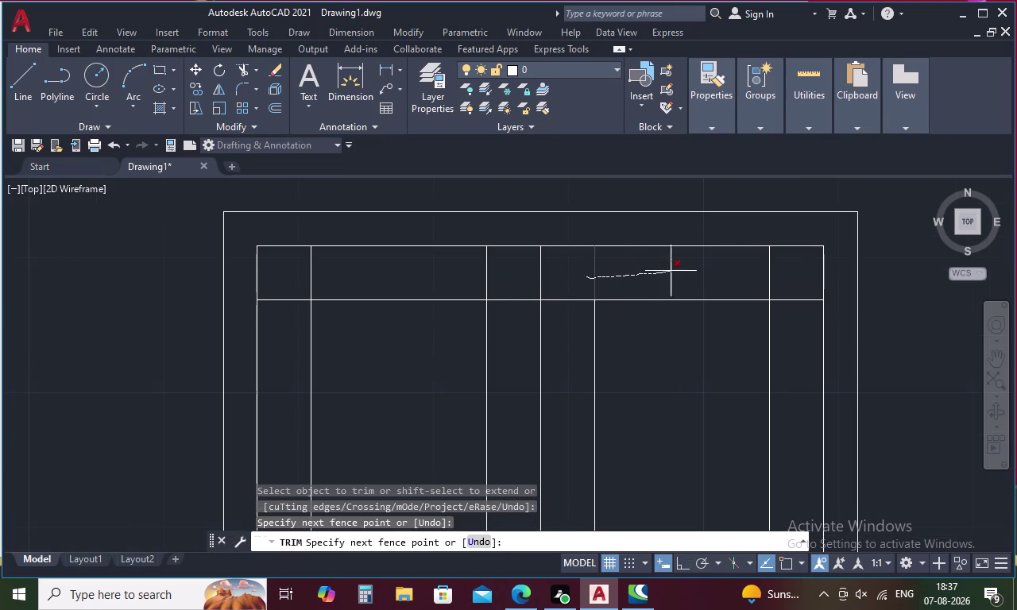
drag(671, 271, 808, 323)
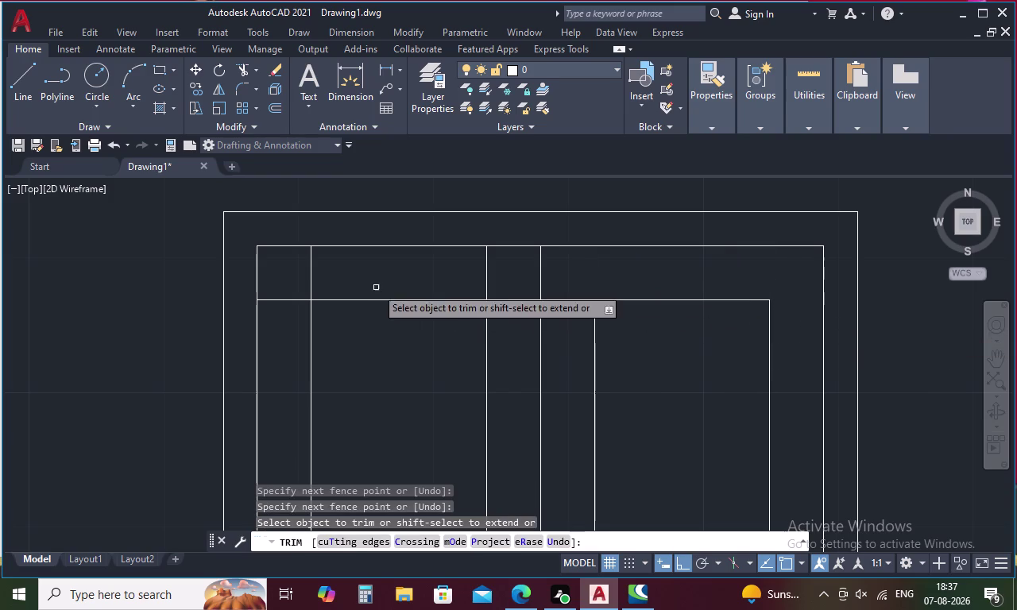
drag(505, 273, 294, 292)
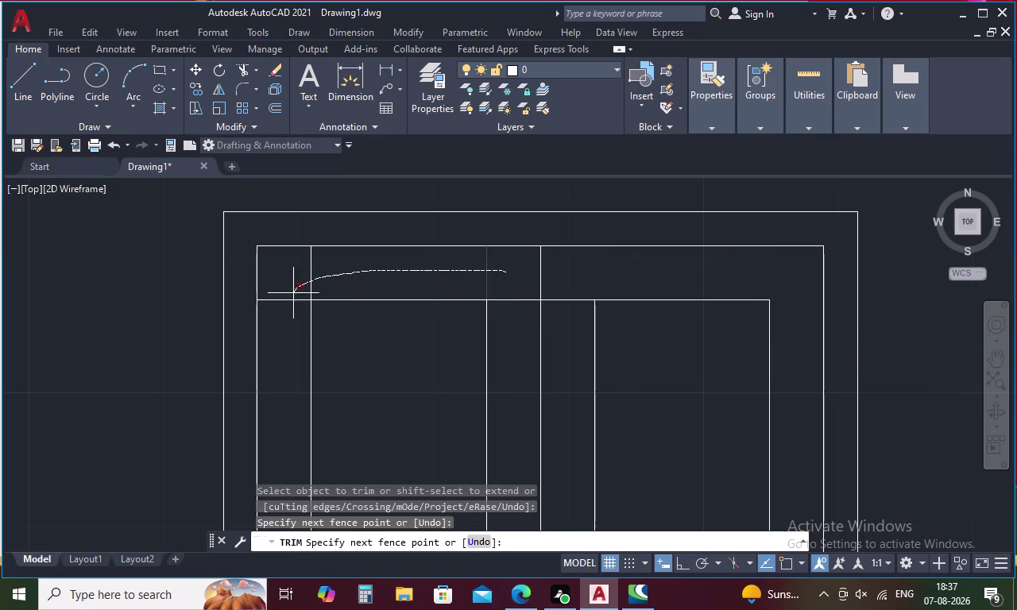
drag(294, 292, 278, 327)
scroll(down, 3)
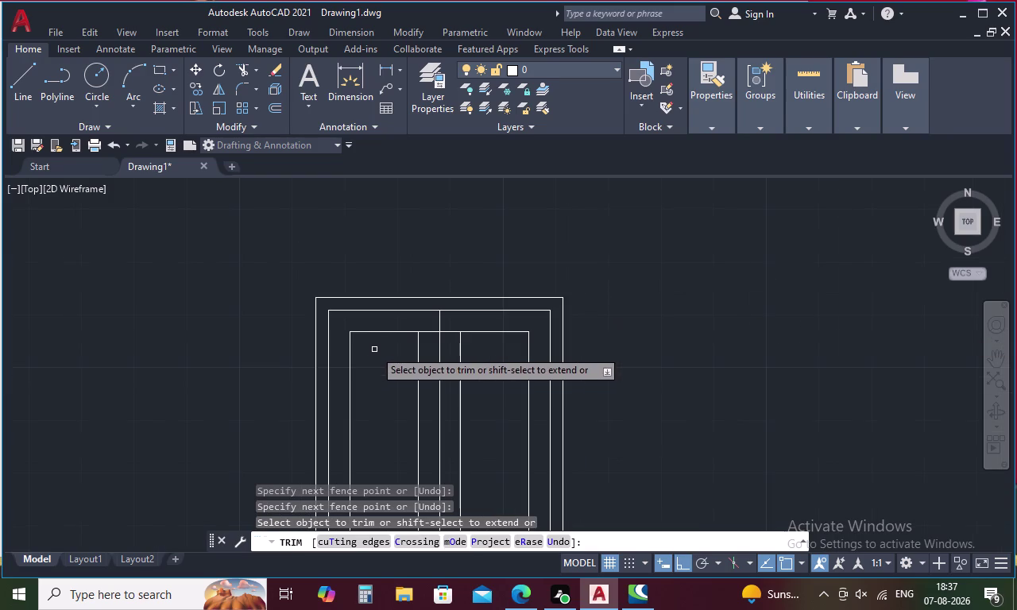
Trim the remaining stray segments inside the panels and along the door bottom.
middle_drag(376, 349, 475, 271)
drag(531, 250, 531, 264)
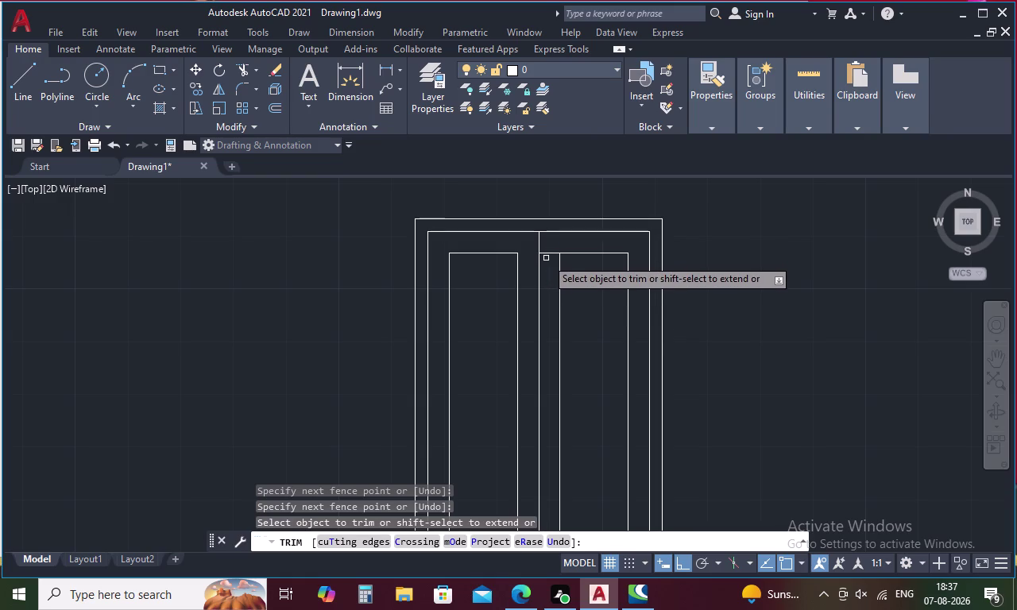
click(550, 254)
scroll(down, 3)
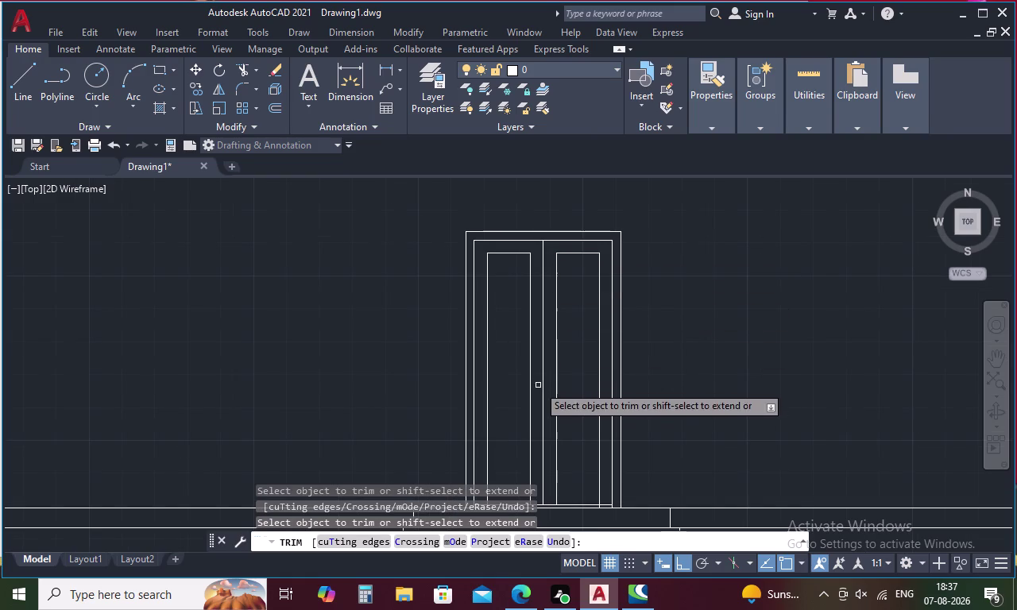
middle_drag(566, 461, 583, 331)
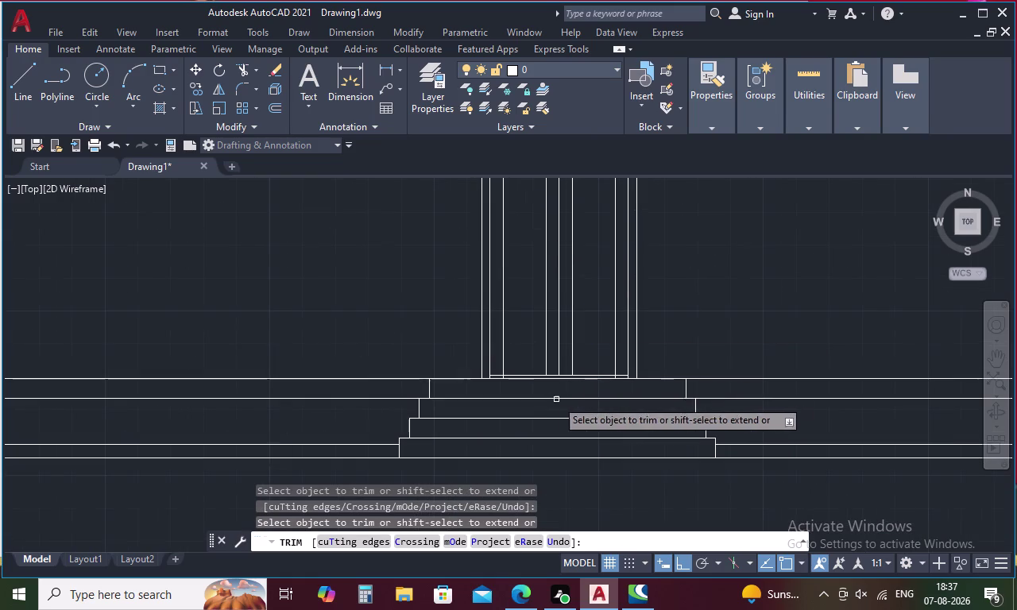
scroll(up, 3)
scroll(up, 3)
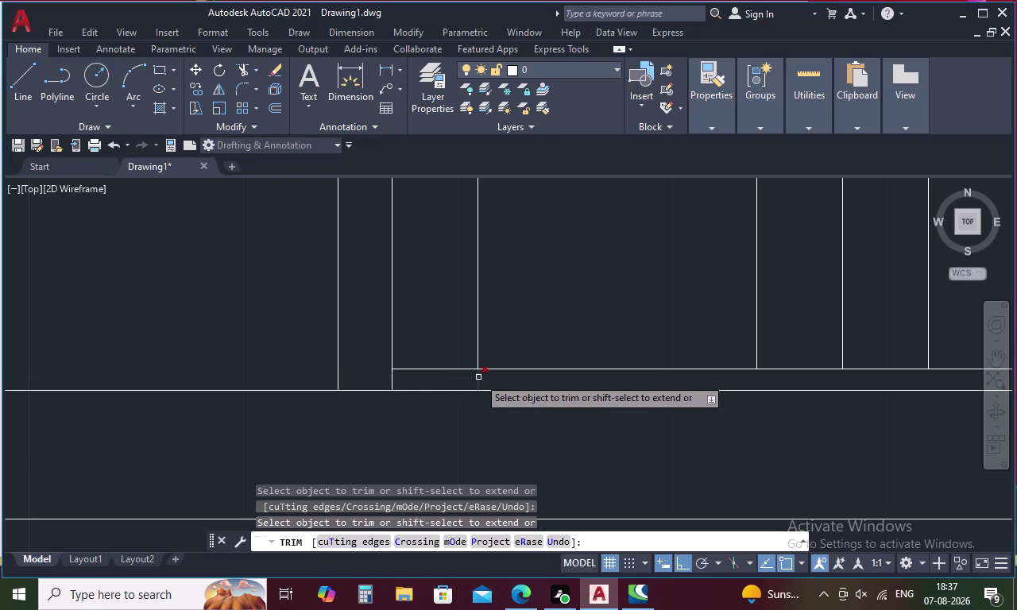
click(478, 377)
middle_drag(816, 341, 538, 338)
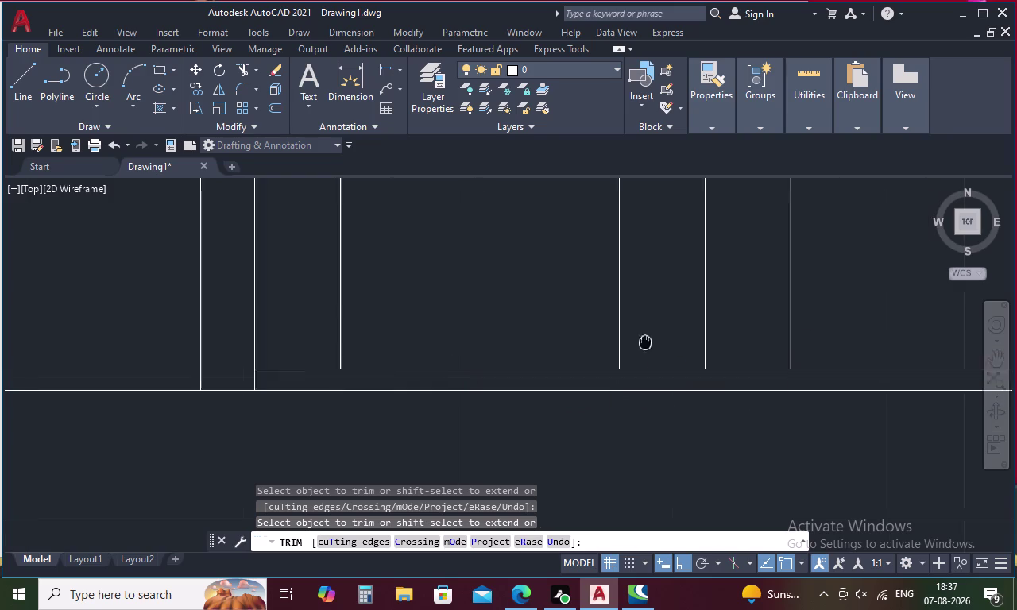
middle_drag(538, 339, 467, 338)
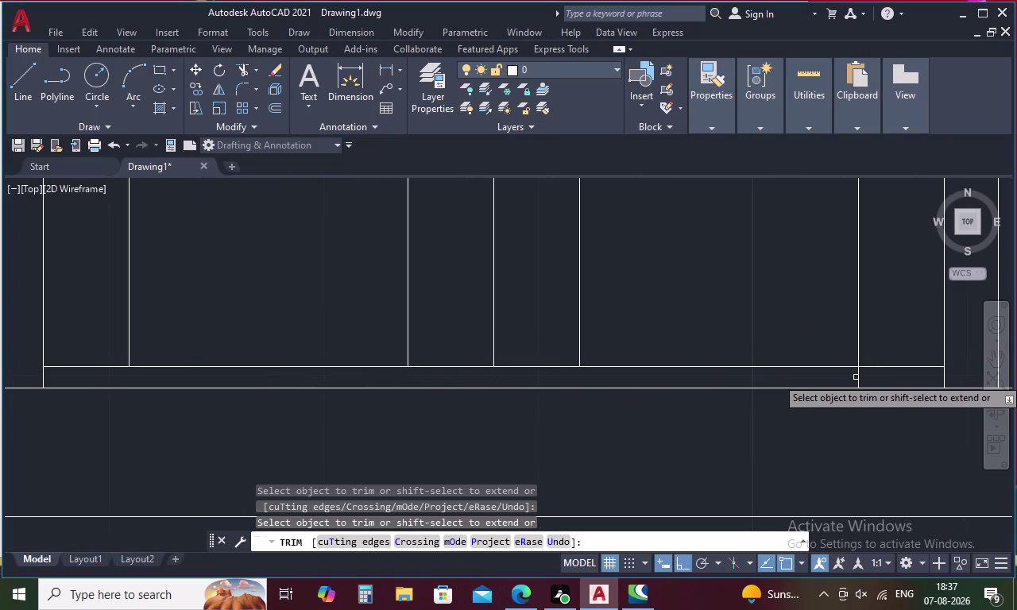
click(856, 375)
scroll(down, 3)
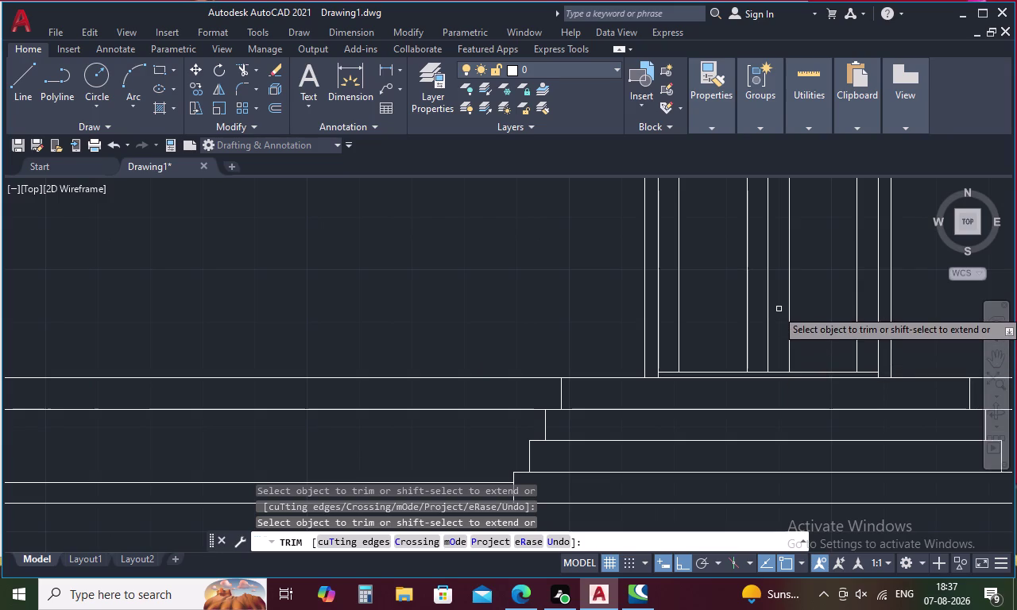
middle_drag(778, 309, 593, 414)
scroll(down, 3)
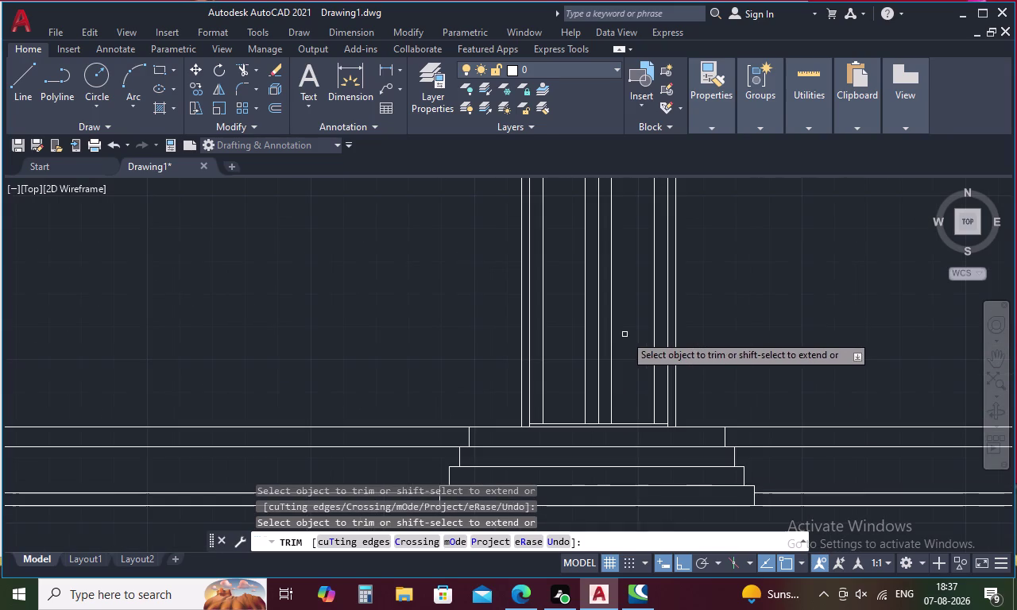
middle_drag(625, 330, 553, 362)
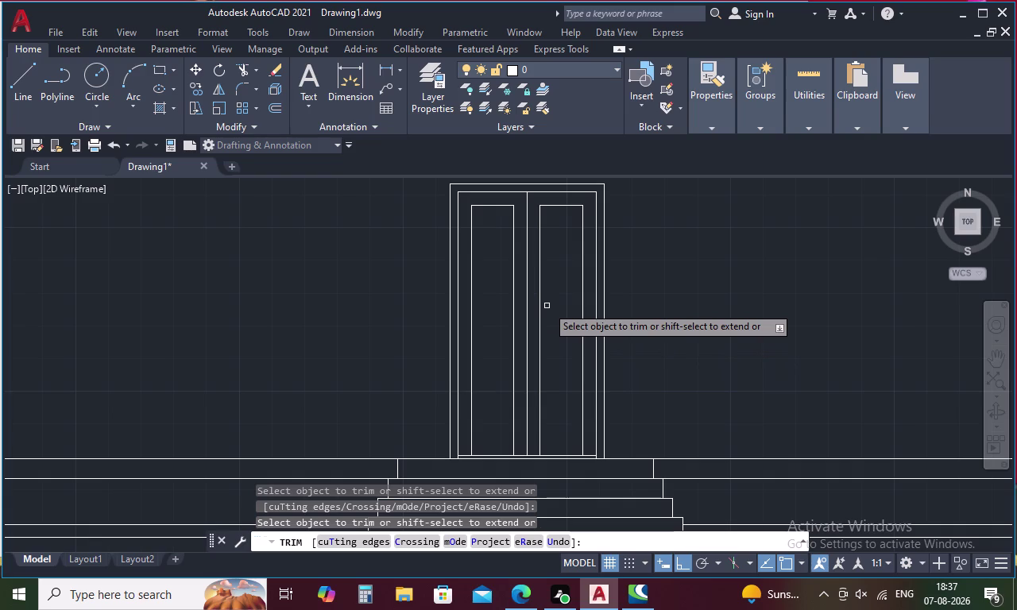
key(Escape)
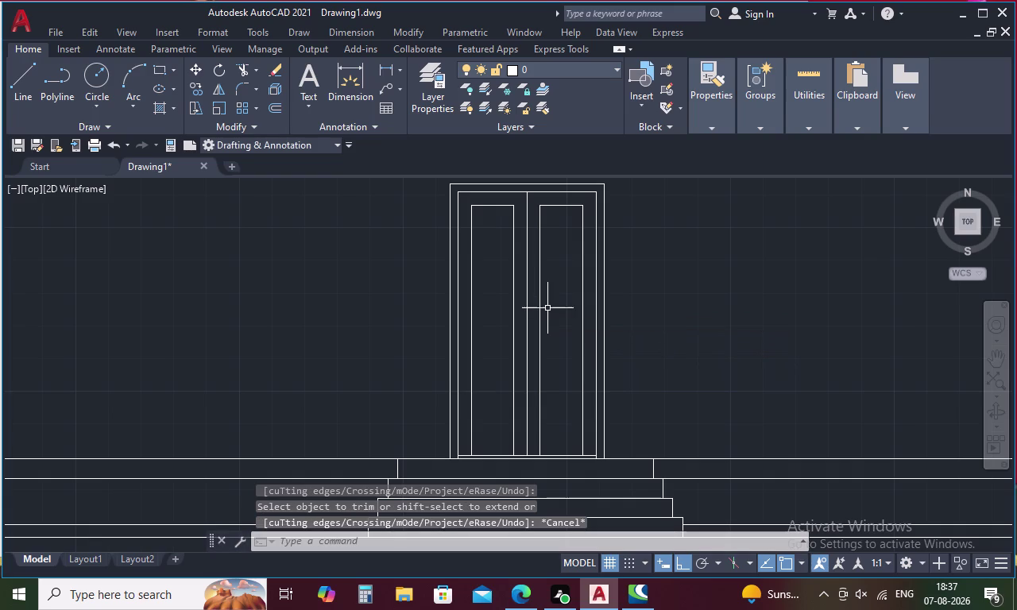
Offset both leaves' top panel edges down 2'11.5" to create mid-rail lines.
text(O)
key(space)
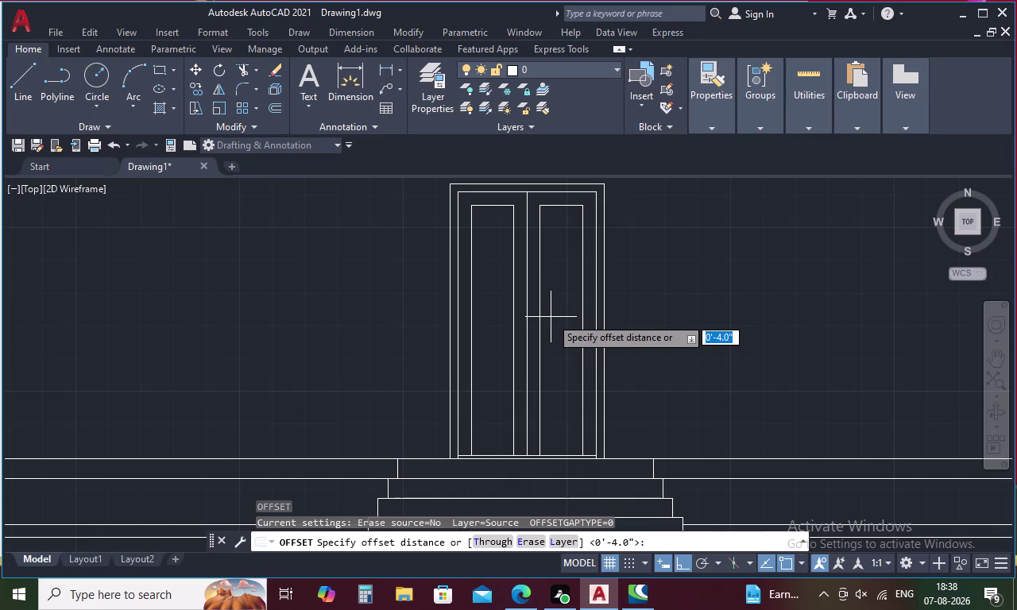
key(2)
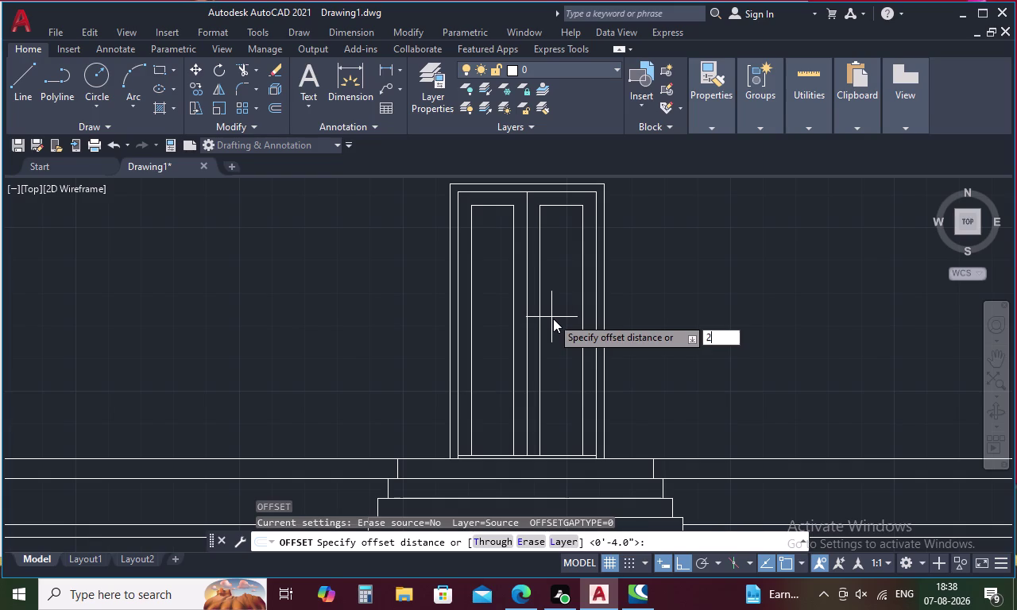
key(apostrophe)
text(11)
text(.)
key(5)
text(")
key(space)
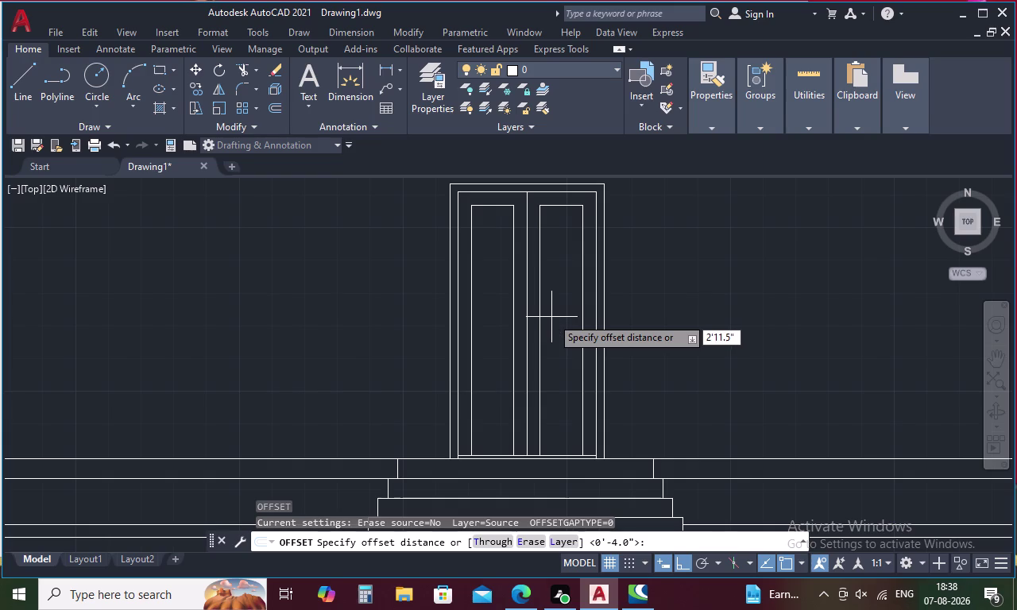
click(500, 207)
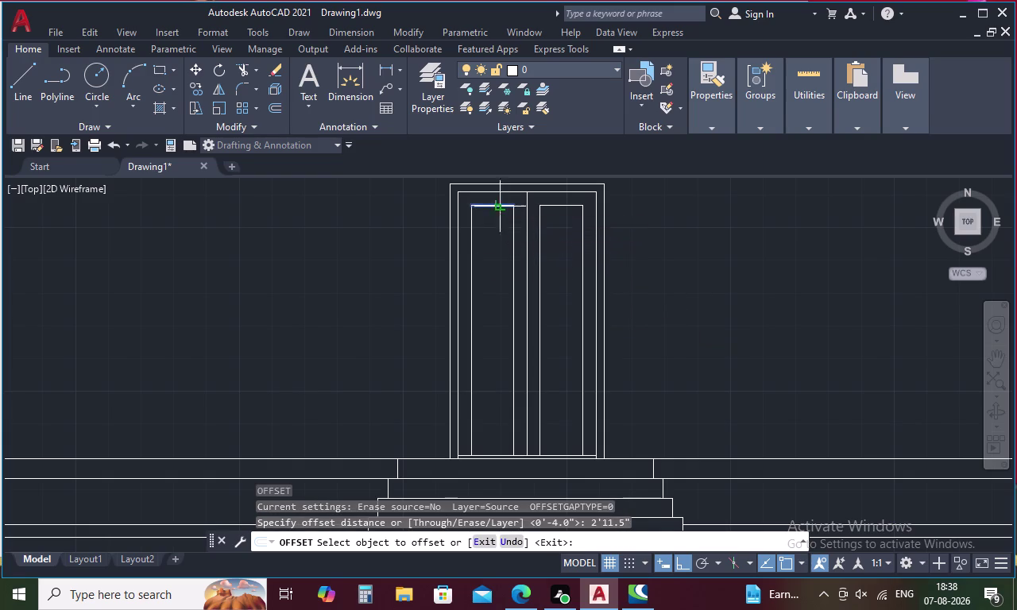
click(493, 258)
click(565, 205)
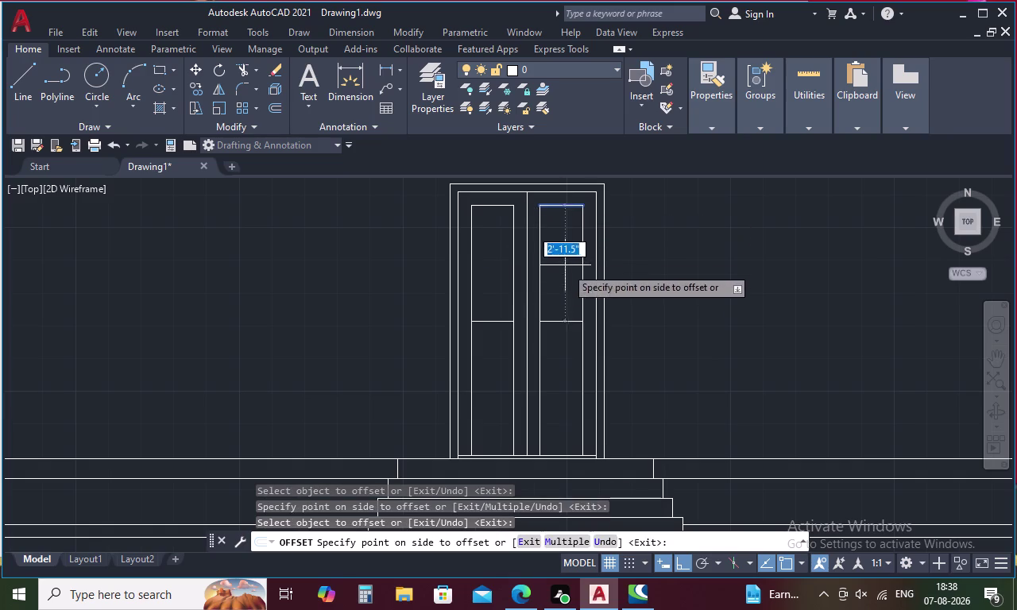
click(569, 280)
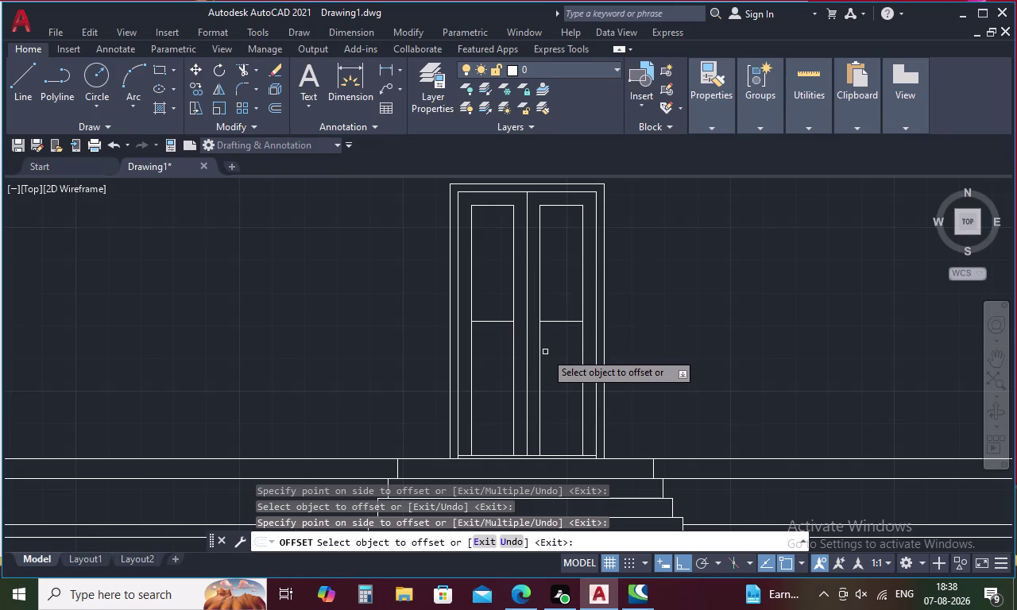
key(space)
Offset both mid-rail lines 6 inches down to form a rail band.
key(space)
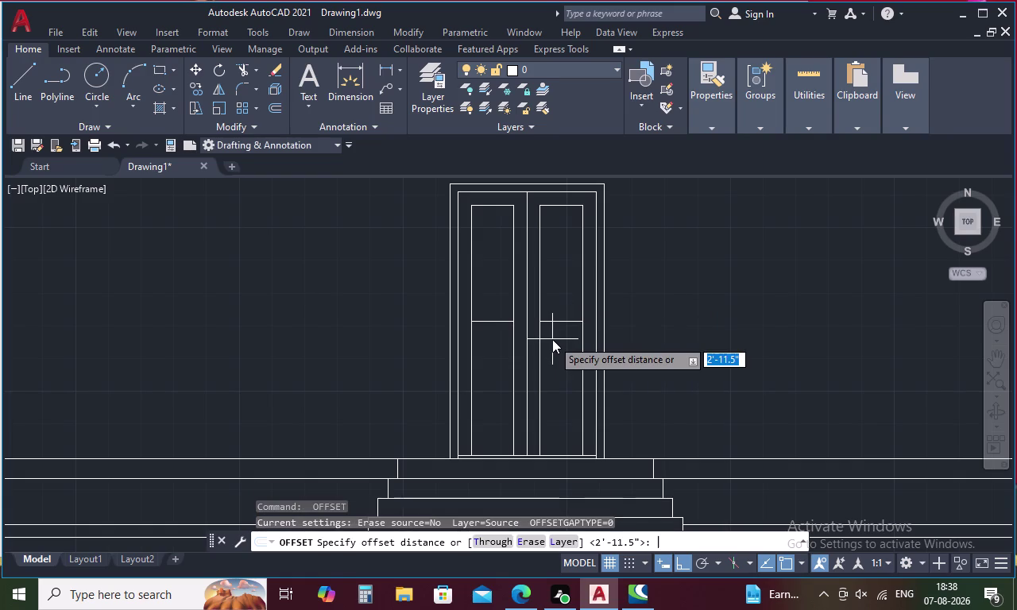
text(6)
key(space)
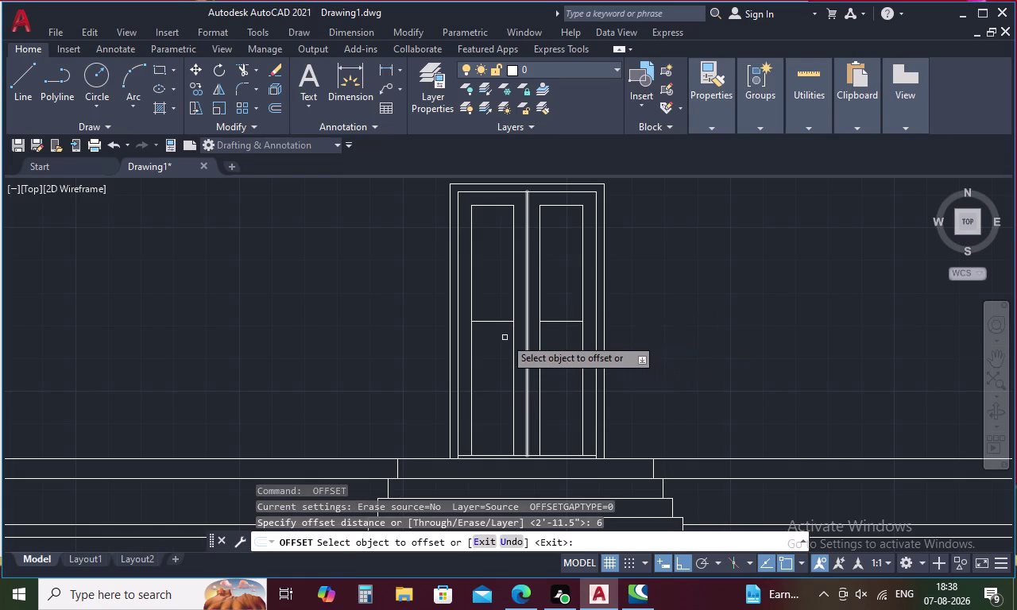
click(497, 322)
click(495, 372)
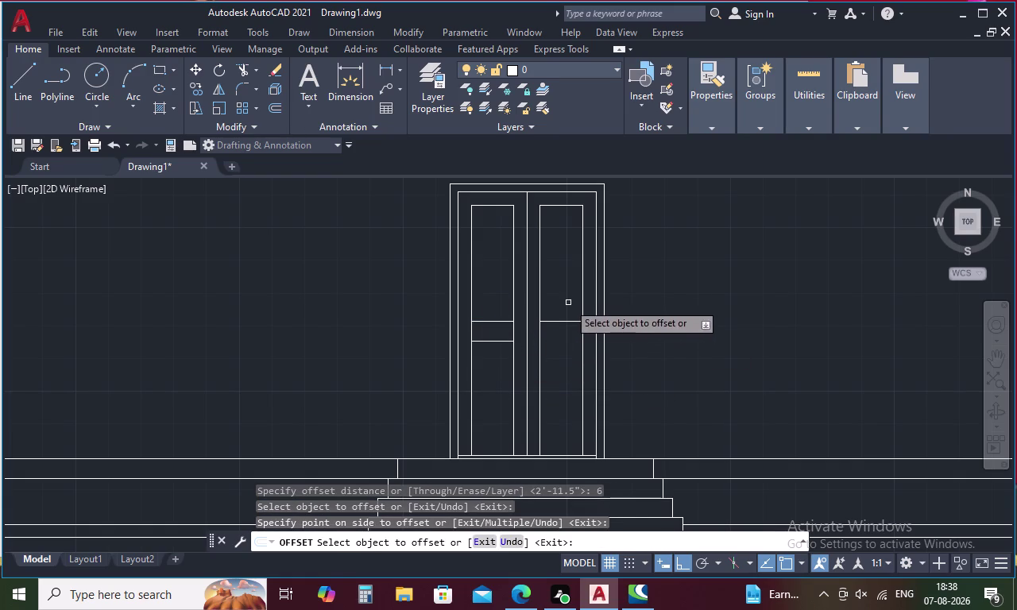
click(566, 323)
click(558, 367)
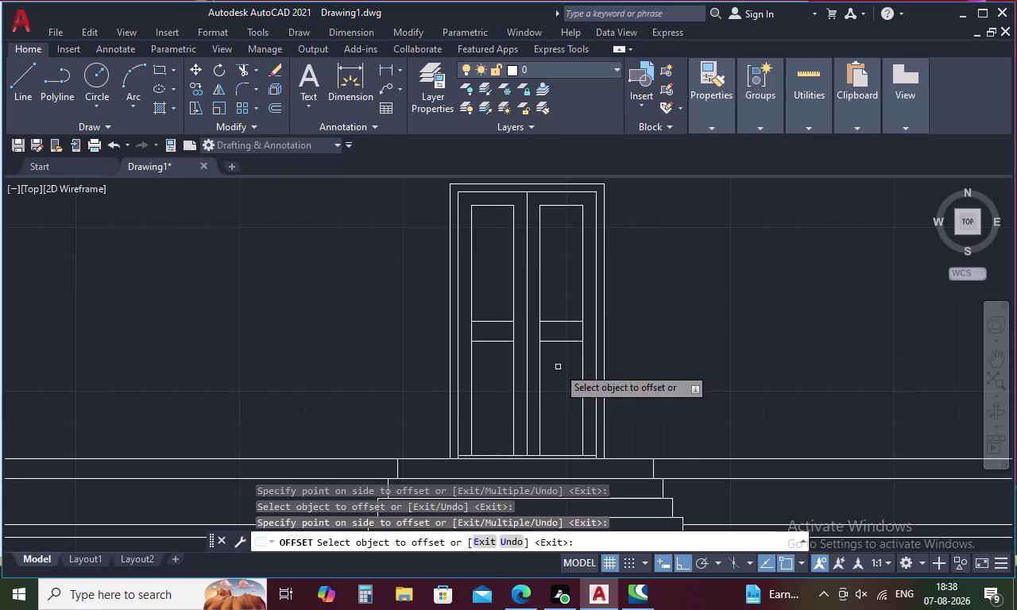
key(space)
Offset both leaves' lower rail lines 2'4" down to add the bottom rail.
key(space)
key(2)
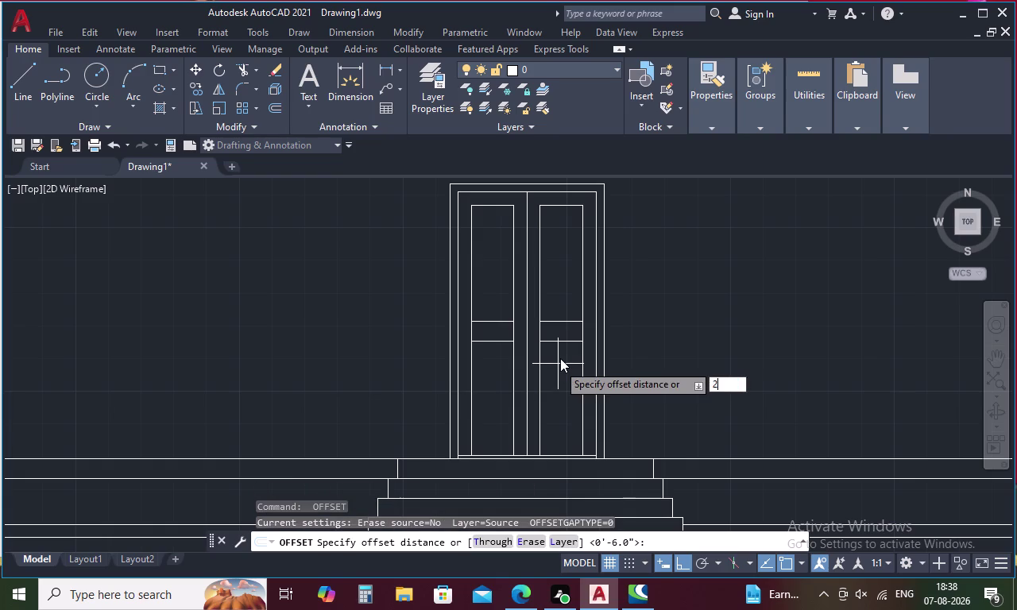
key(apostrophe)
key(4)
text(")
key(space)
click(489, 340)
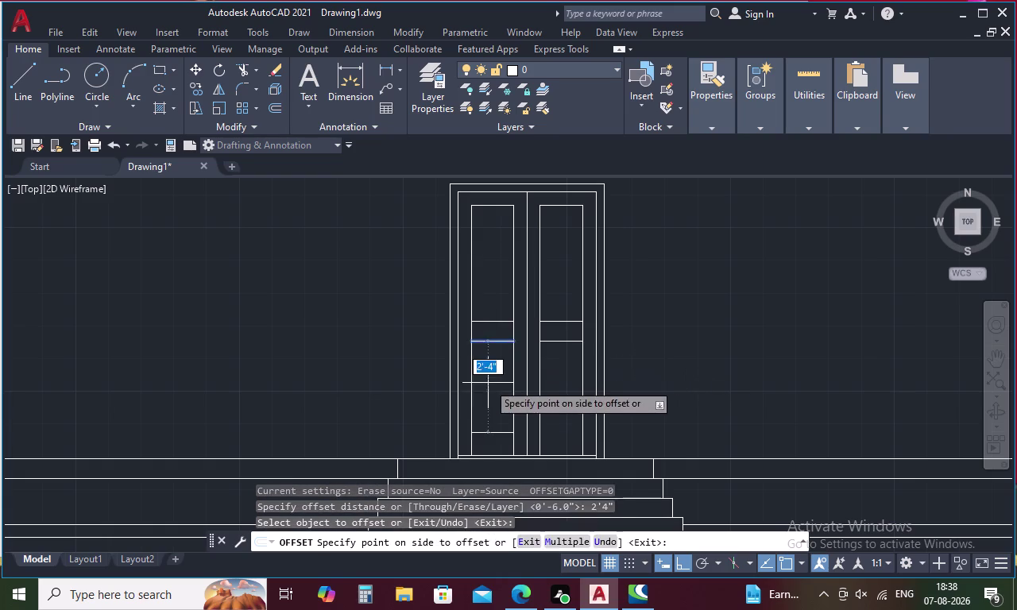
click(488, 385)
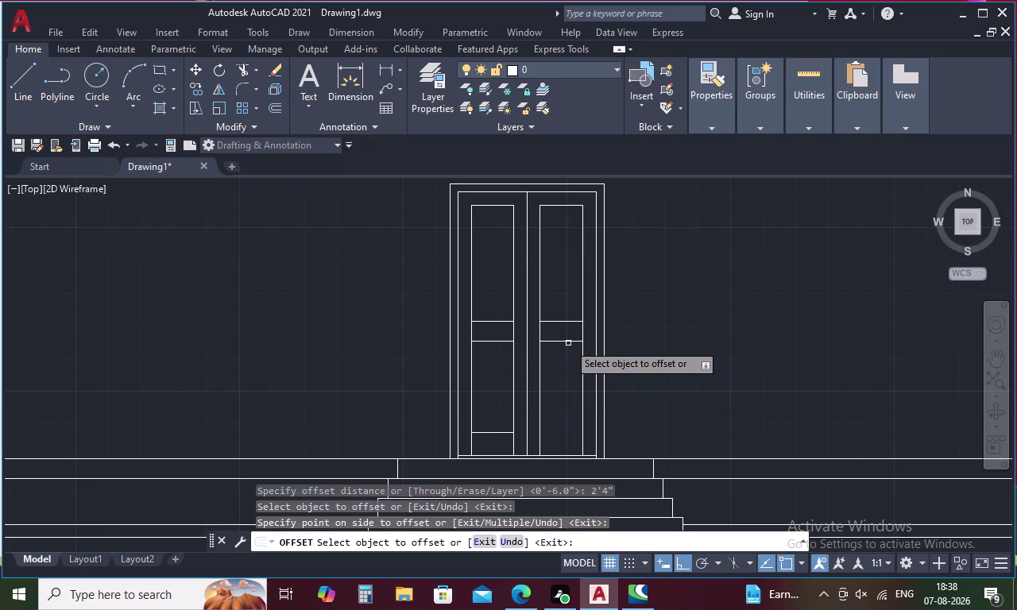
click(568, 341)
click(555, 398)
key(Escape)
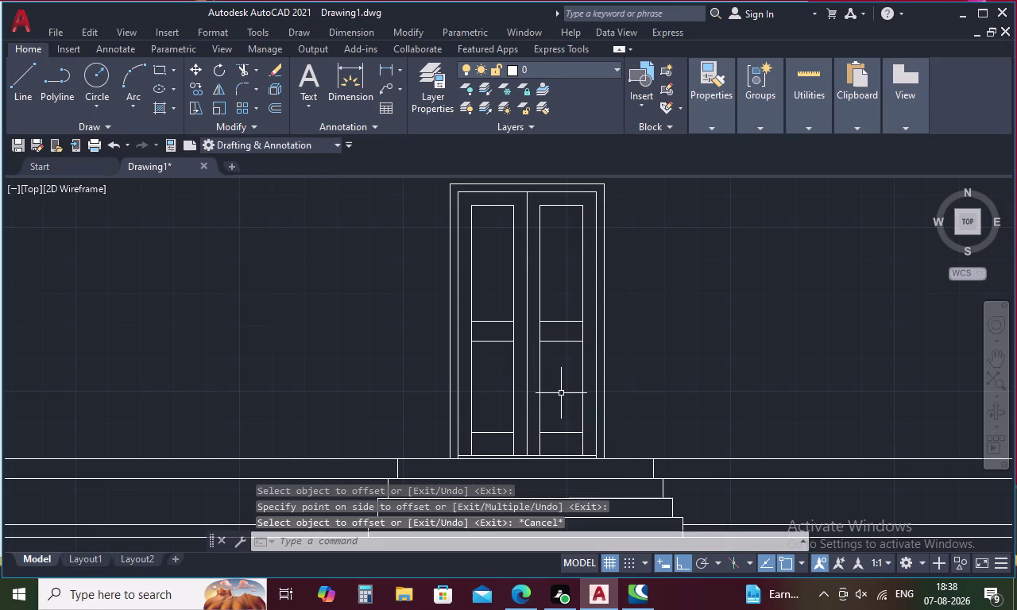
Trim the stile segments between the rails in both door leaves.
text(TR)
key(space)
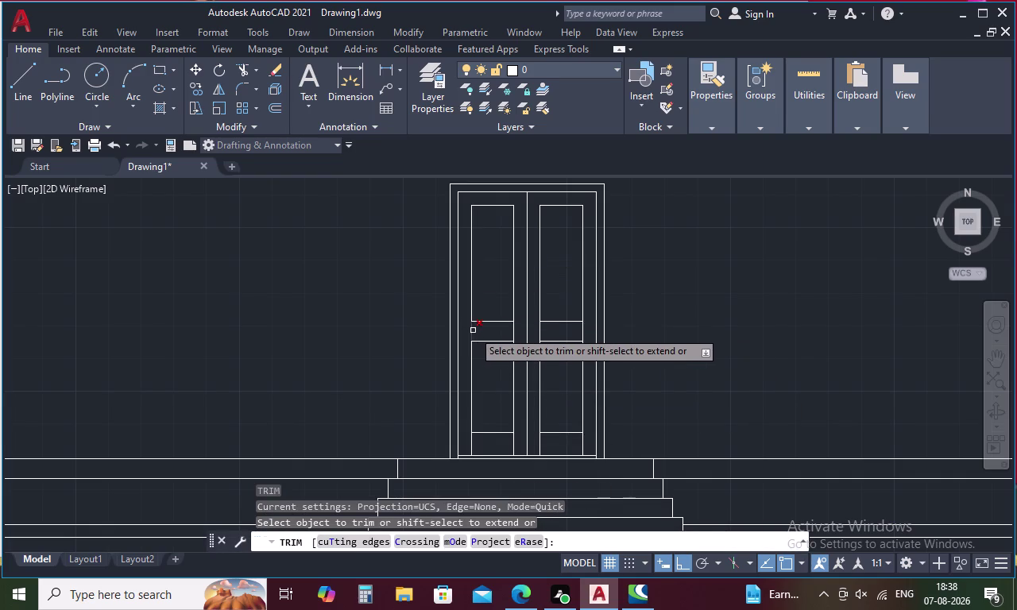
click(474, 329)
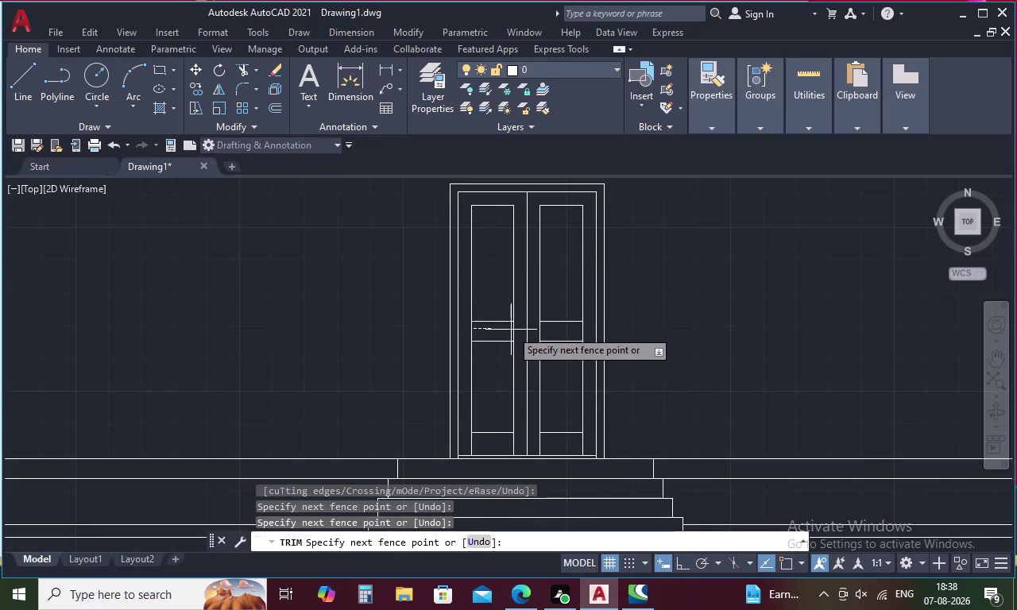
click(511, 330)
click(512, 329)
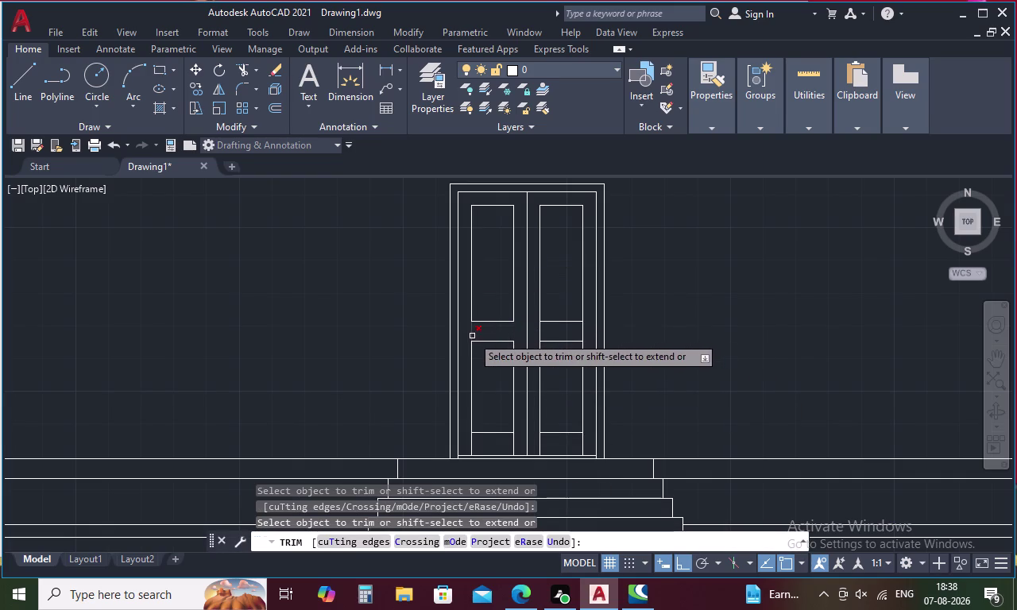
click(472, 336)
click(541, 332)
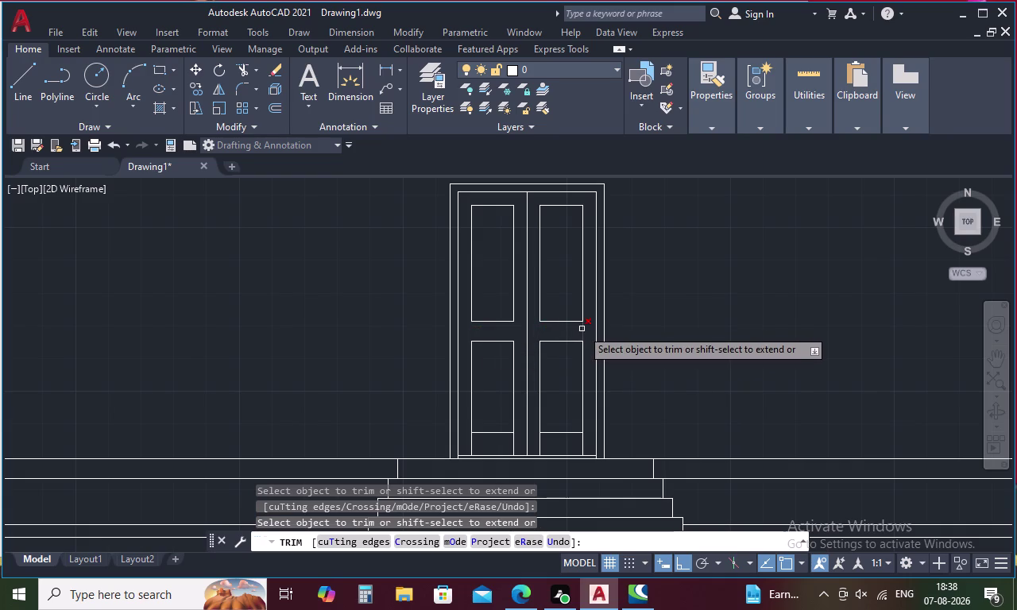
Remove the leftover lines below the bottom rail in both leaves.
click(583, 330)
drag(586, 438, 538, 441)
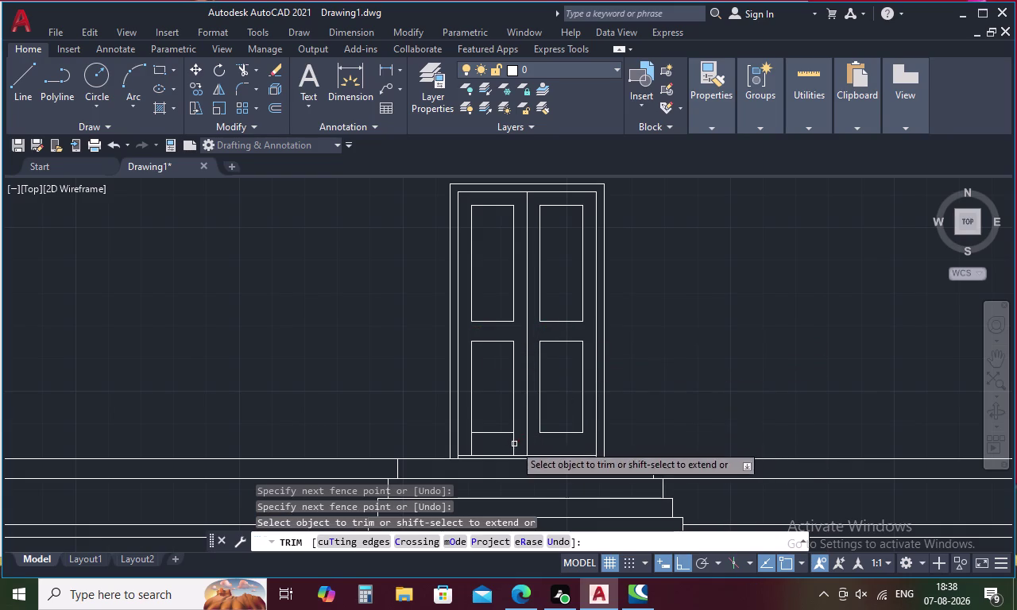
drag(515, 440, 466, 442)
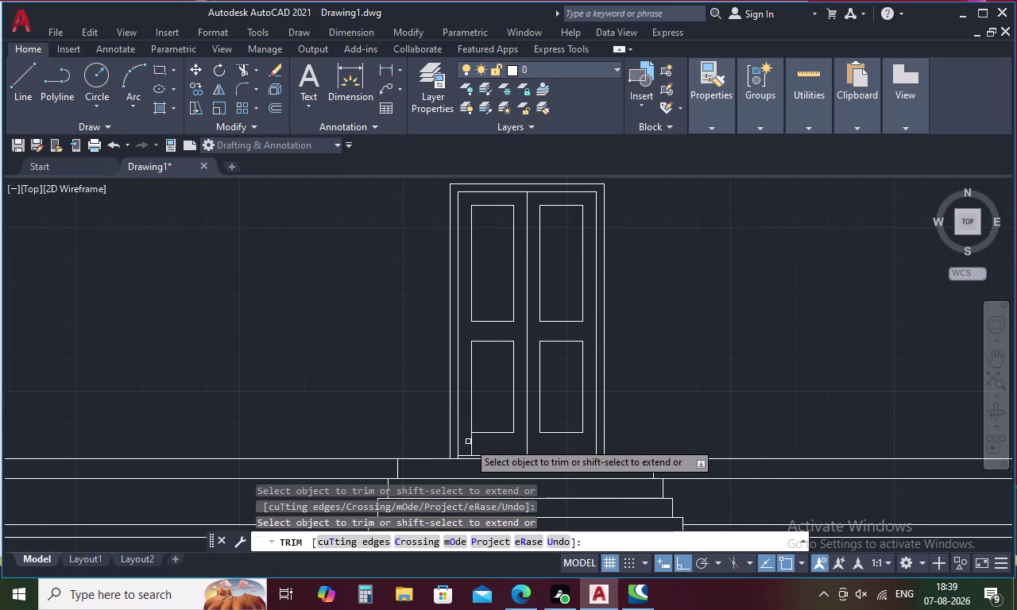
click(471, 441)
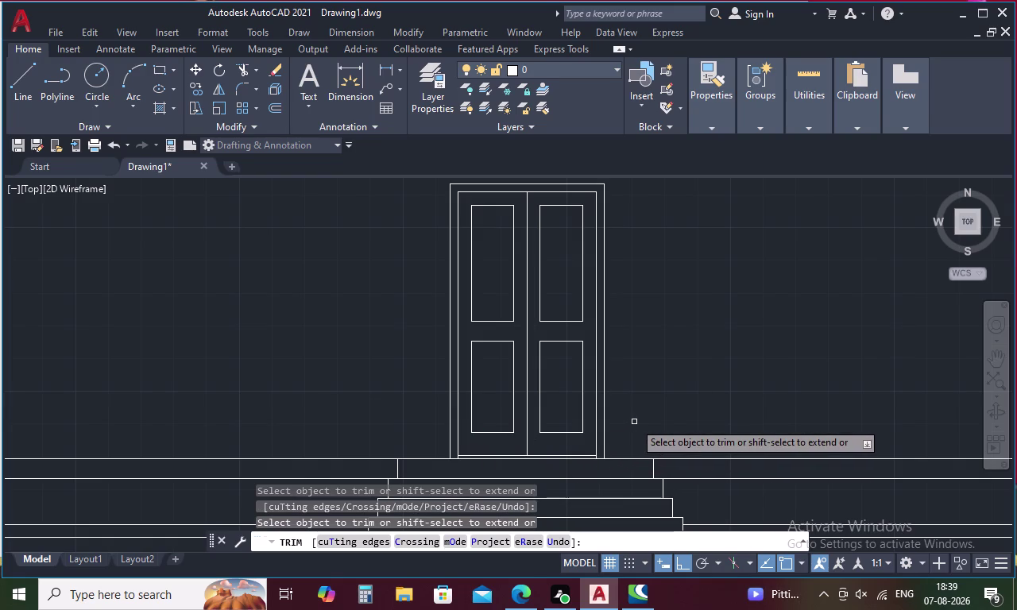
key(Escape)
Set the offset distance to 1 and offset the upper-left panel's four edges inward.
key(o)
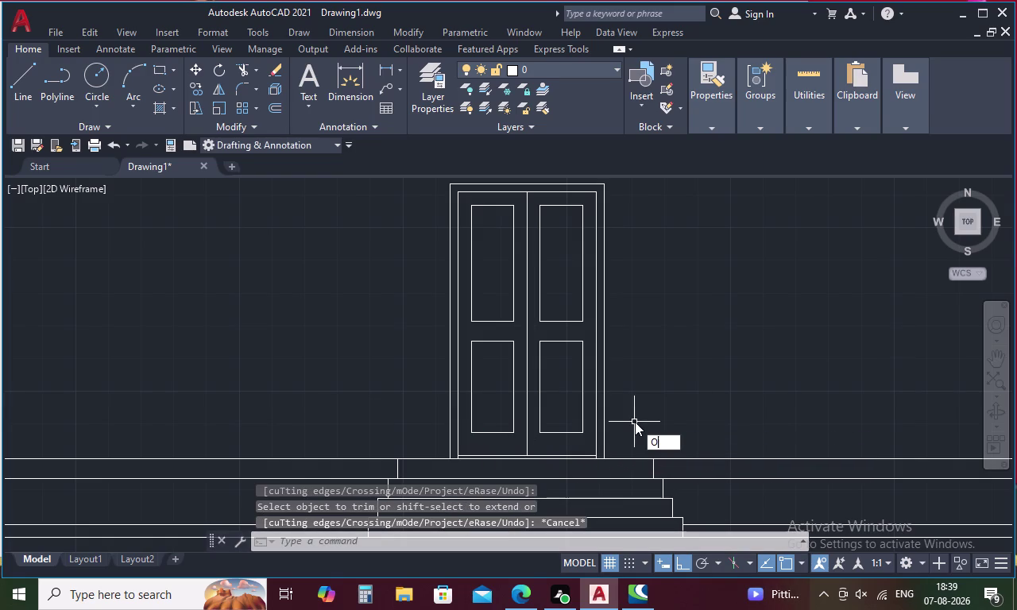
key(space)
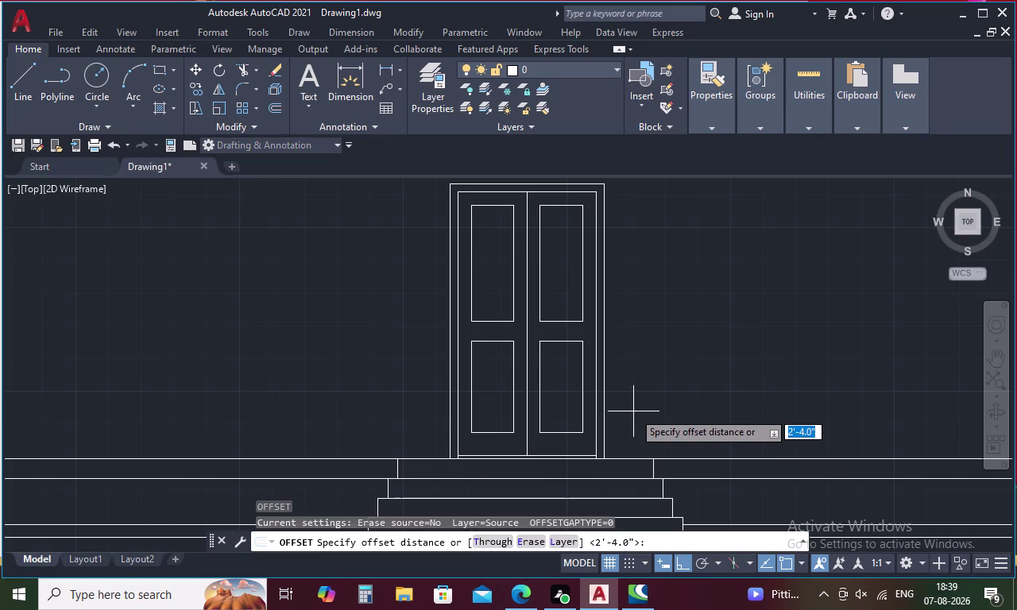
text(1)
key(space)
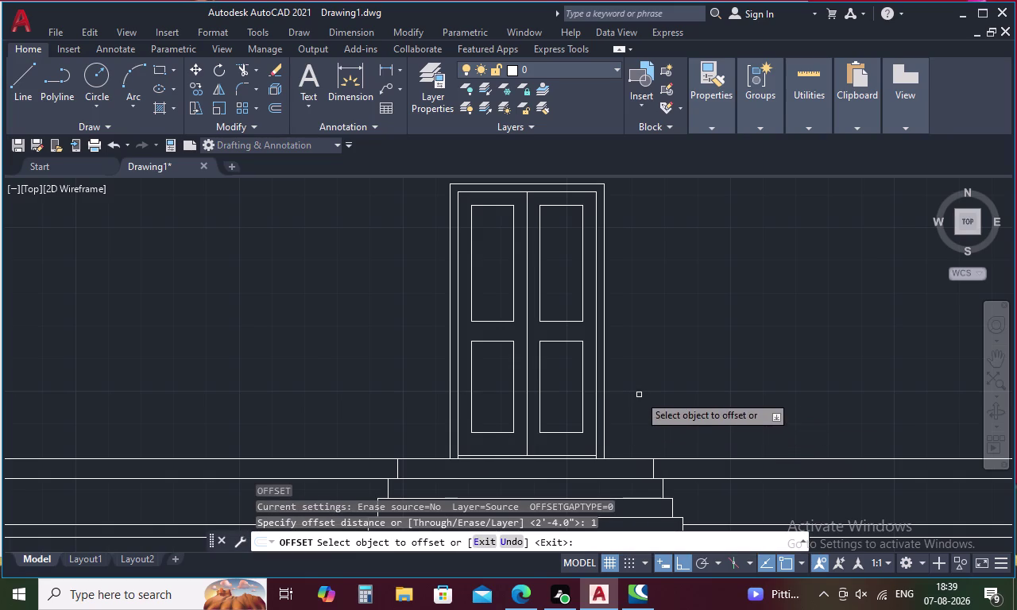
click(512, 278)
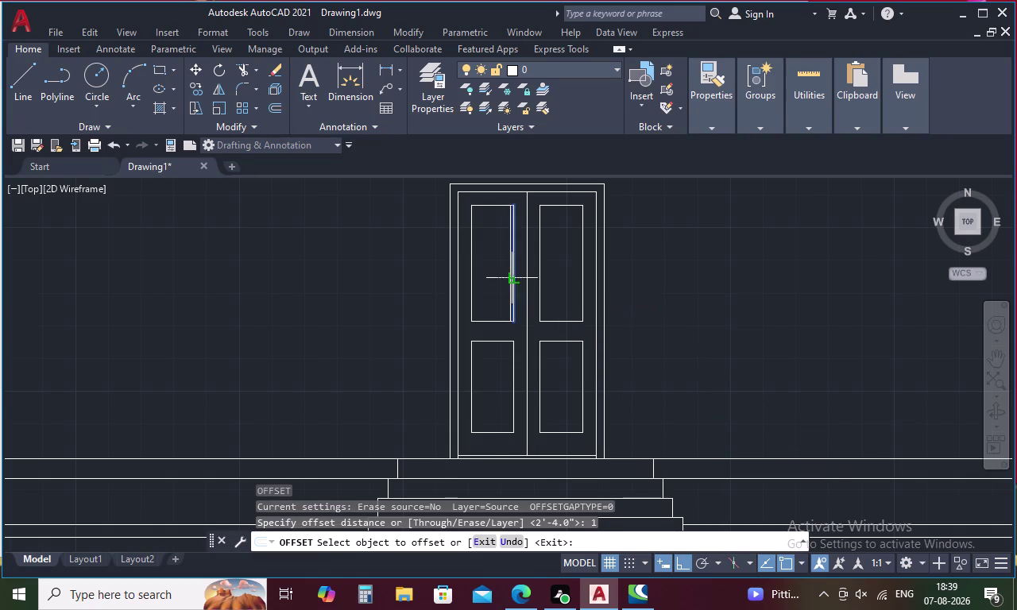
click(508, 277)
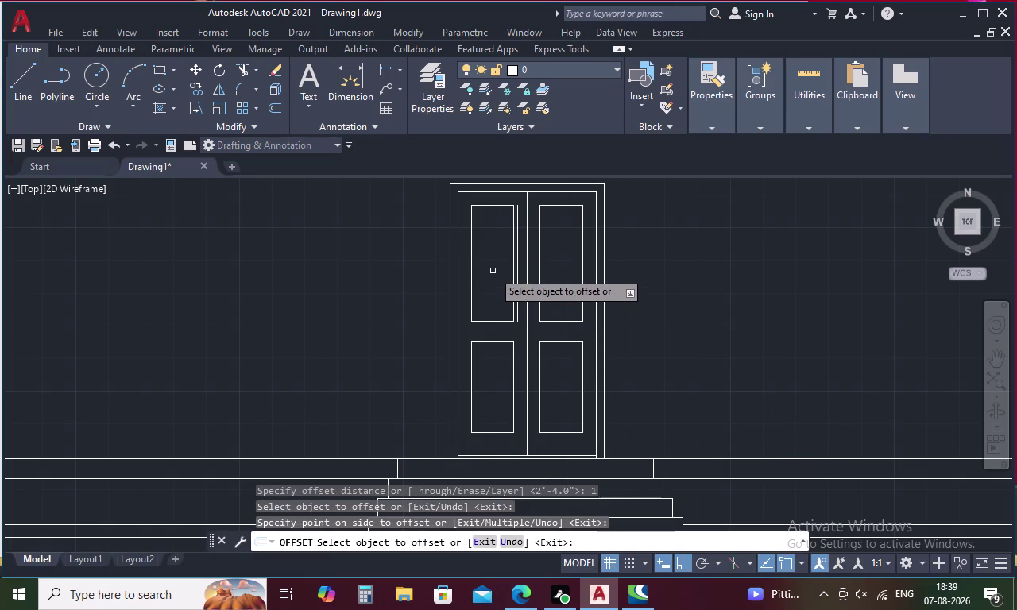
scroll(up, 3)
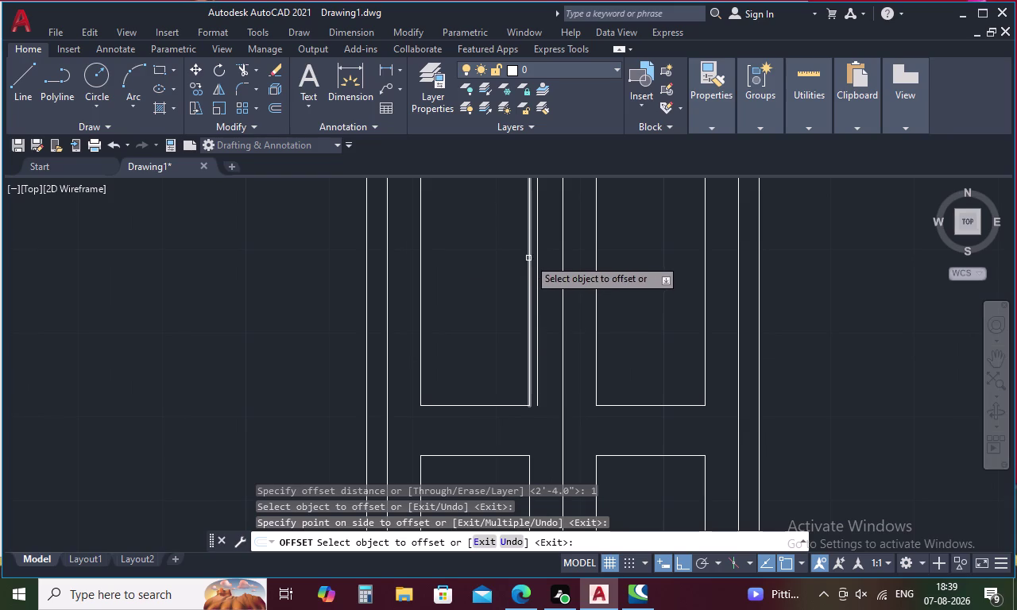
click(528, 258)
click(517, 260)
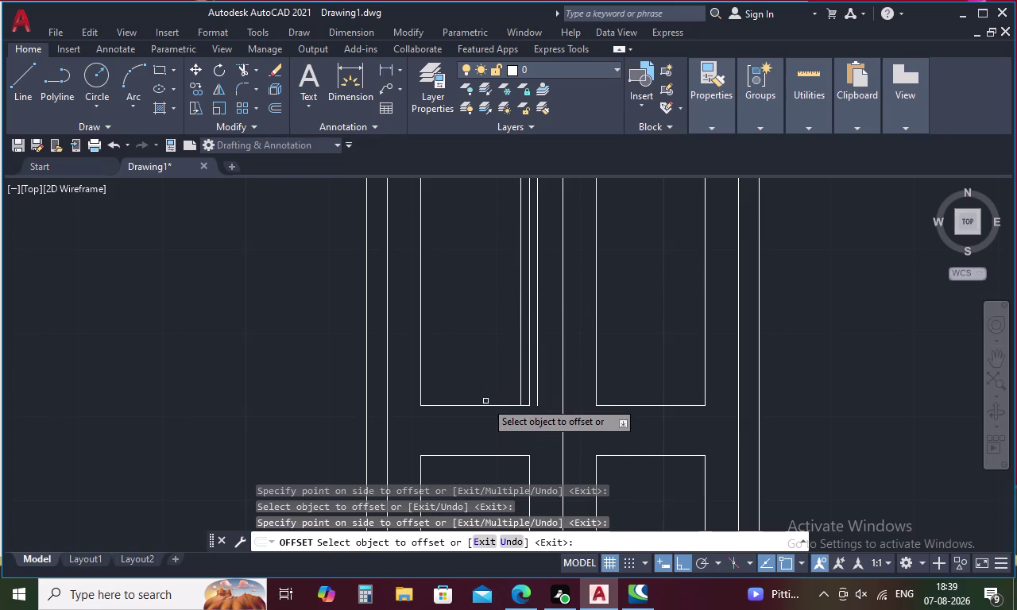
click(486, 404)
click(487, 372)
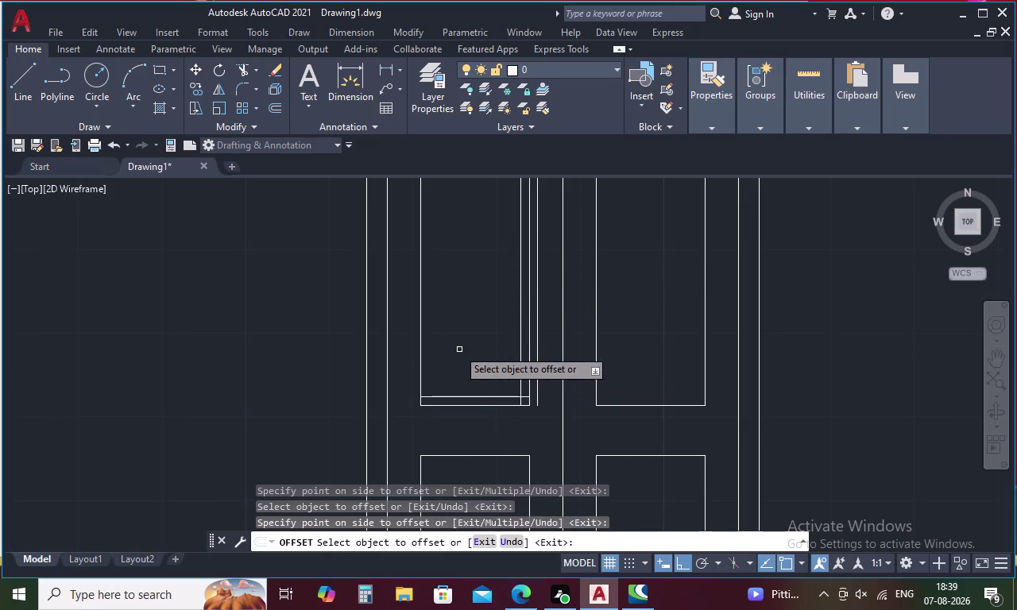
click(418, 335)
click(443, 334)
scroll(down, 3)
middle_drag(443, 331, 444, 361)
click(463, 274)
click(460, 294)
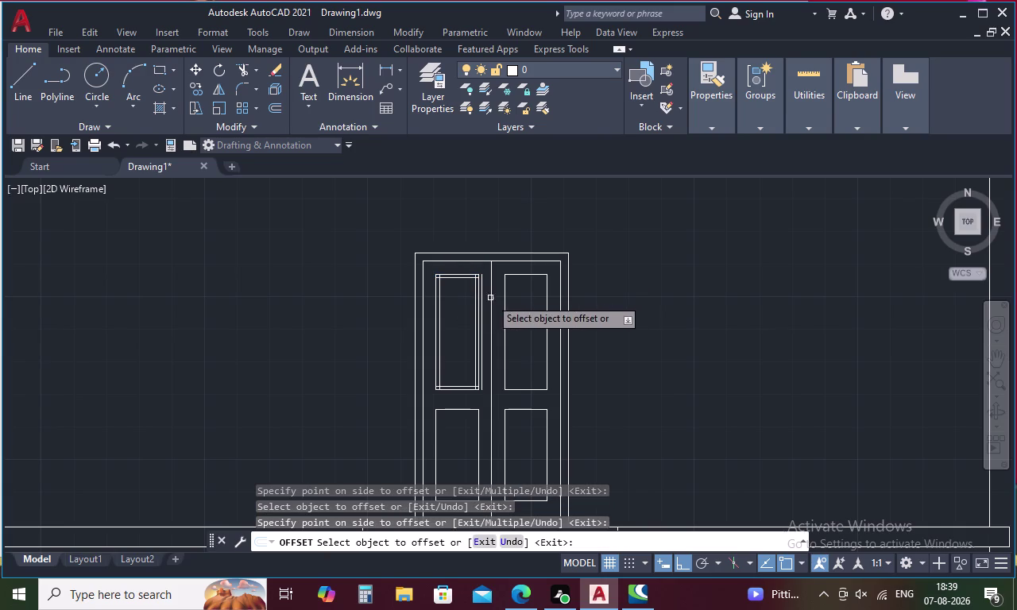
Offset the upper-right panel's four edges 1 inch inward.
click(505, 299)
click(522, 302)
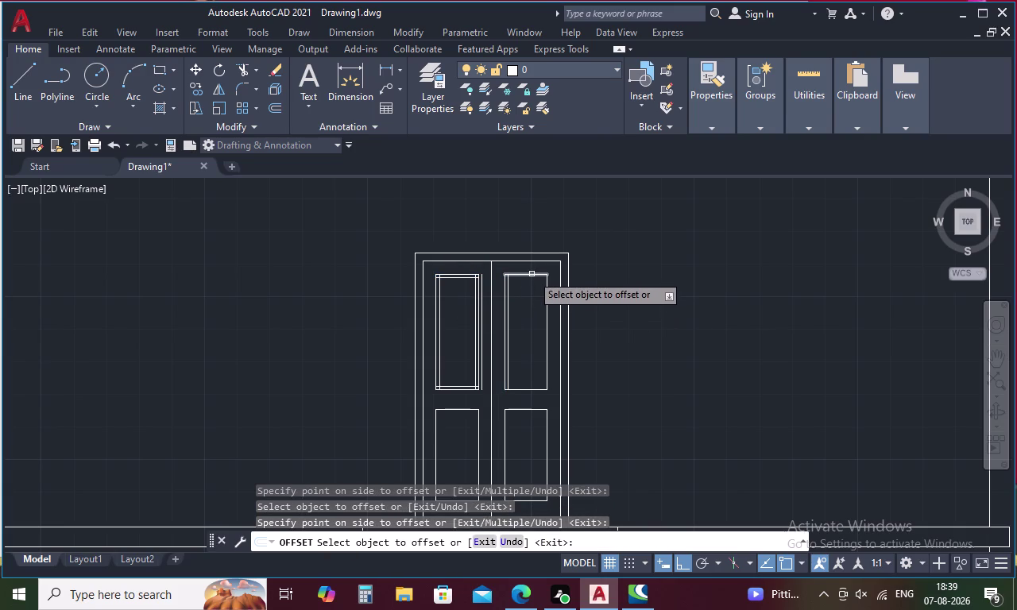
click(532, 275)
click(529, 291)
click(548, 308)
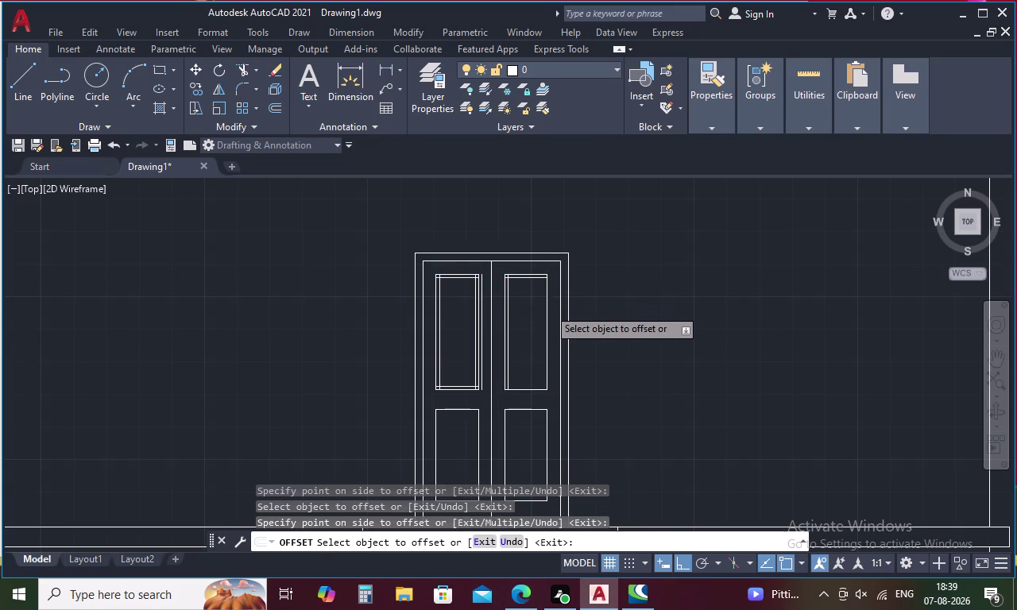
click(530, 316)
click(525, 390)
click(526, 366)
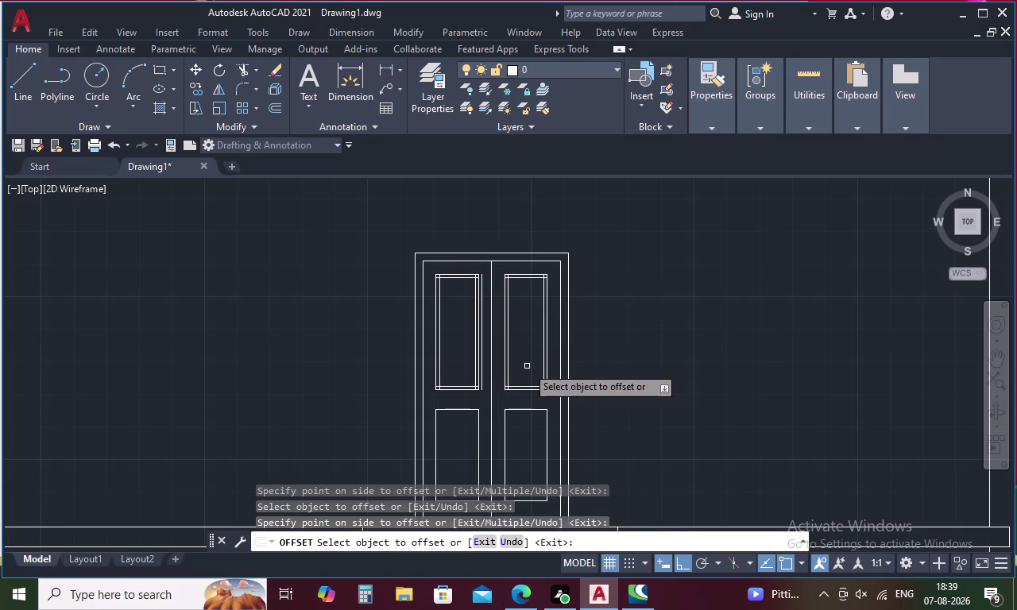
Offset the lower-right panel's four edges 1 inch inward.
middle_drag(527, 366, 541, 267)
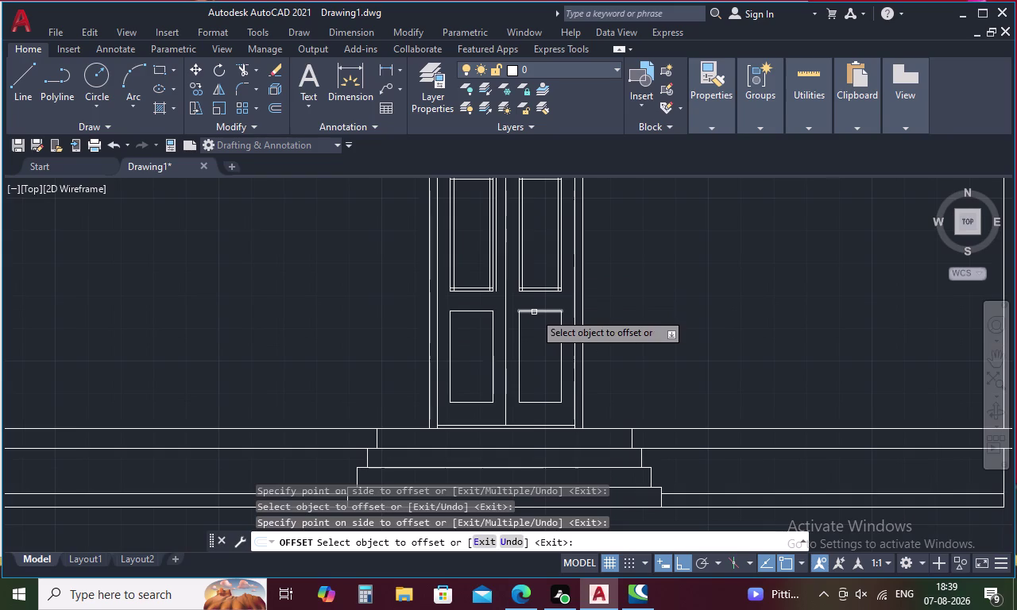
click(534, 312)
click(535, 334)
click(560, 336)
click(545, 340)
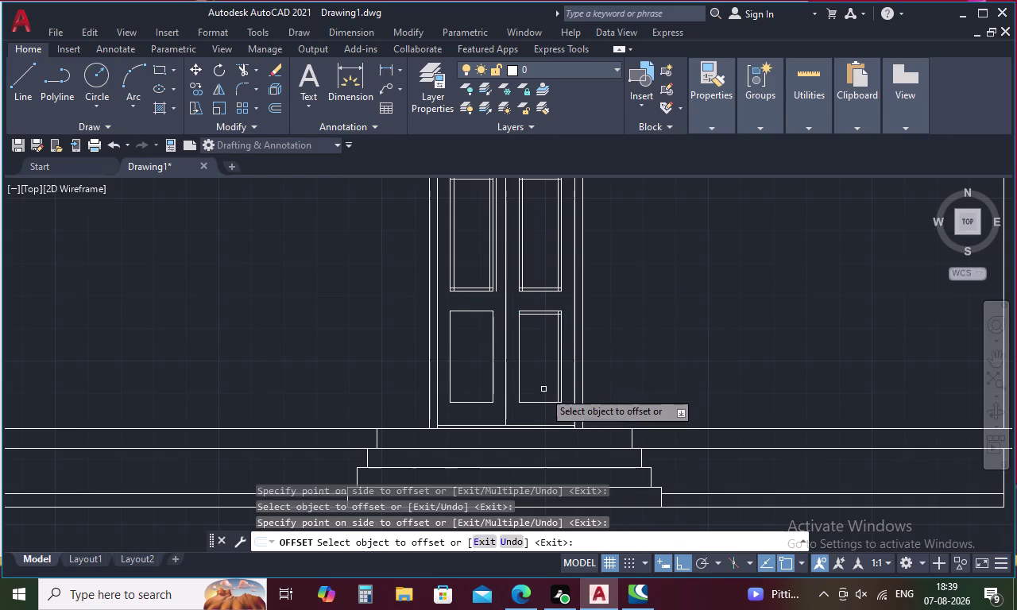
click(543, 401)
click(545, 383)
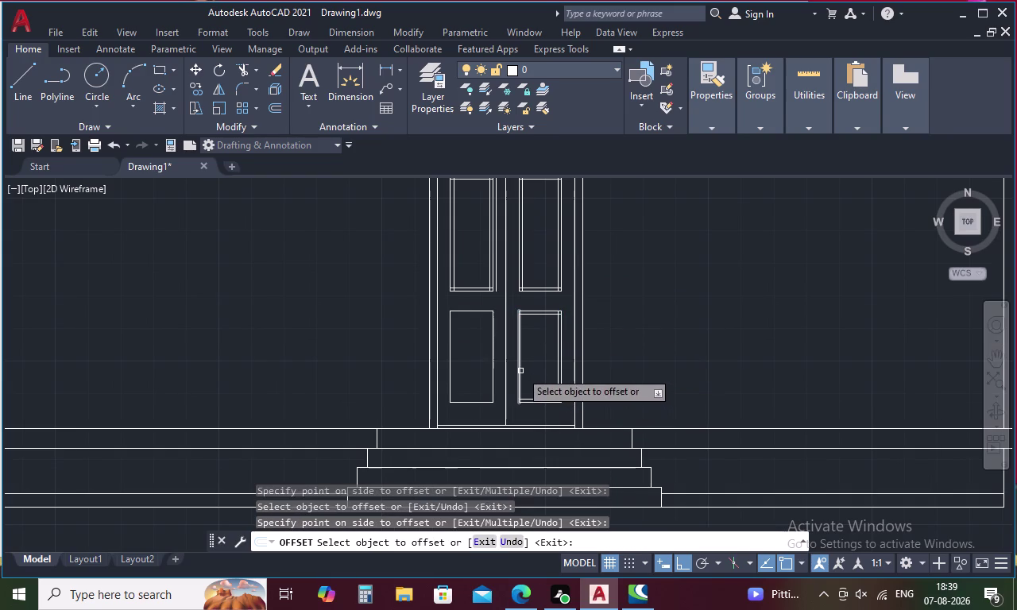
click(521, 371)
click(527, 369)
Offset the lower-left panel's four edges 1 inch inward.
click(470, 311)
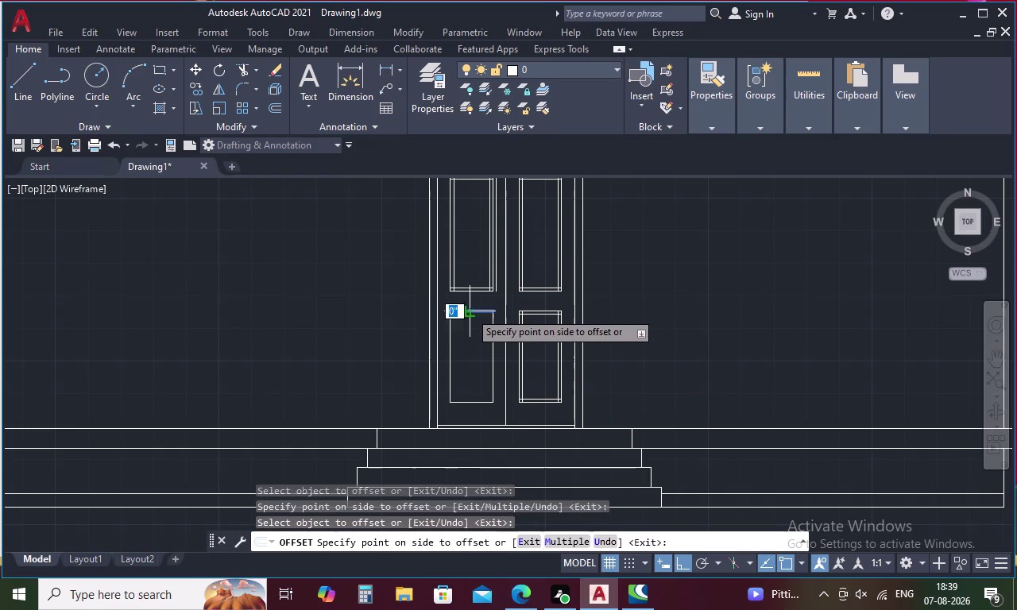
click(470, 339)
click(450, 351)
click(461, 352)
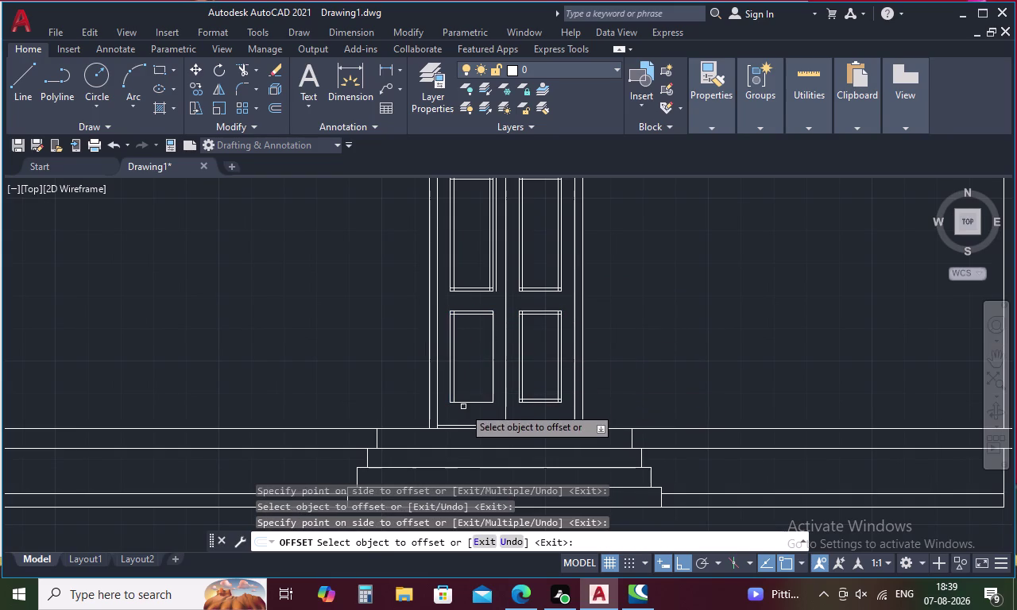
click(472, 402)
click(473, 385)
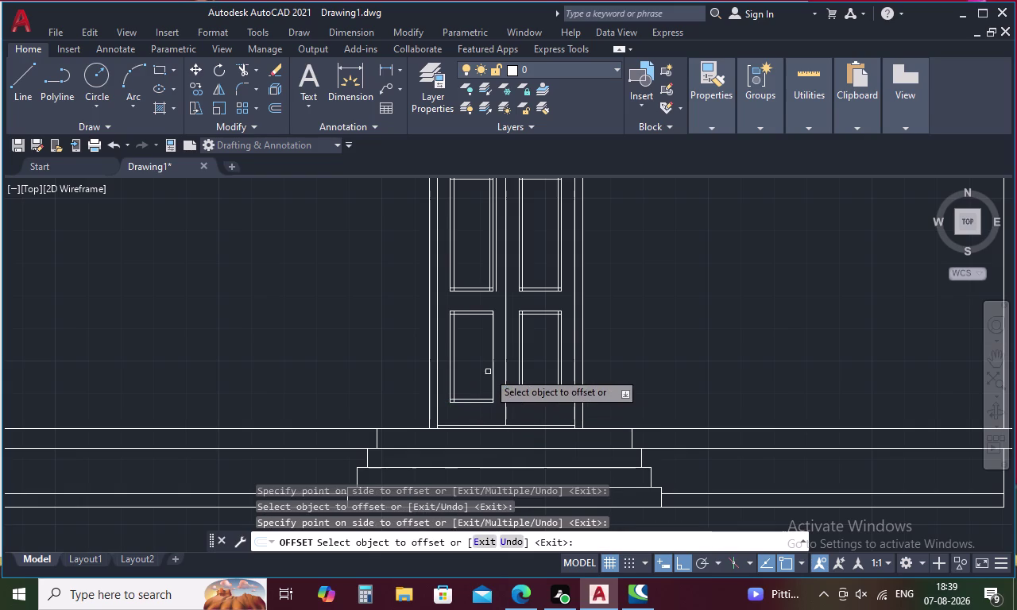
click(492, 365)
click(482, 367)
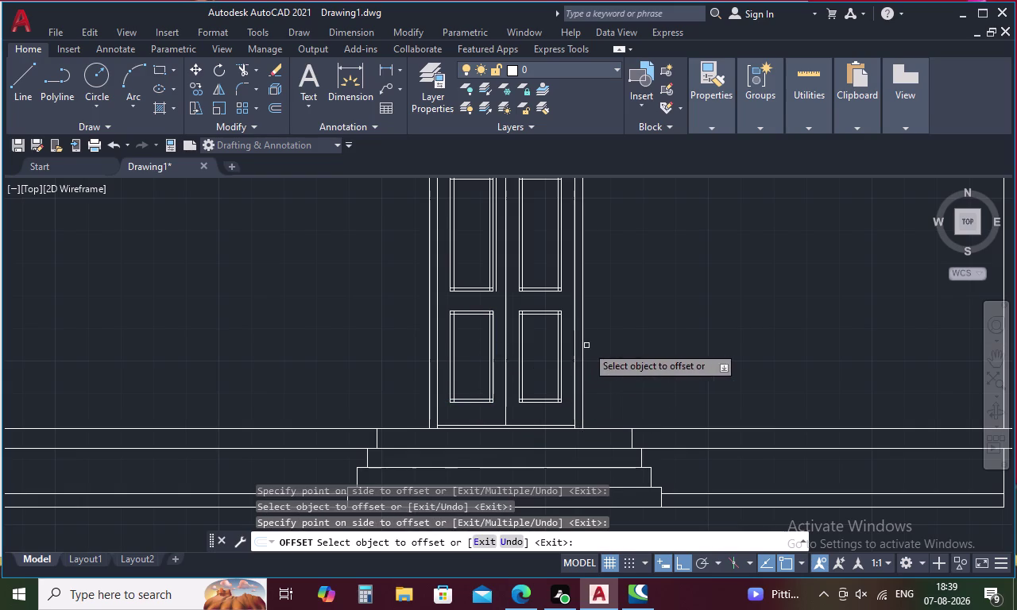
Start TRIM and remove the overlapping line ends at the first two panel corners.
key(Escape)
key(t)
key(r)
key(space)
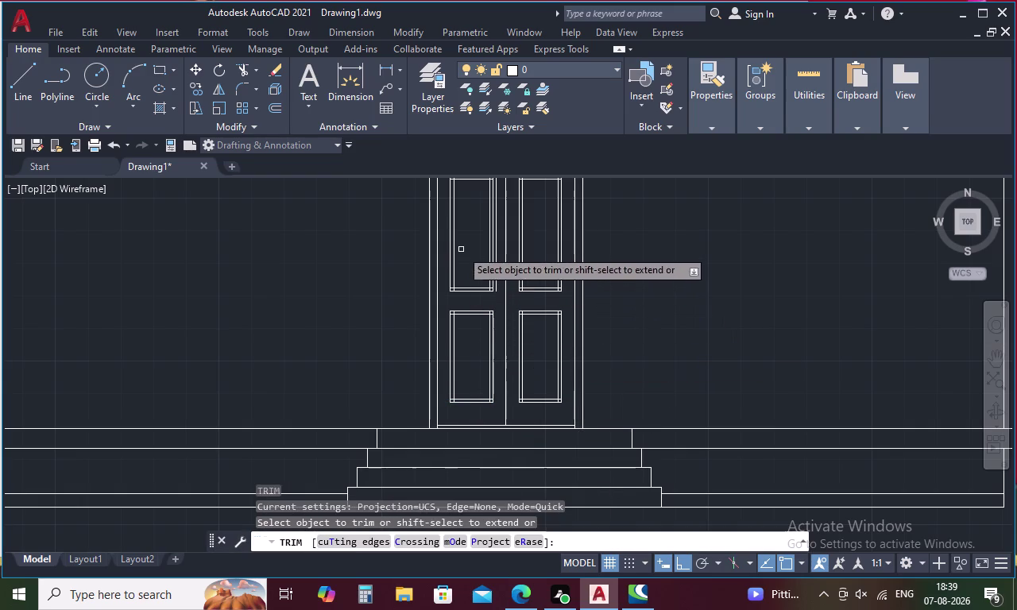
middle_drag(465, 249, 464, 362)
scroll(up, 3)
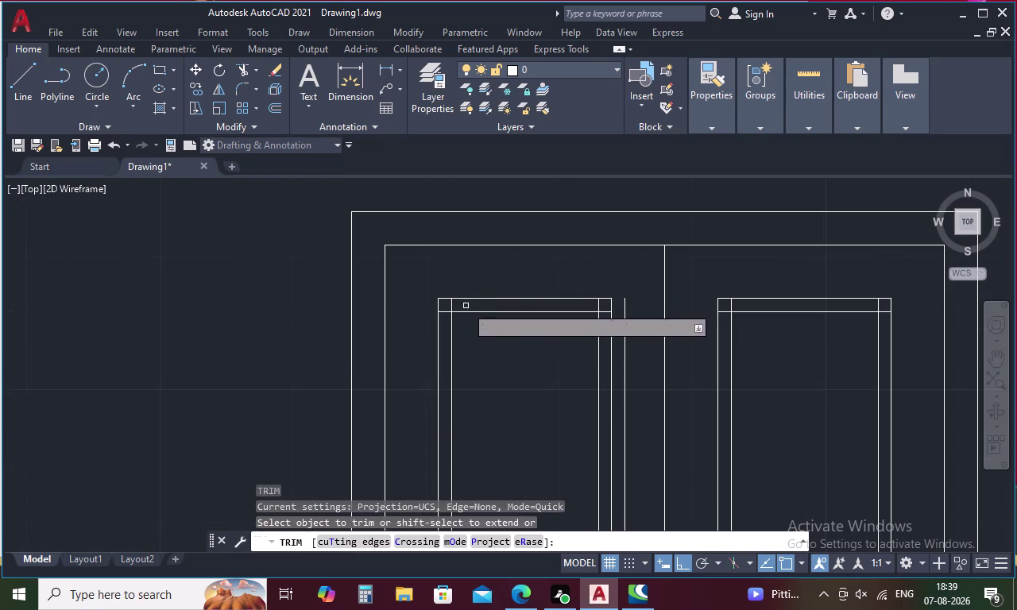
scroll(up, 3)
drag(447, 316, 397, 367)
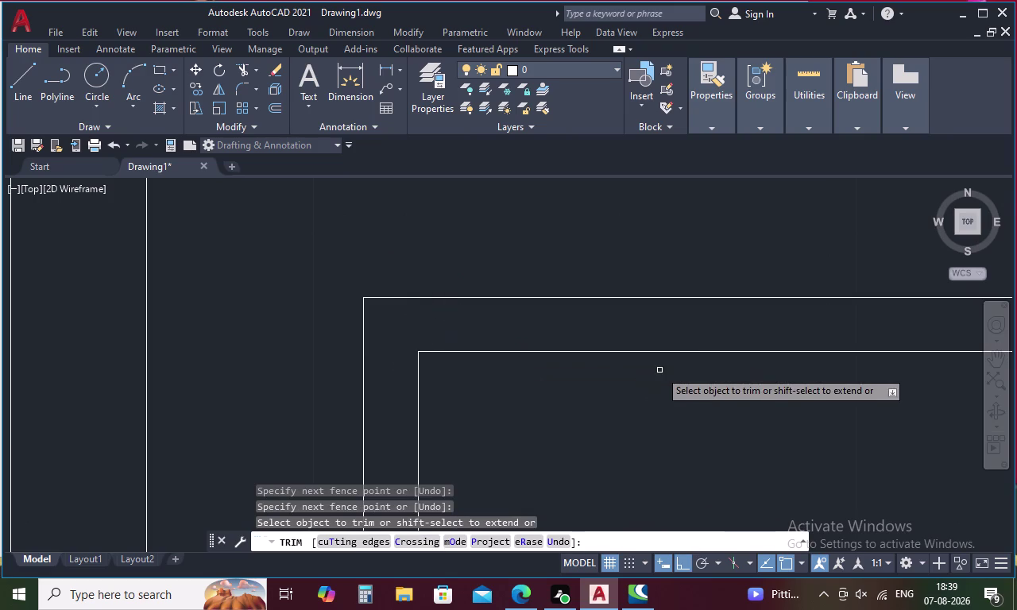
scroll(down, 3)
middle_drag(659, 368, 468, 350)
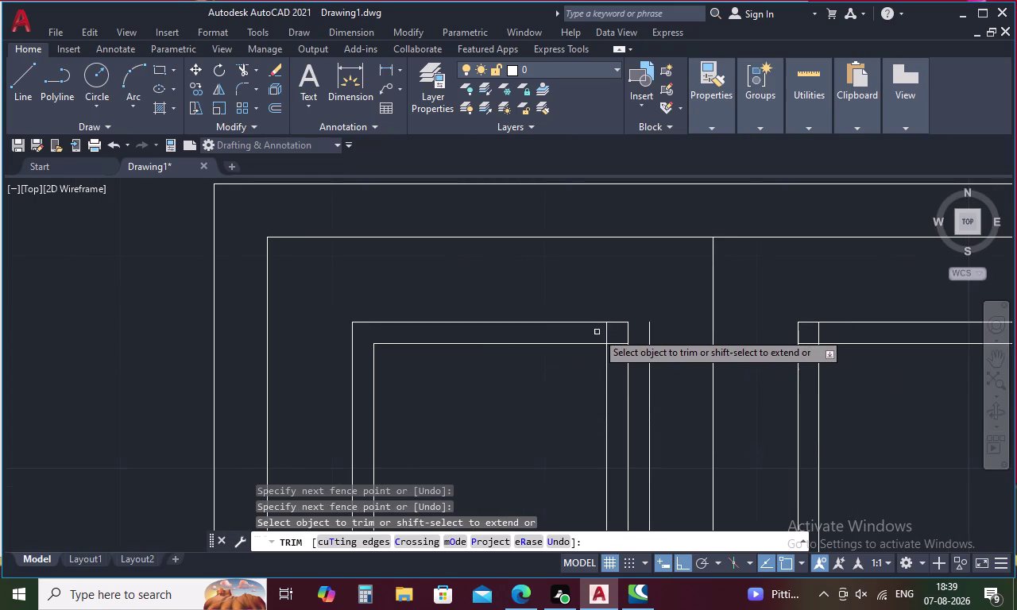
drag(596, 332, 621, 367)
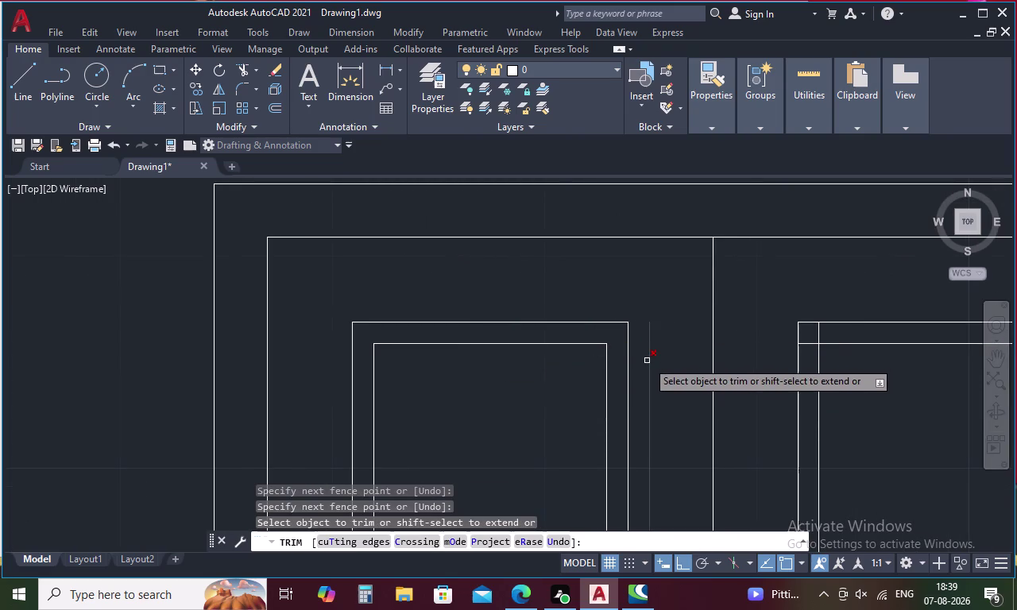
click(646, 361)
Trim the crossing and leftover line ends at the next group of panel corners.
scroll(down, 3)
middle_drag(644, 361, 610, 229)
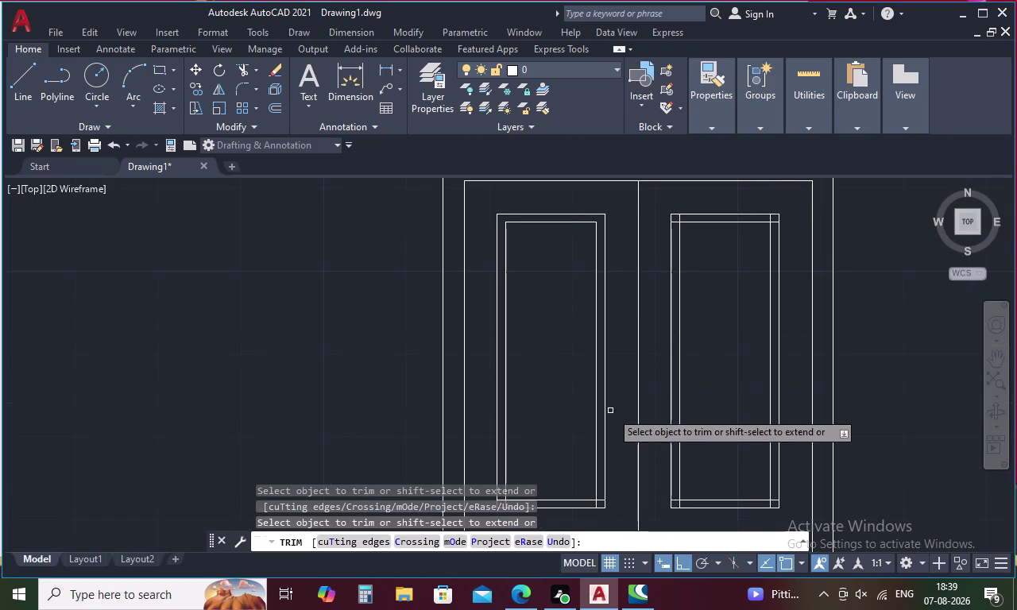
middle_drag(613, 411, 605, 242)
scroll(up, 3)
drag(580, 274, 581, 279)
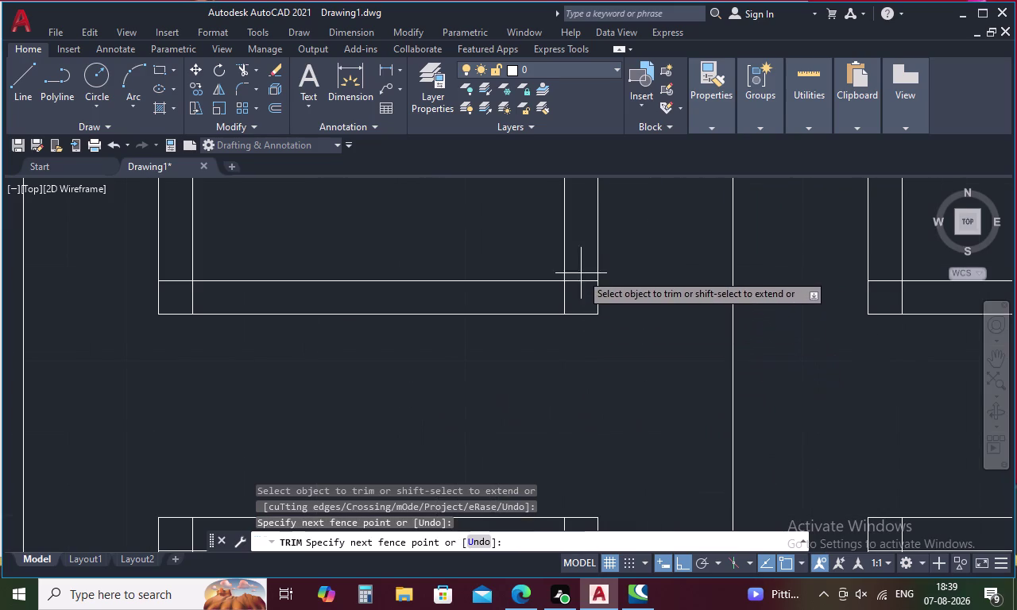
drag(581, 280, 558, 292)
drag(171, 274, 173, 276)
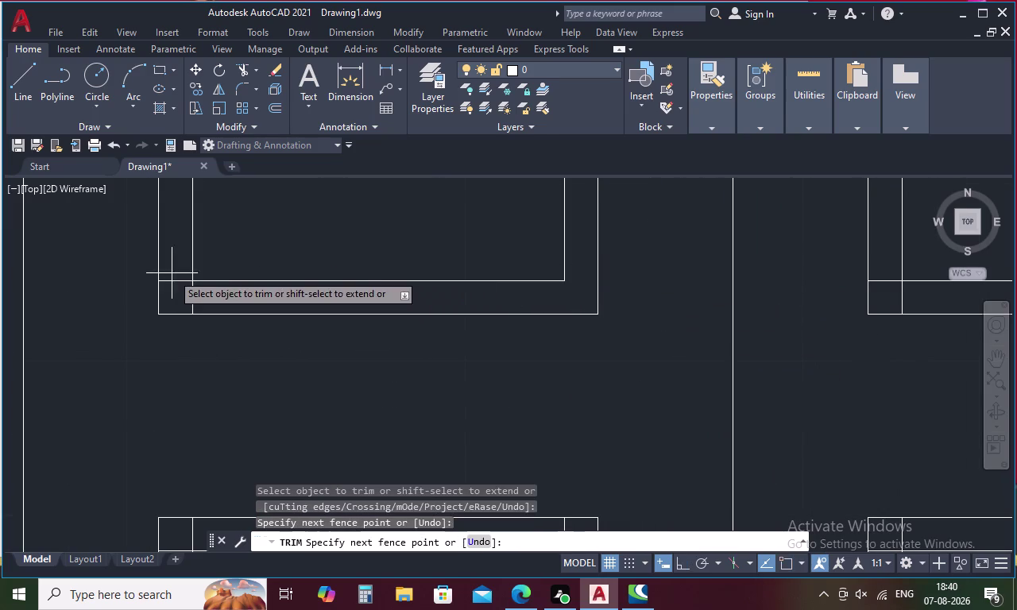
drag(173, 276, 211, 295)
scroll(down, 3)
scroll(up, 3)
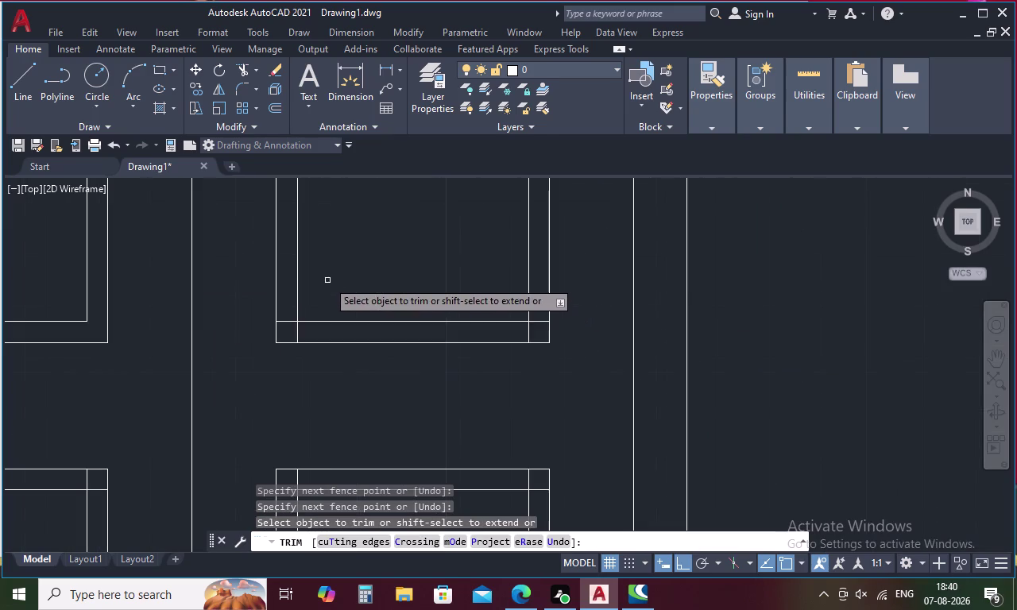
drag(286, 315, 309, 336)
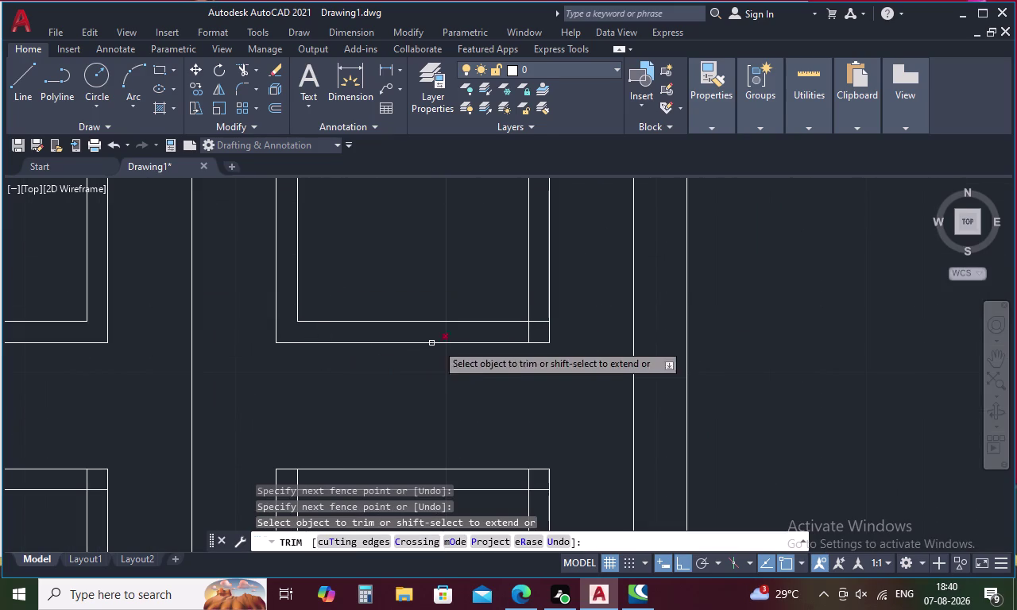
drag(536, 309, 519, 334)
scroll(down, 3)
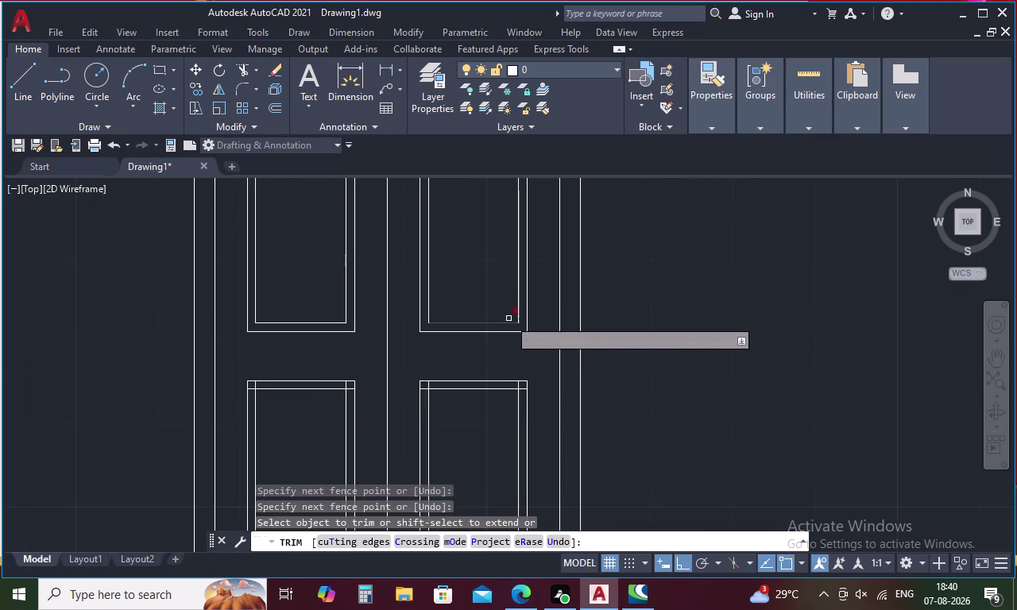
Trim the overlapping corner lines on further panels, including a panel's bottom-left and bottom-right corners.
middle_drag(508, 313, 506, 461)
middle_drag(488, 256, 491, 348)
scroll(up, 3)
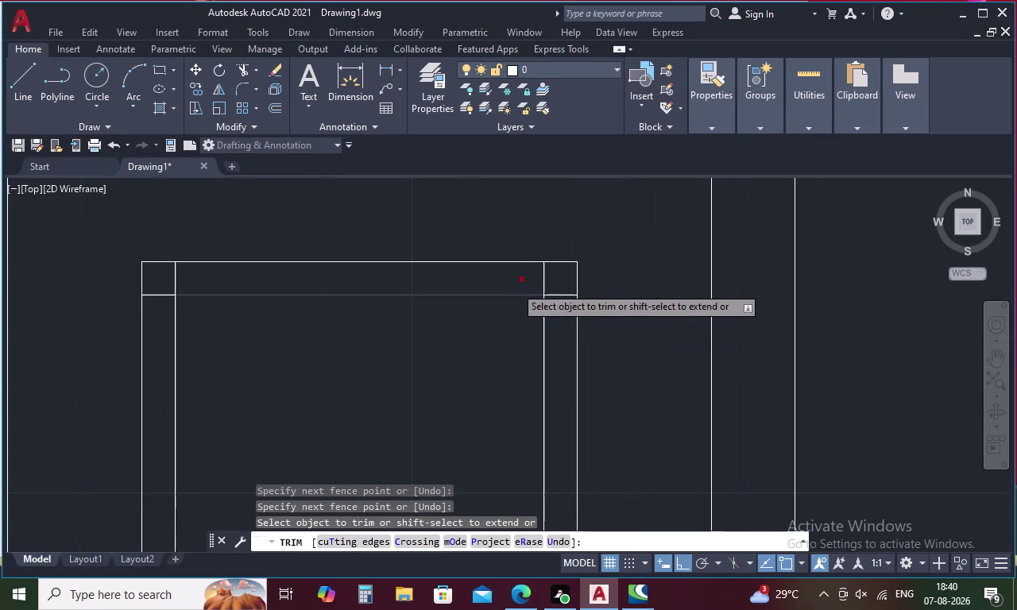
drag(530, 283, 560, 311)
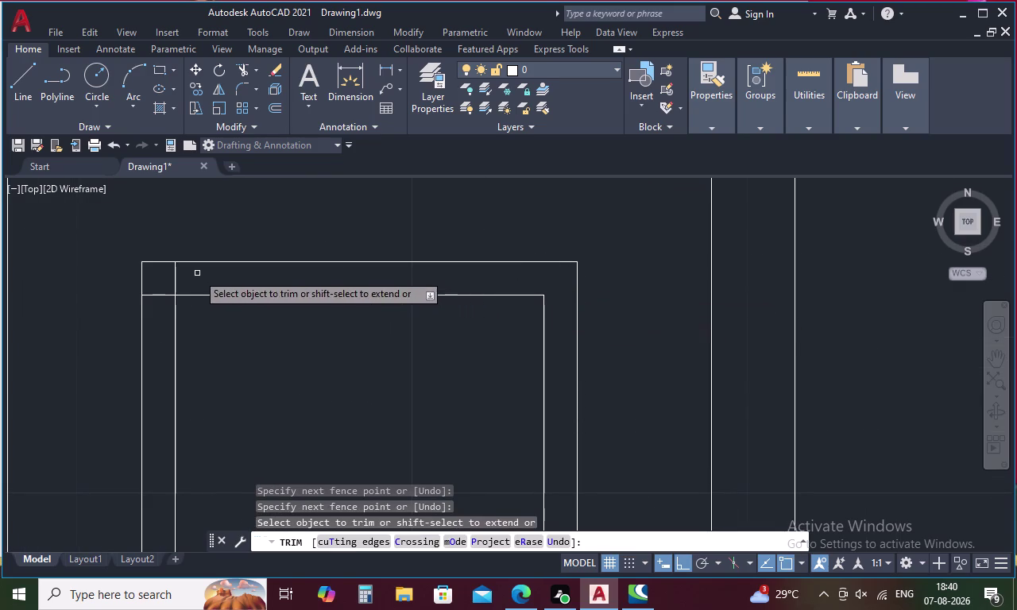
drag(188, 272, 153, 302)
scroll(down, 3)
middle_drag(184, 333, 597, 159)
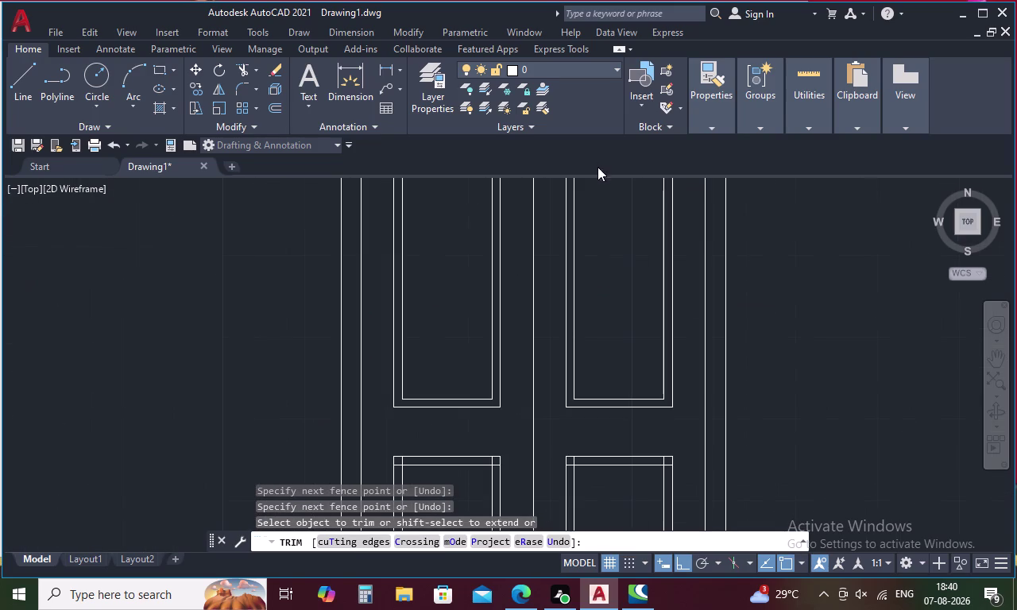
middle_drag(576, 334, 589, 178)
middle_drag(509, 359, 519, 317)
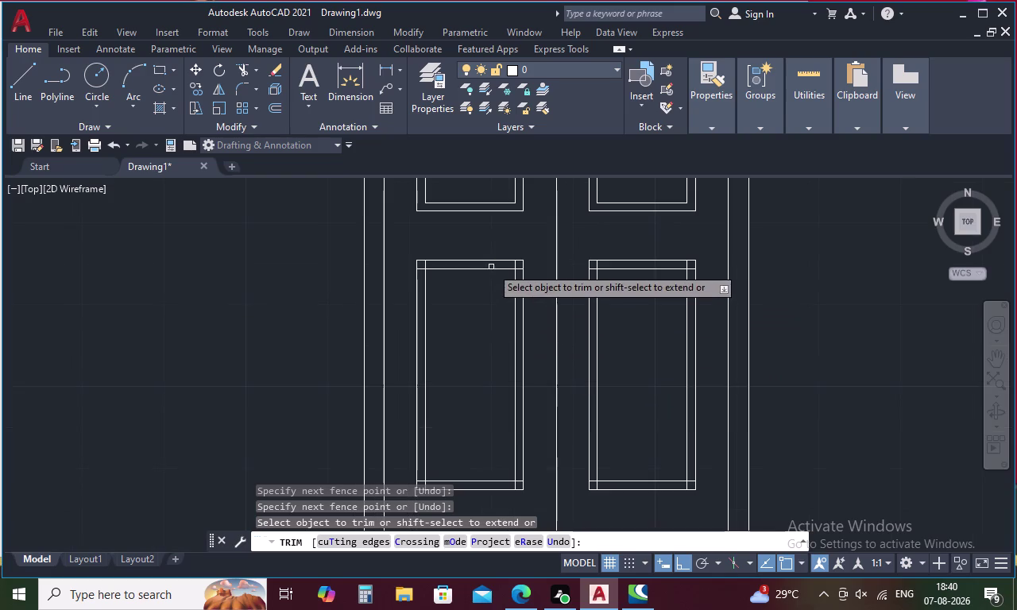
scroll(up, 3)
drag(565, 260, 601, 293)
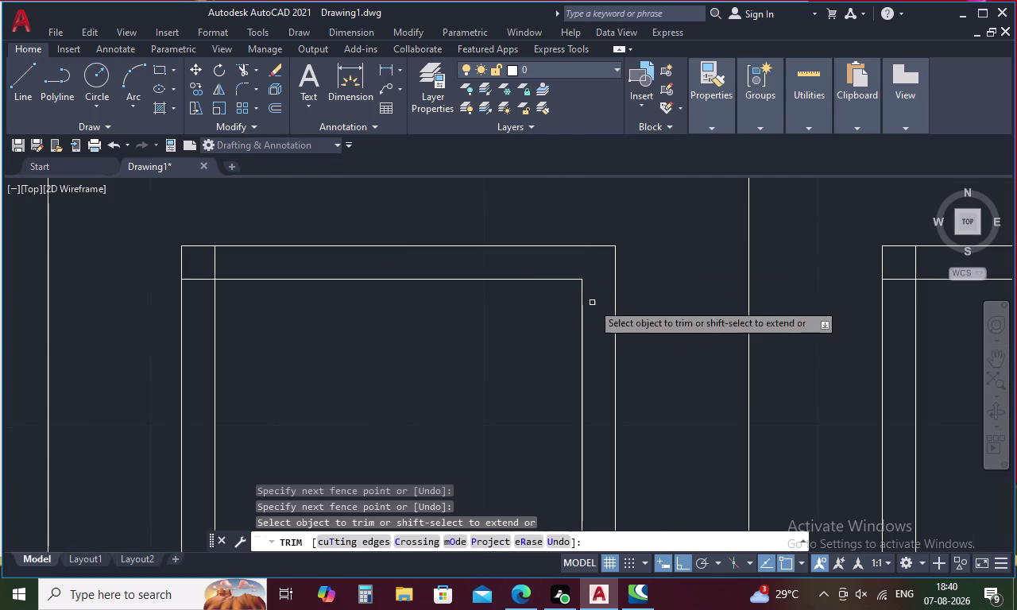
drag(225, 256, 200, 283)
scroll(down, 3)
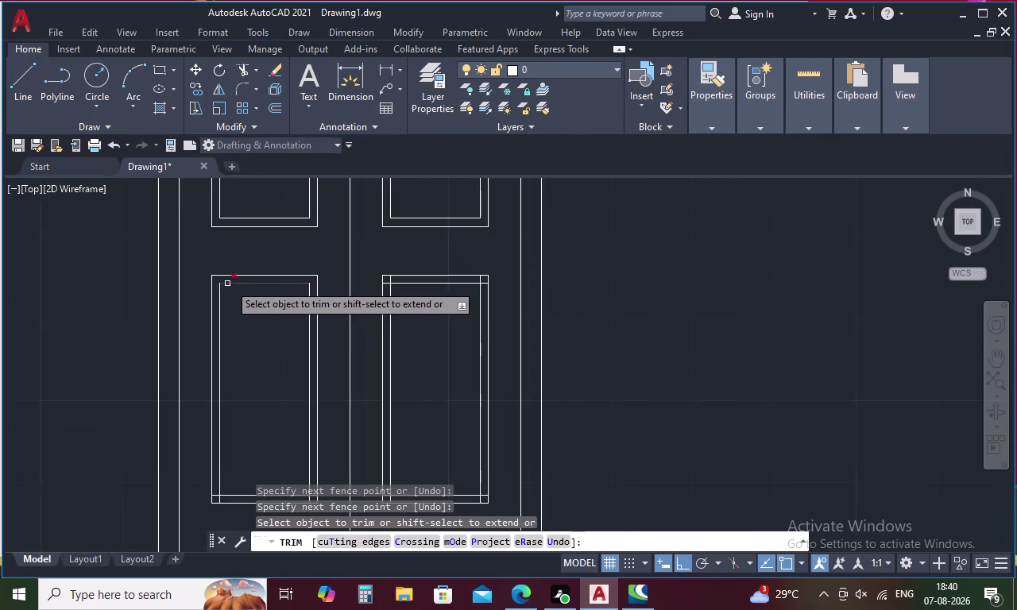
middle_drag(253, 316, 396, 201)
scroll(up, 3)
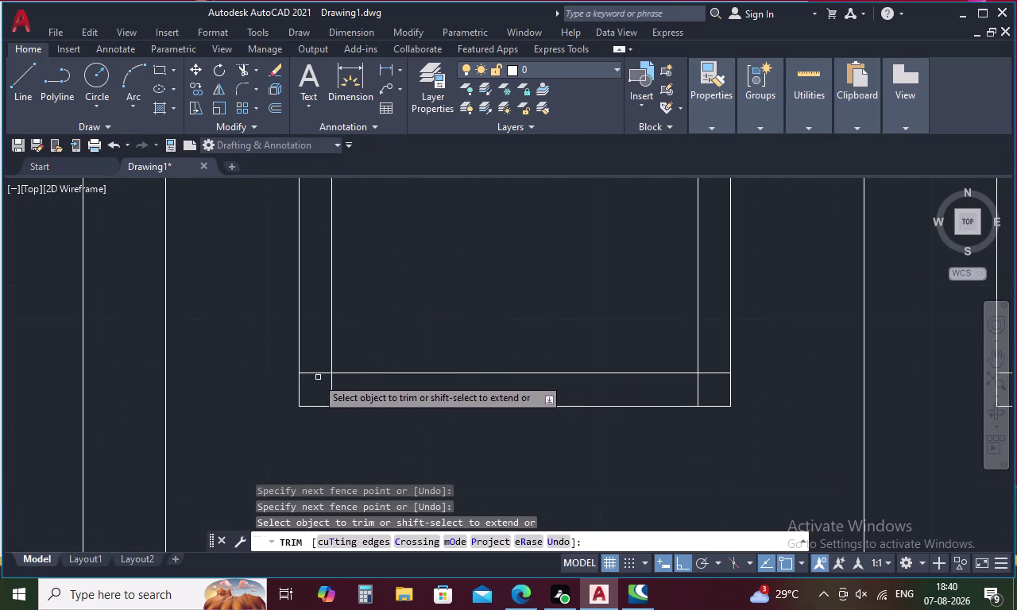
drag(311, 367, 343, 385)
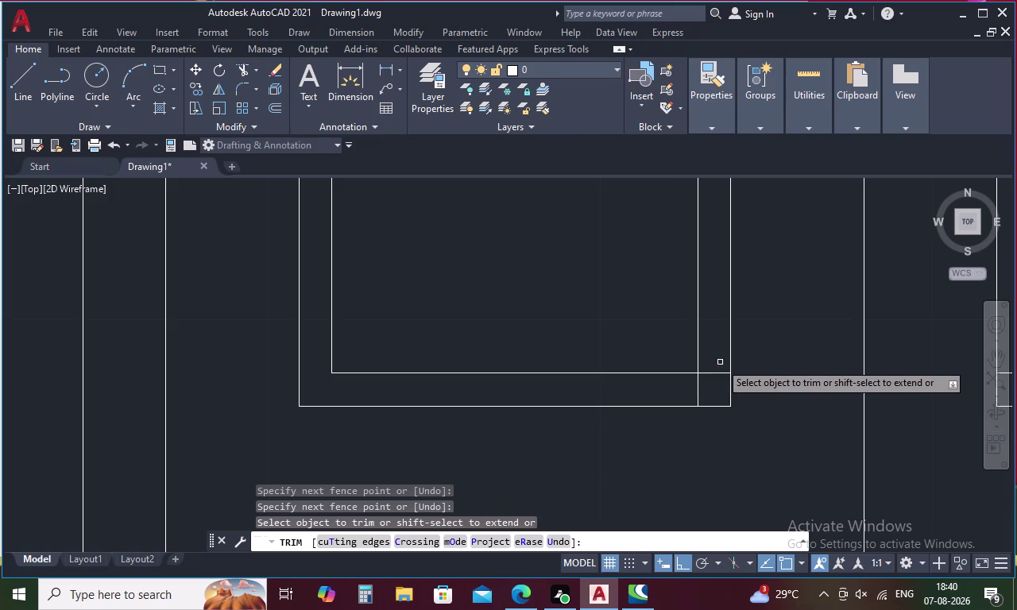
drag(720, 366, 689, 392)
scroll(down, 3)
Trim the remaining overlapping corner lines, finishing with a panel's top corners.
middle_drag(649, 361, 498, 375)
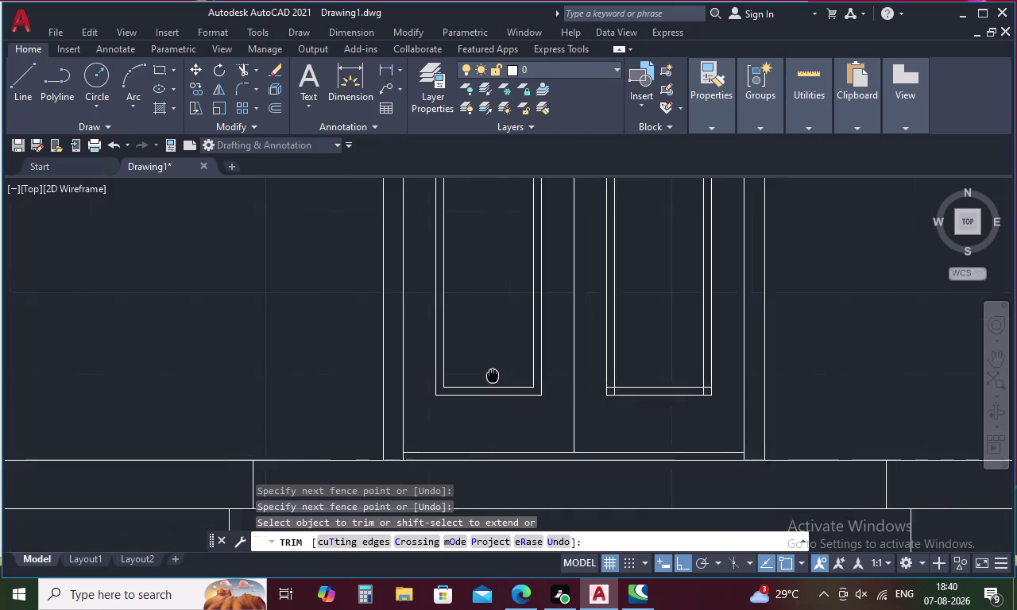
middle_drag(497, 375, 473, 379)
scroll(up, 3)
drag(583, 385, 603, 398)
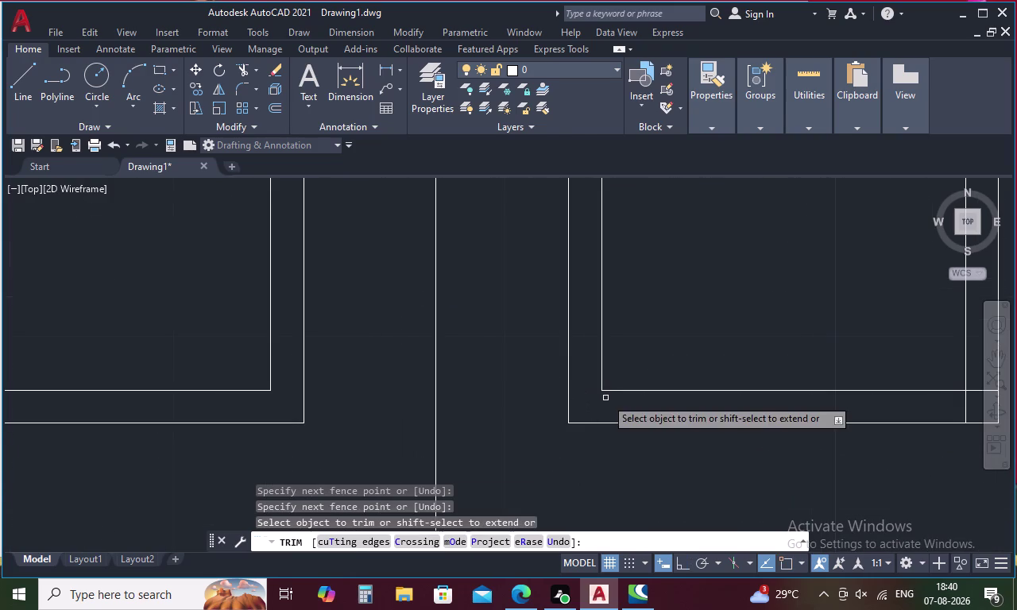
scroll(down, 3)
middle_drag(667, 365, 568, 393)
scroll(up, 3)
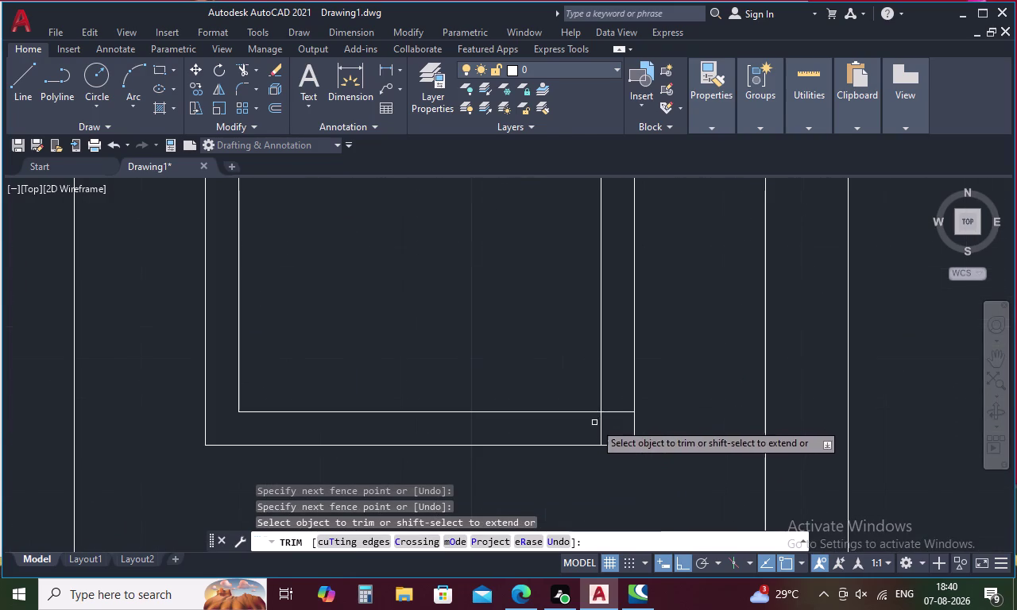
drag(622, 400, 594, 427)
scroll(down, 3)
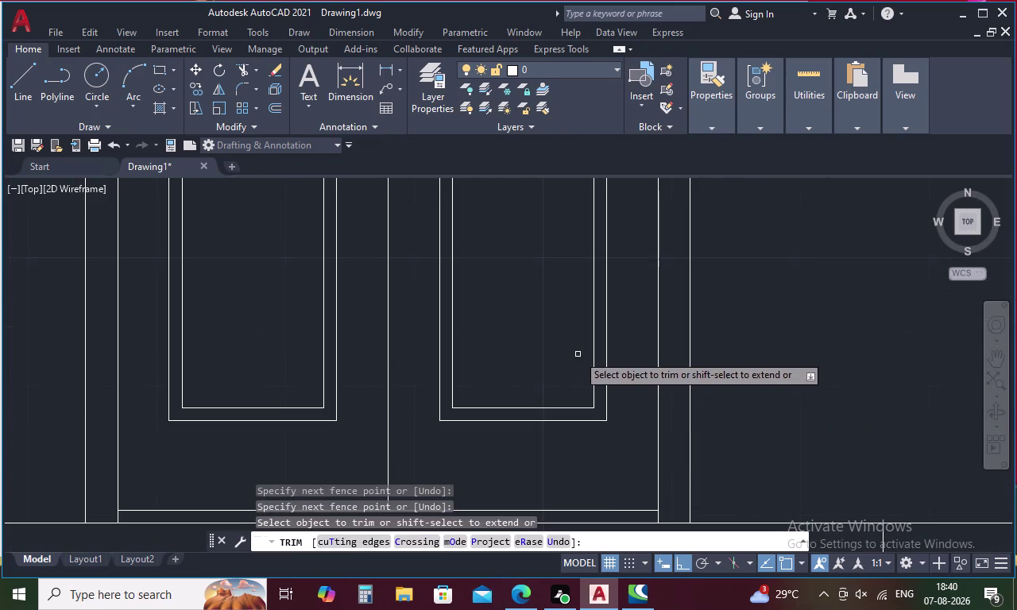
middle_drag(578, 355, 575, 490)
middle_drag(574, 286, 558, 407)
scroll(up, 3)
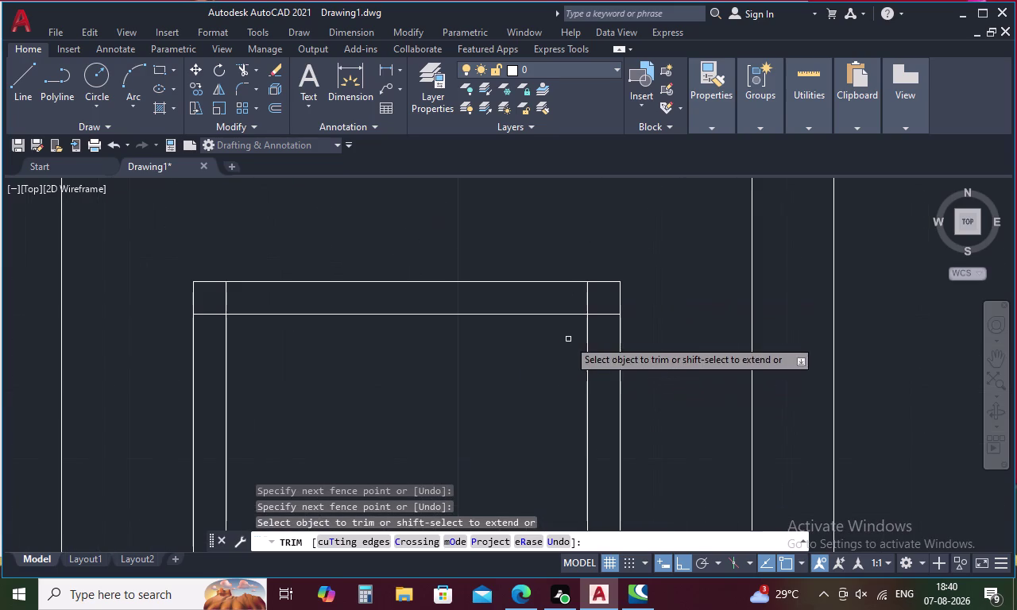
drag(581, 290, 609, 343)
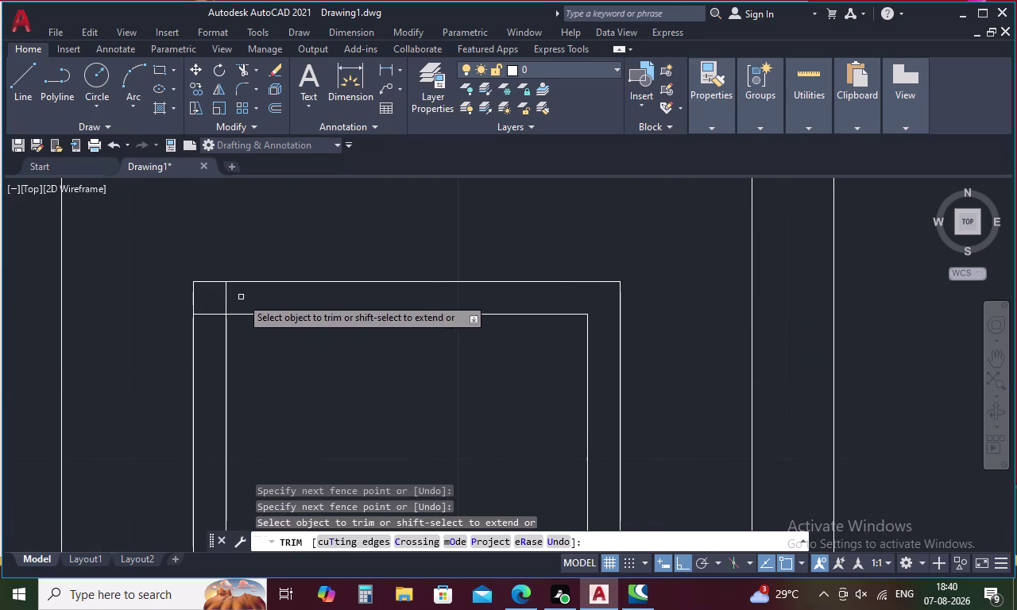
drag(241, 297, 208, 330)
scroll(down, 3)
middle_drag(250, 314, 263, 318)
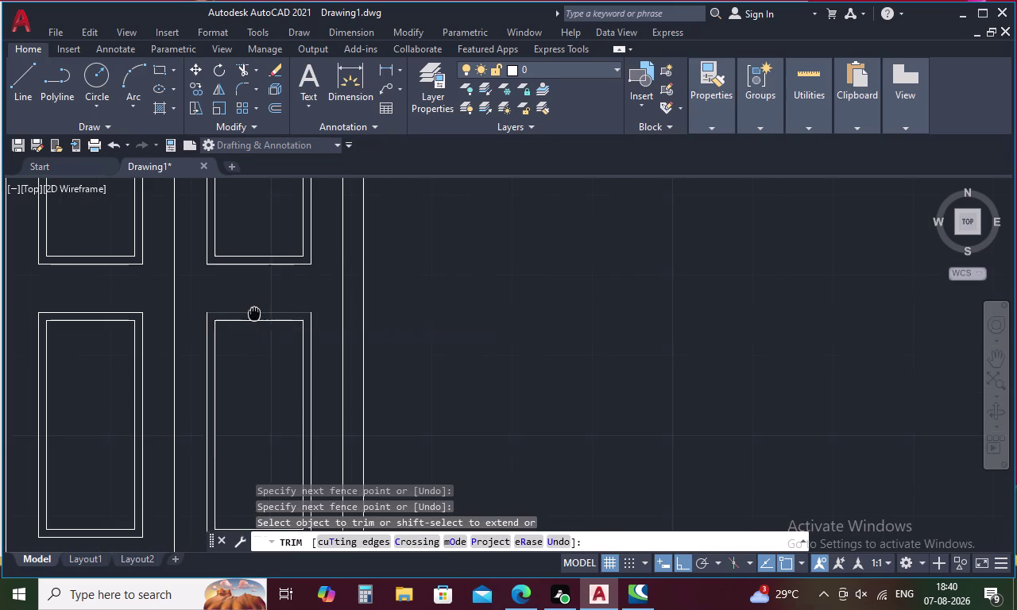
Draw a diagonal line from the panel frame's inner top-right corner to its outer corner, then select it.
middle_drag(264, 318, 468, 367)
key(Escape)
text(L)
key(space)
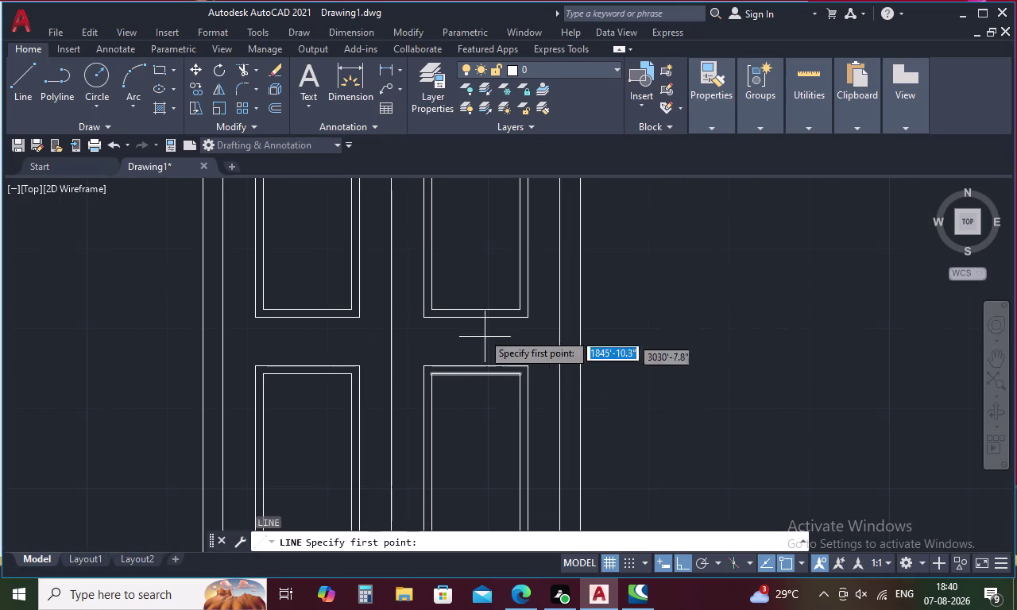
middle_drag(392, 283, 388, 424)
middle_drag(336, 270, 345, 389)
click(355, 303)
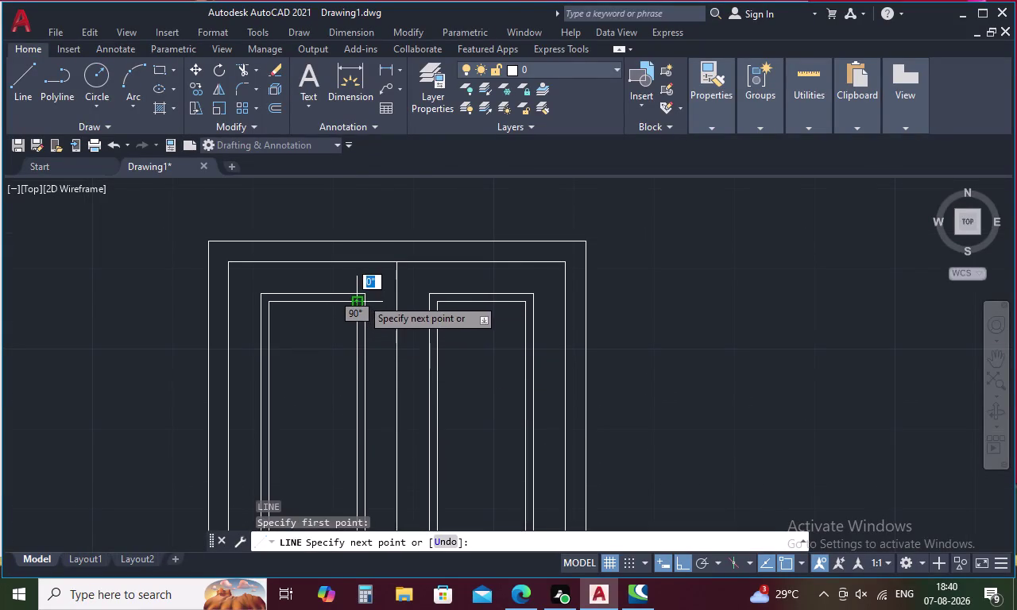
scroll(up, 3)
click(364, 290)
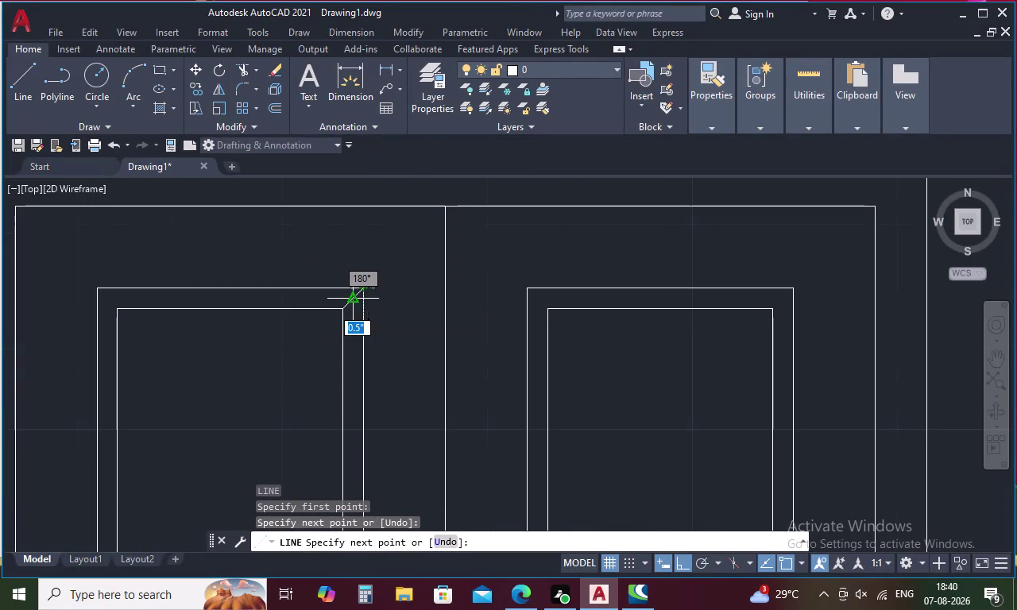
key(space)
click(351, 299)
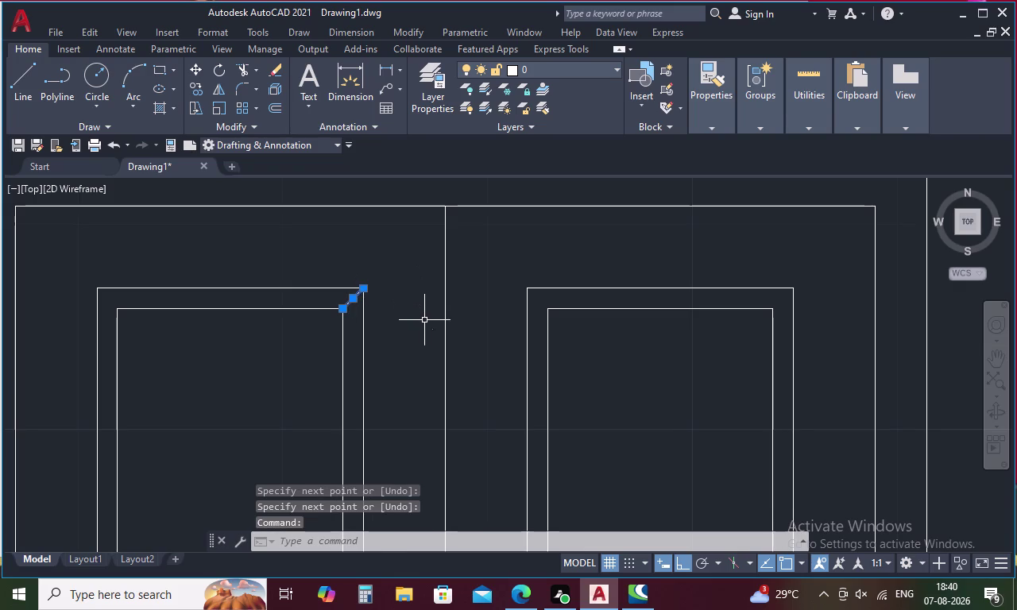
Run MIRROR on the single selected mitre line and pick a first mirror axis.
key(m)
text(I)
key(space)
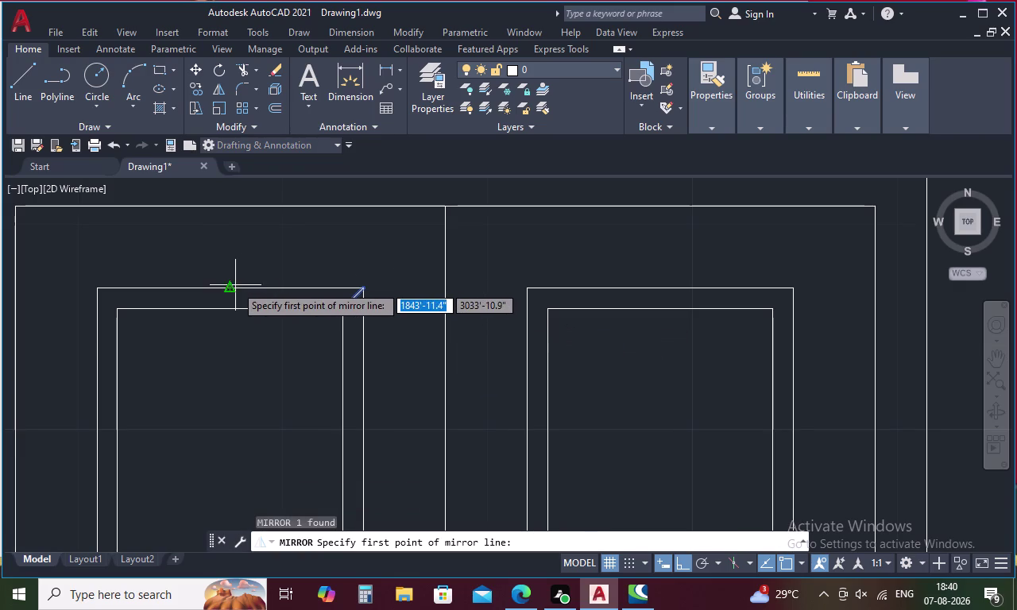
click(228, 289)
middle_drag(229, 289, 236, 286)
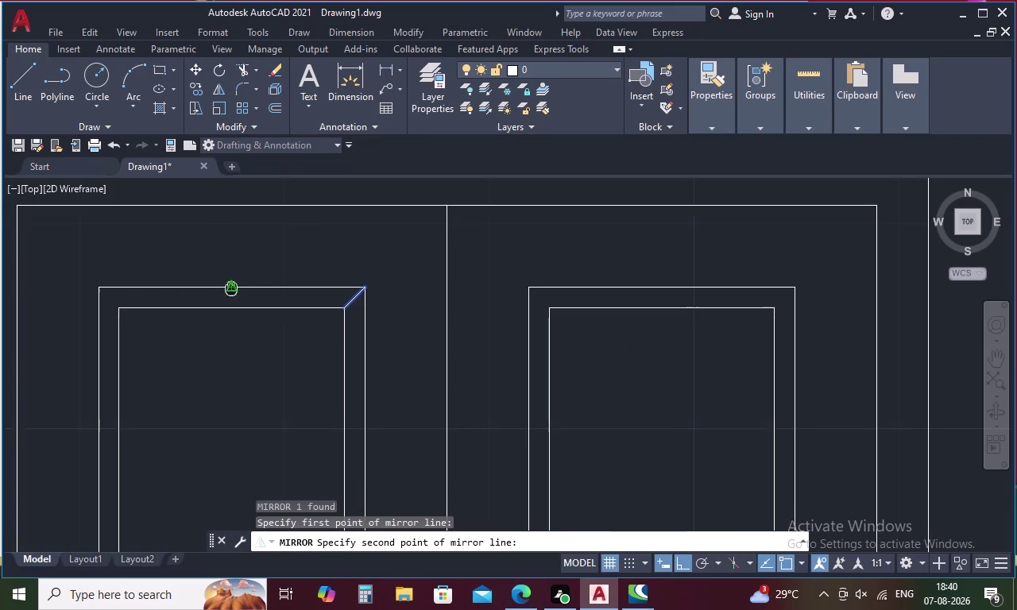
middle_drag(236, 286, 356, 203)
click(364, 422)
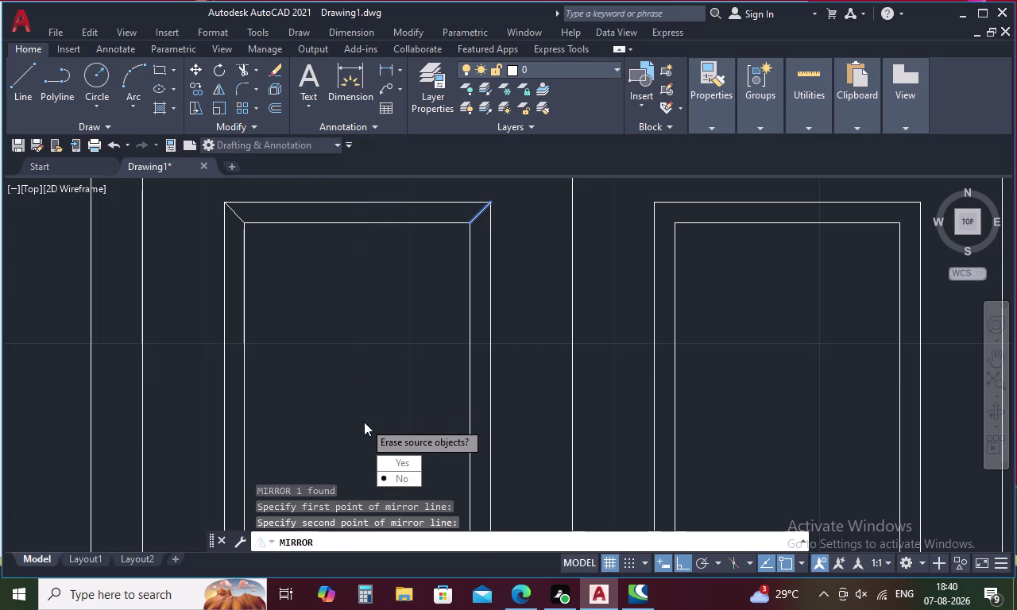
drag(400, 473, 364, 422)
scroll(down, 3)
middle_drag(358, 359, 379, 226)
scroll(down, 3)
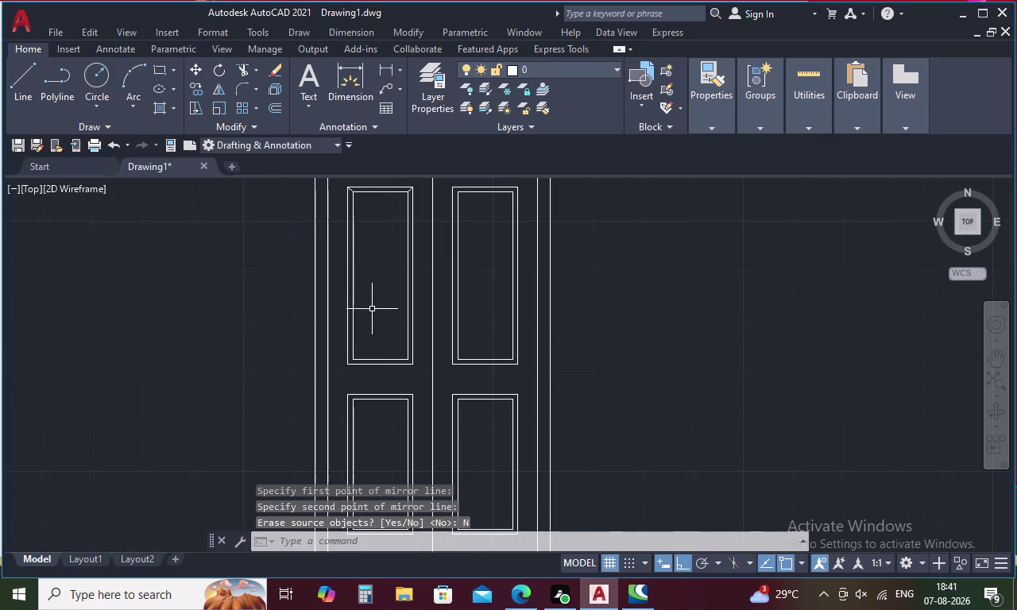
scroll(up, 3)
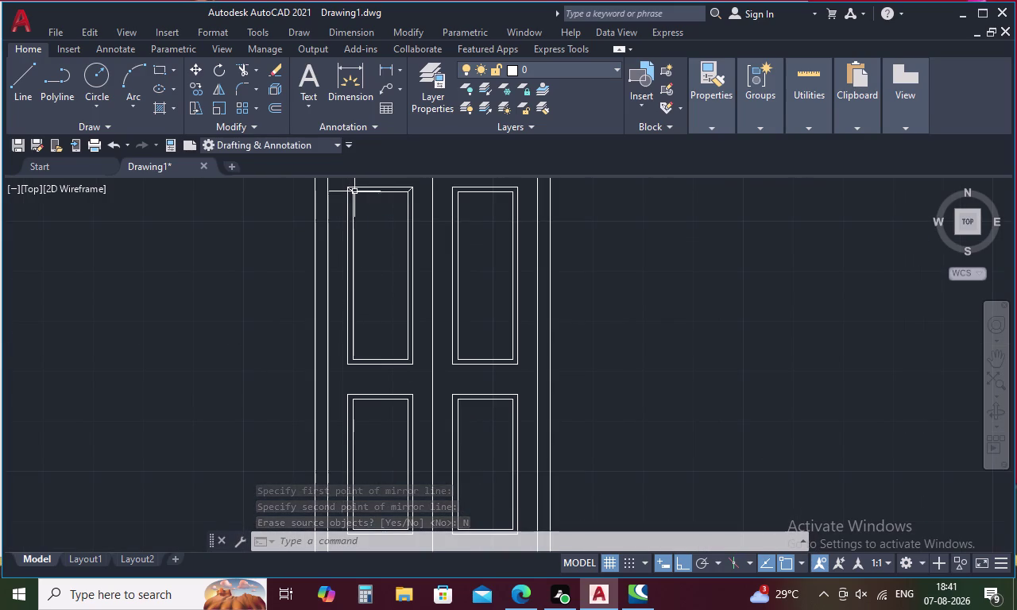
scroll(up, 3)
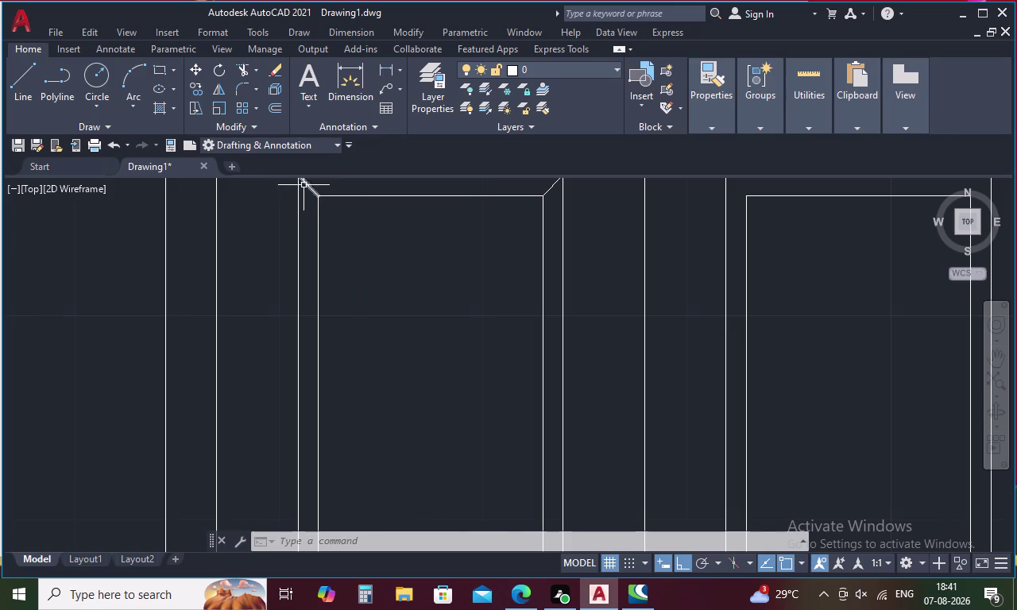
Mirror both top mitre lines across the panel's horizontal midline, answering No to erase the source.
click(306, 186)
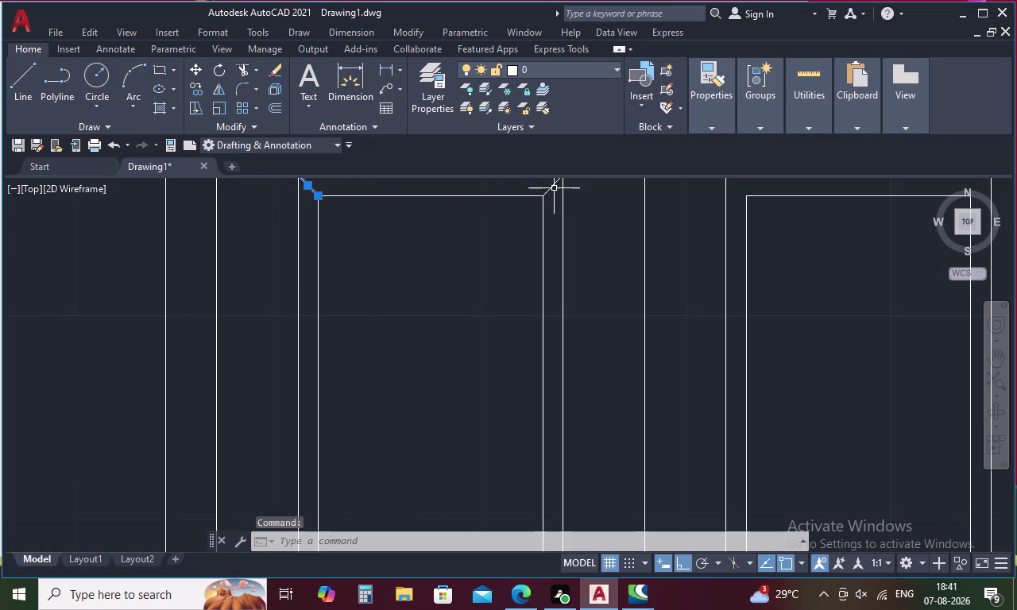
click(553, 189)
text(MI)
key(space)
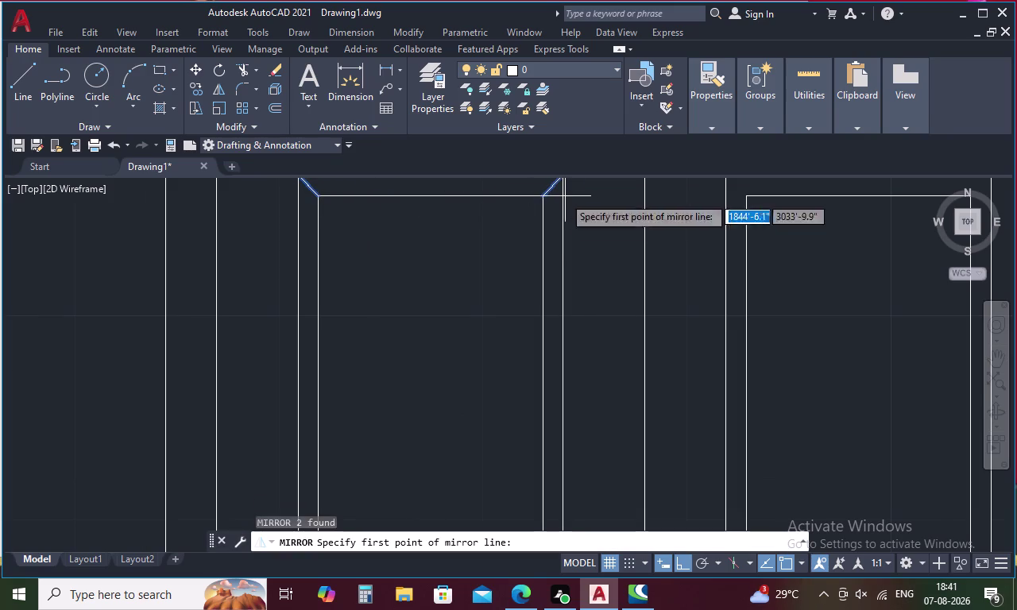
scroll(down, 3)
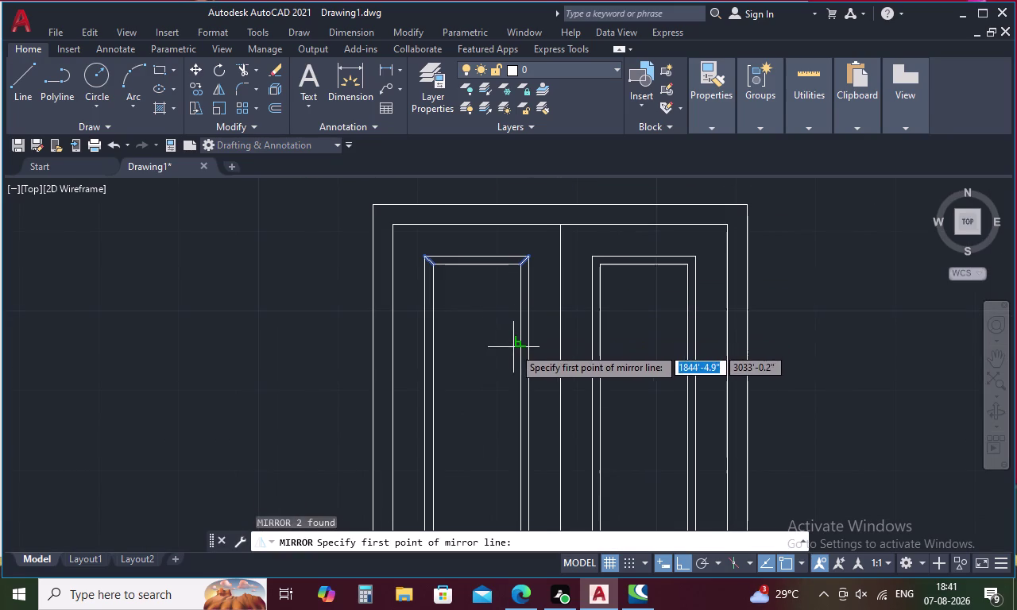
scroll(down, 3)
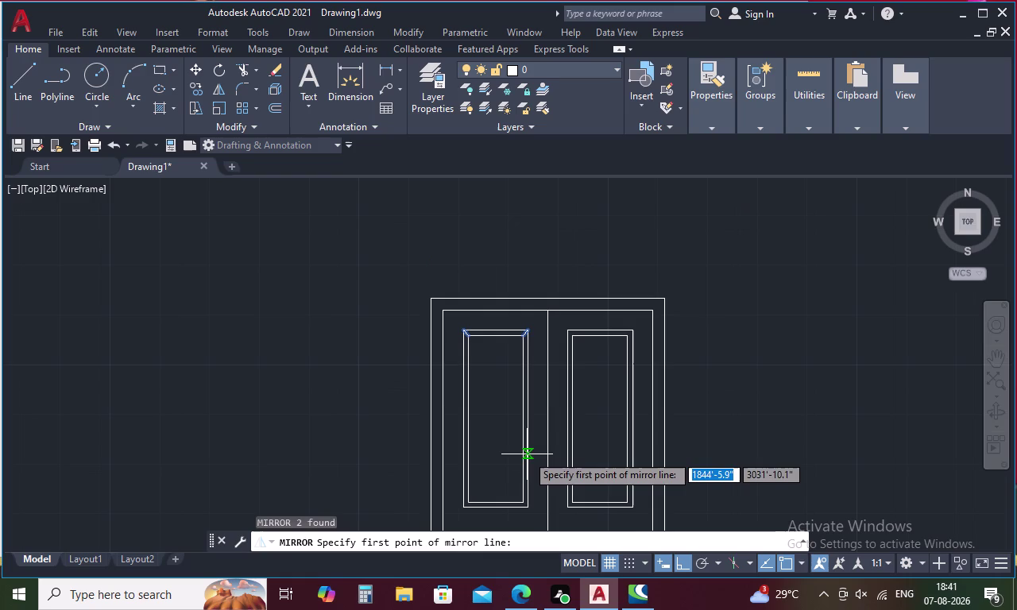
middle_drag(526, 454, 519, 430)
scroll(up, 3)
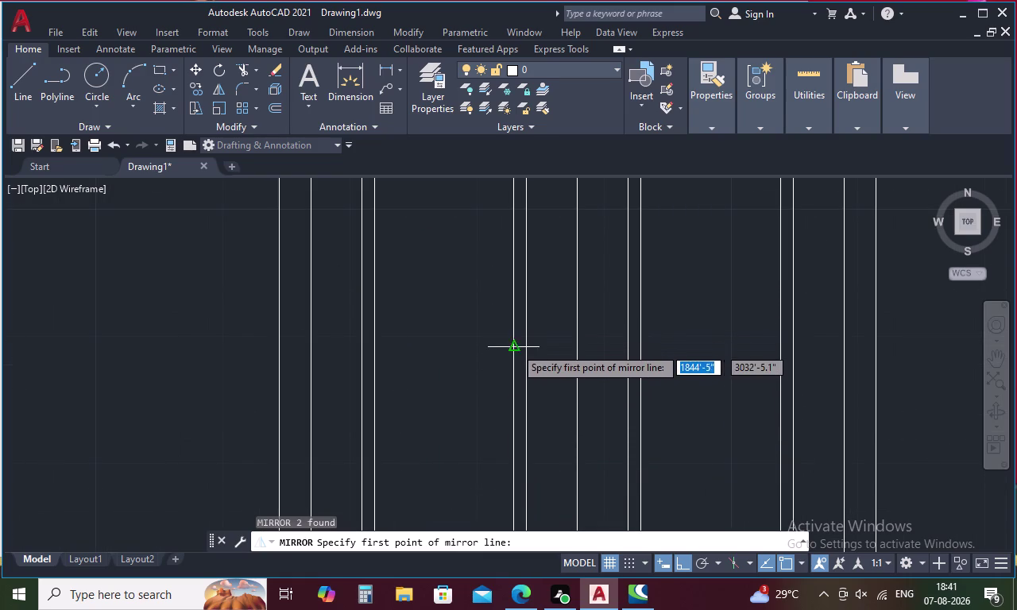
click(516, 351)
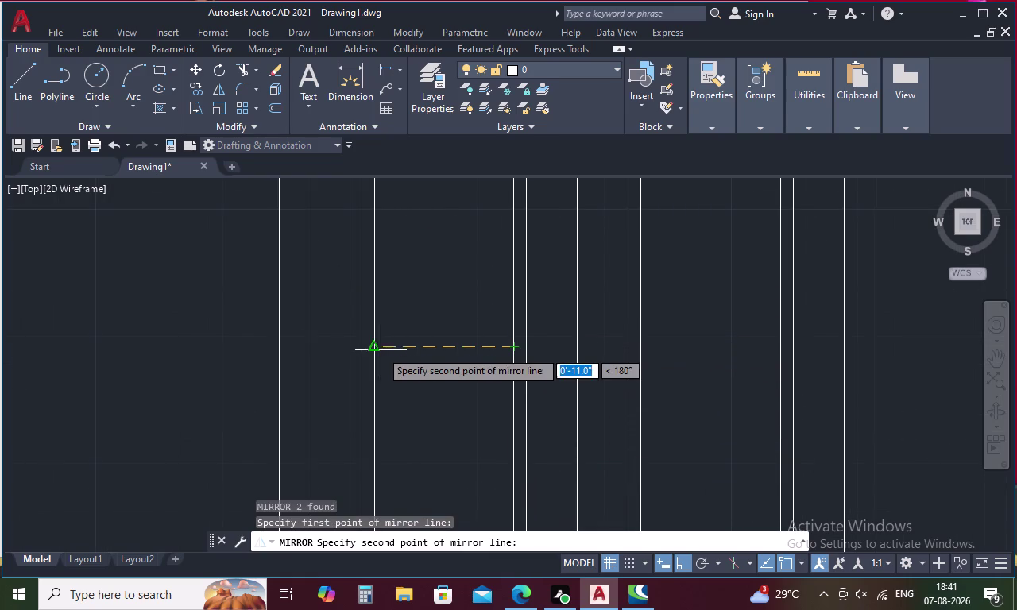
click(376, 351)
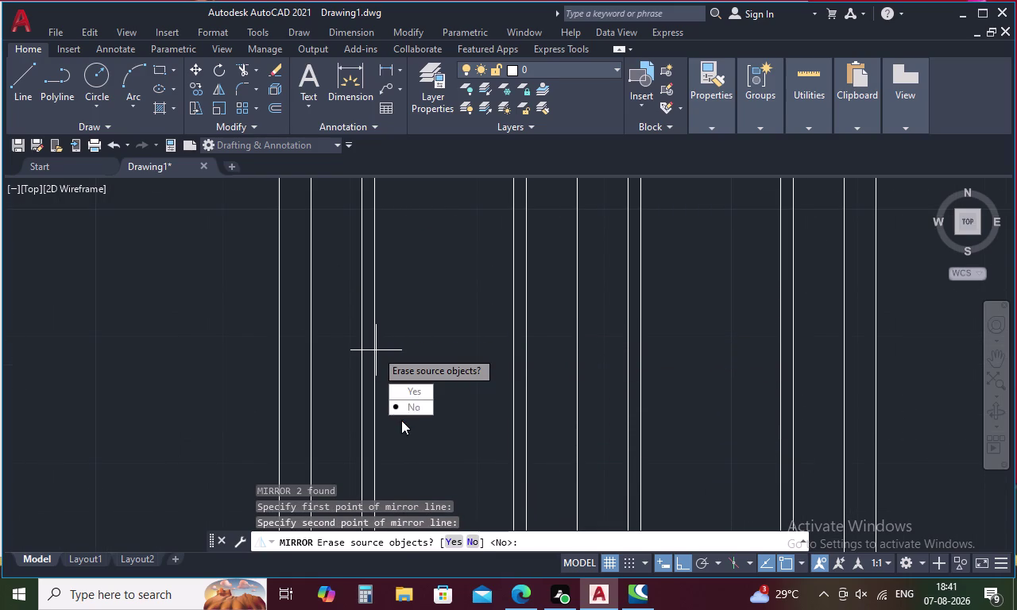
drag(411, 404, 376, 351)
scroll(down, 3)
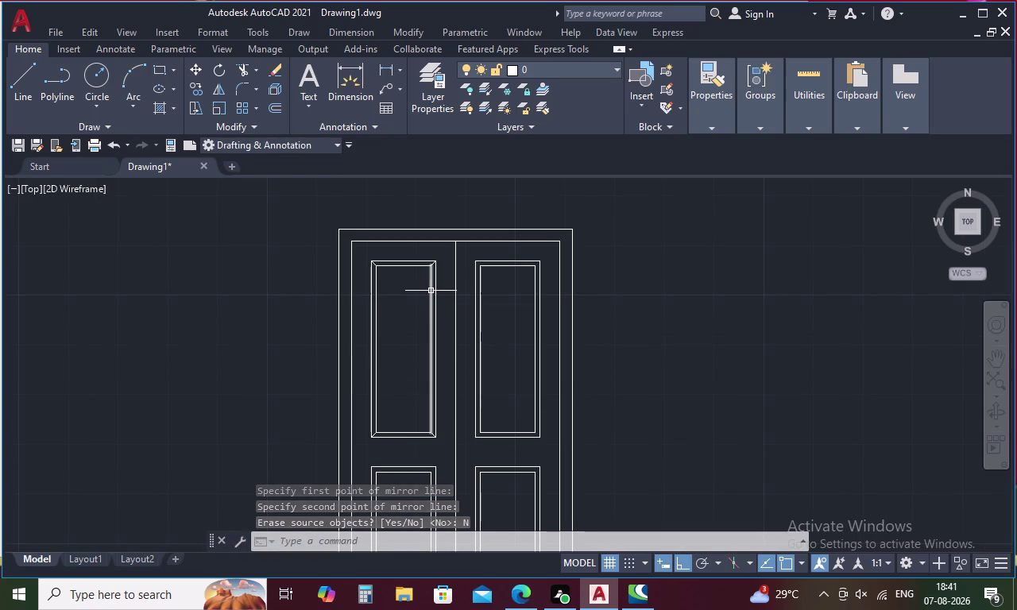
key(Escape)
middle_drag(424, 326, 422, 226)
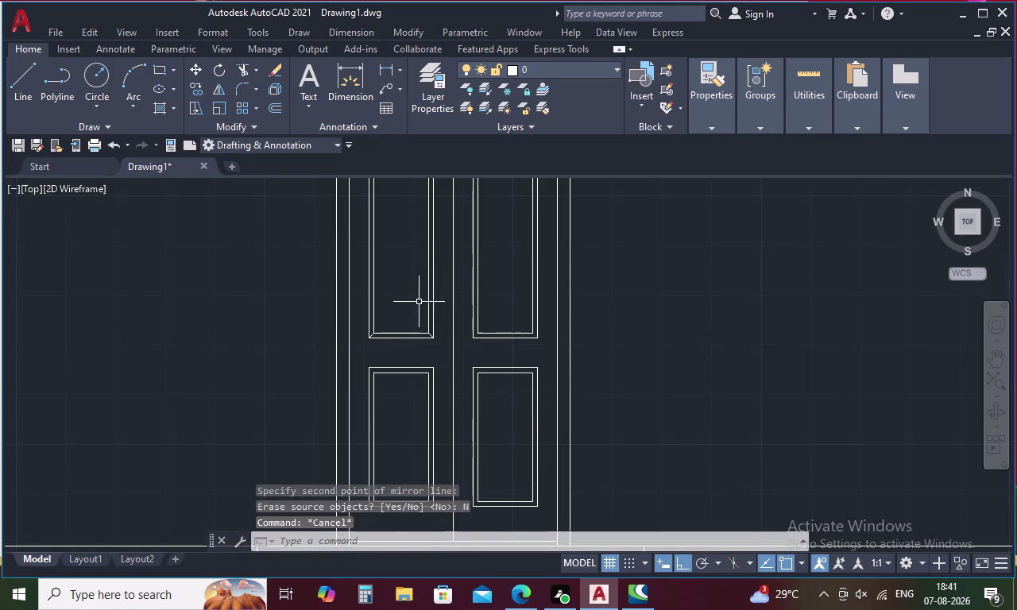
middle_drag(417, 377, 417, 332)
Draw the lower left panel's top-right and top-left mitre lines.
key(l)
key(space)
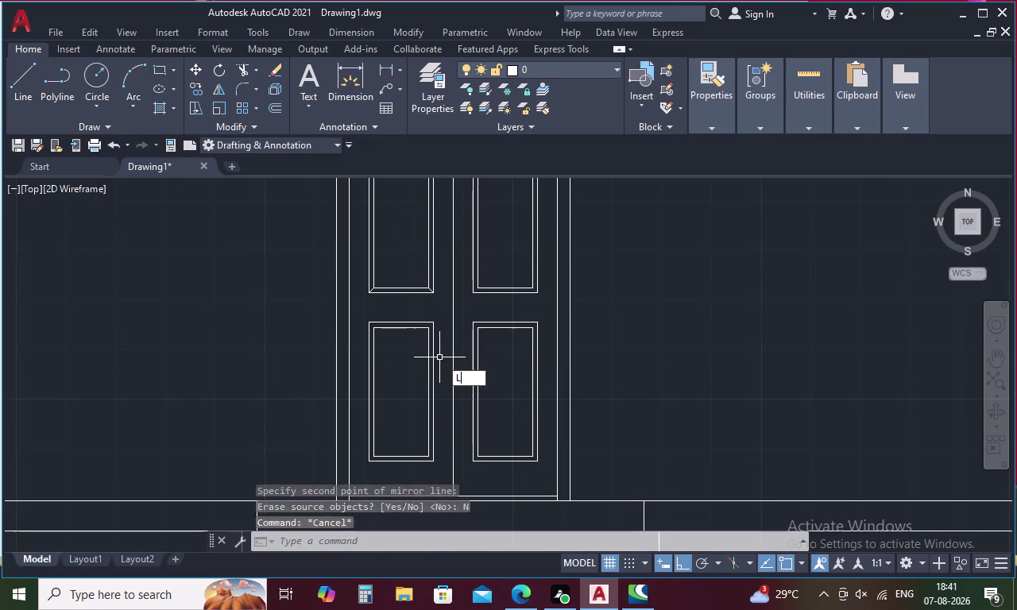
scroll(up, 3)
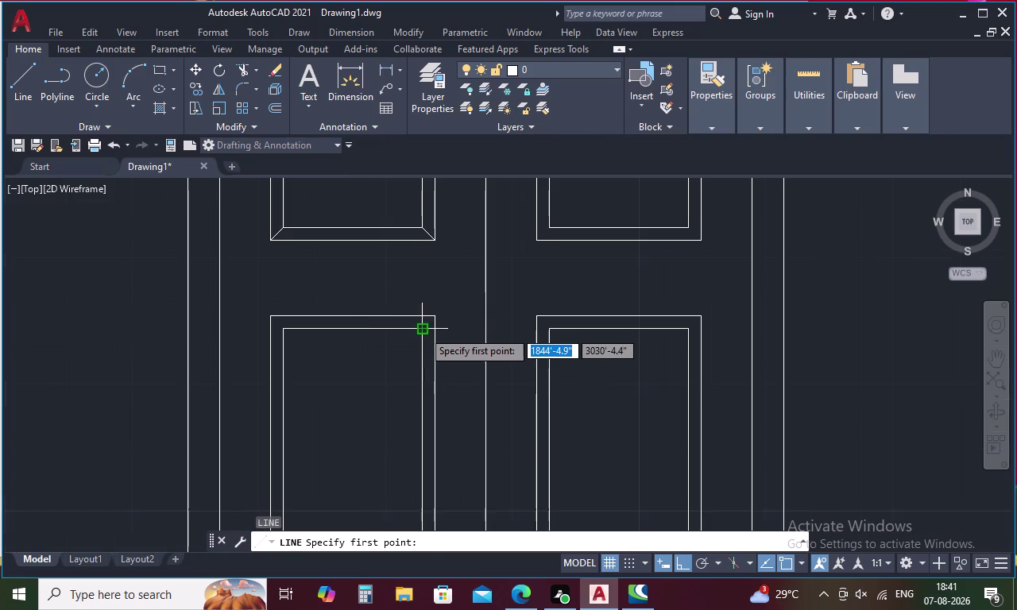
click(422, 330)
click(435, 322)
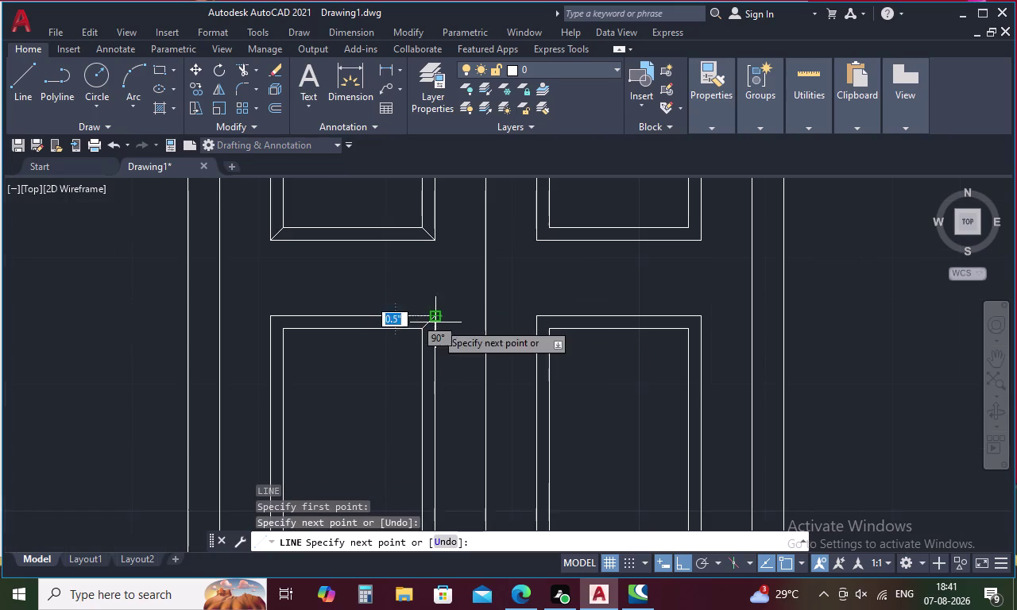
key(space)
key(space)
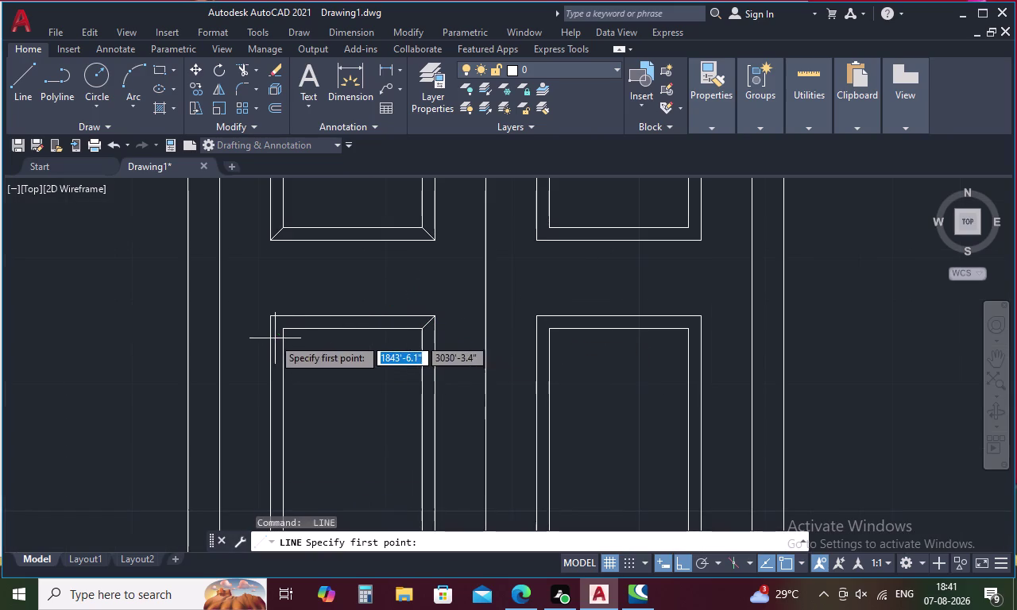
click(281, 325)
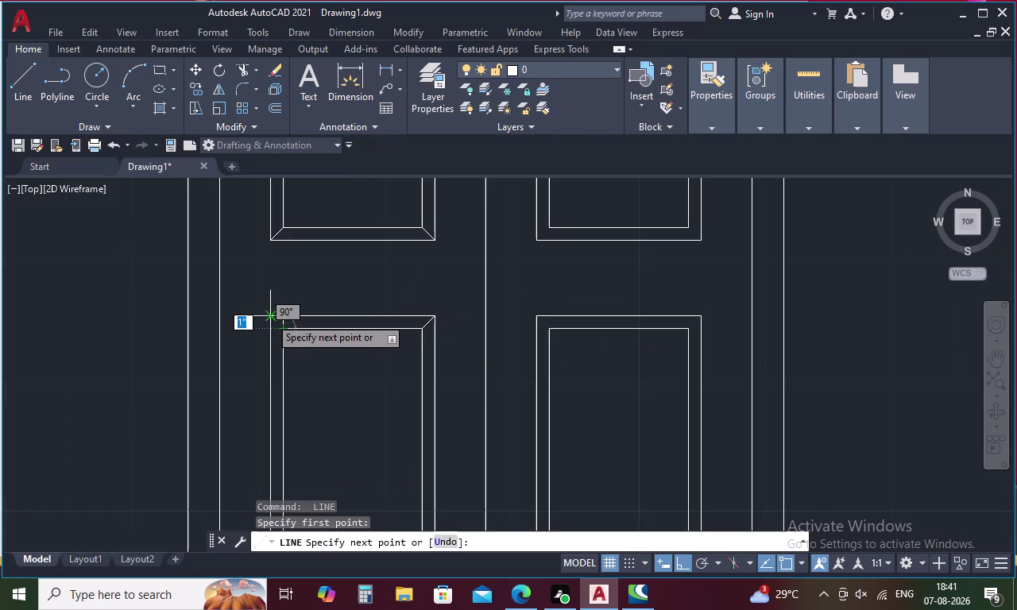
click(267, 319)
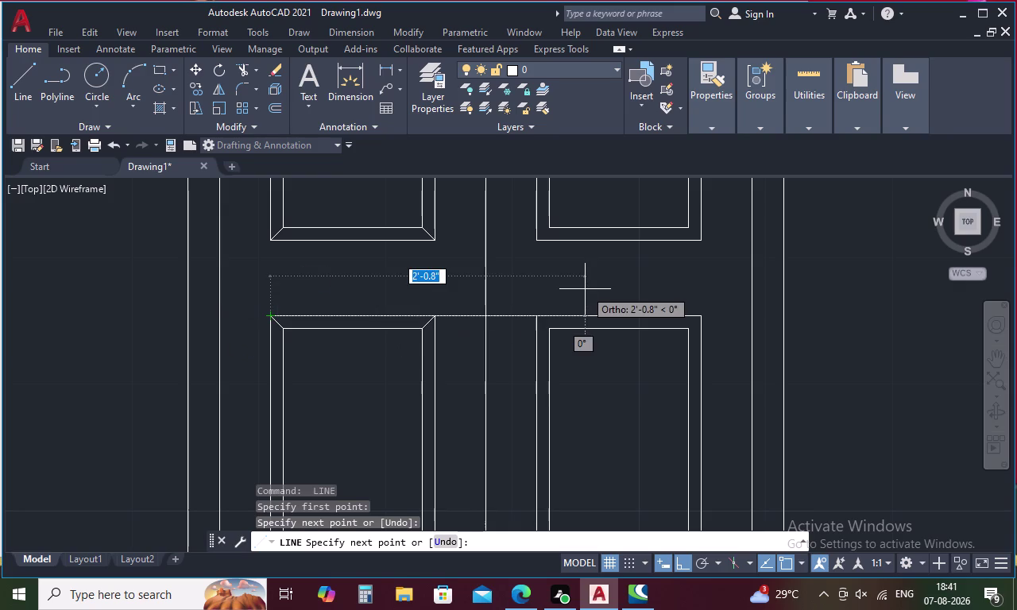
key(Escape)
Try mirroring the two top mitre lines, then undo and cancel the attempt.
text(MI)
key(space)
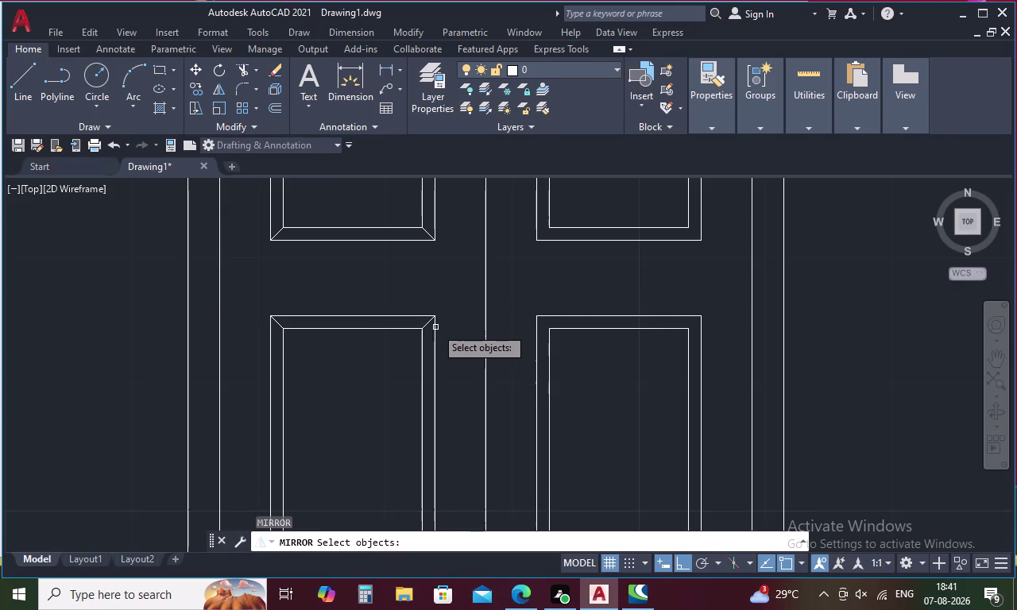
click(425, 325)
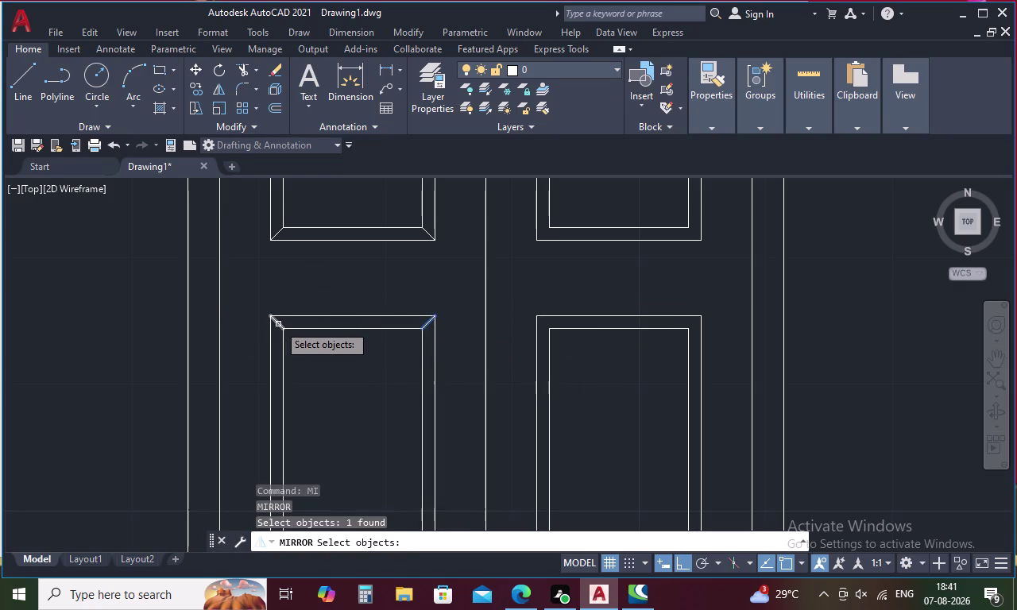
click(279, 324)
scroll(down, 3)
middle_drag(332, 349, 391, 261)
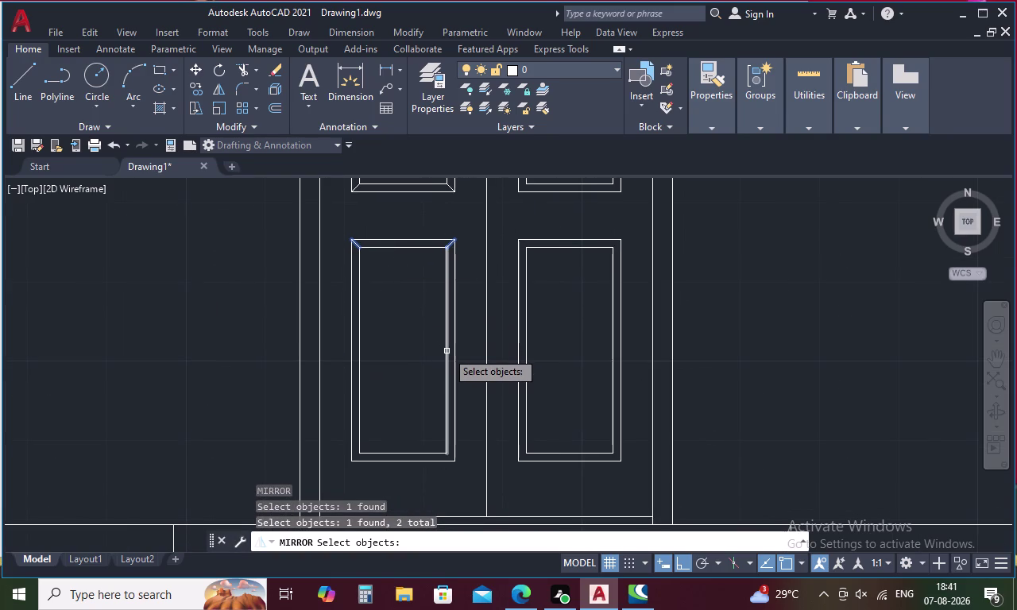
right_click(447, 351)
click(450, 356)
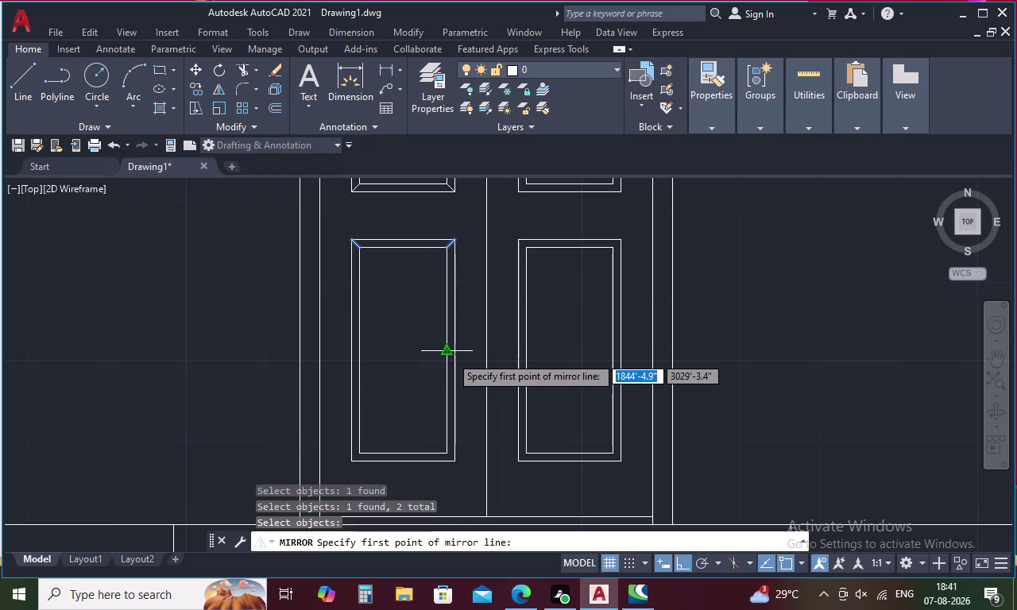
click(320, 365)
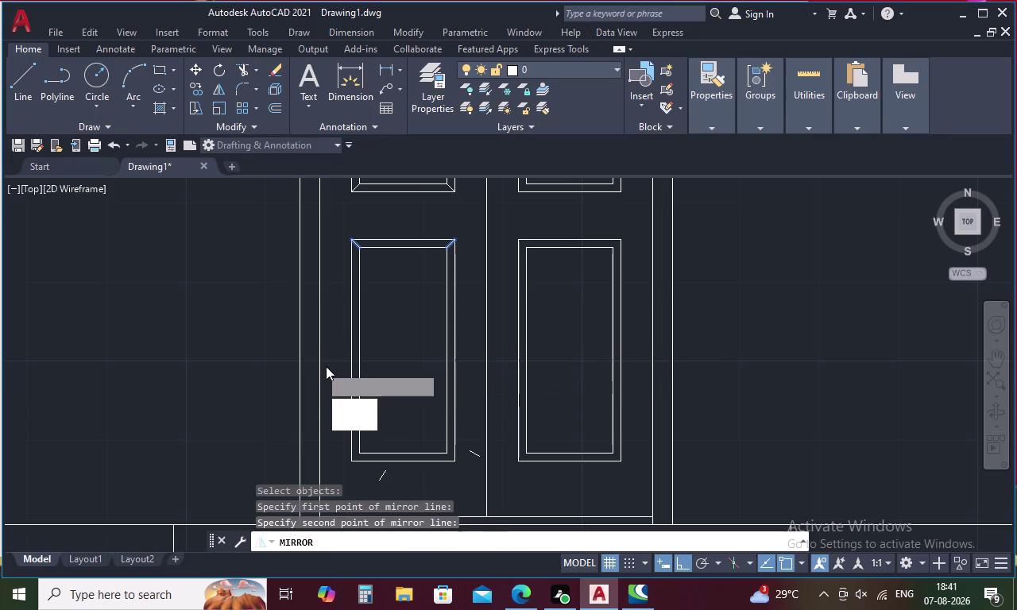
key(ctrl+z)
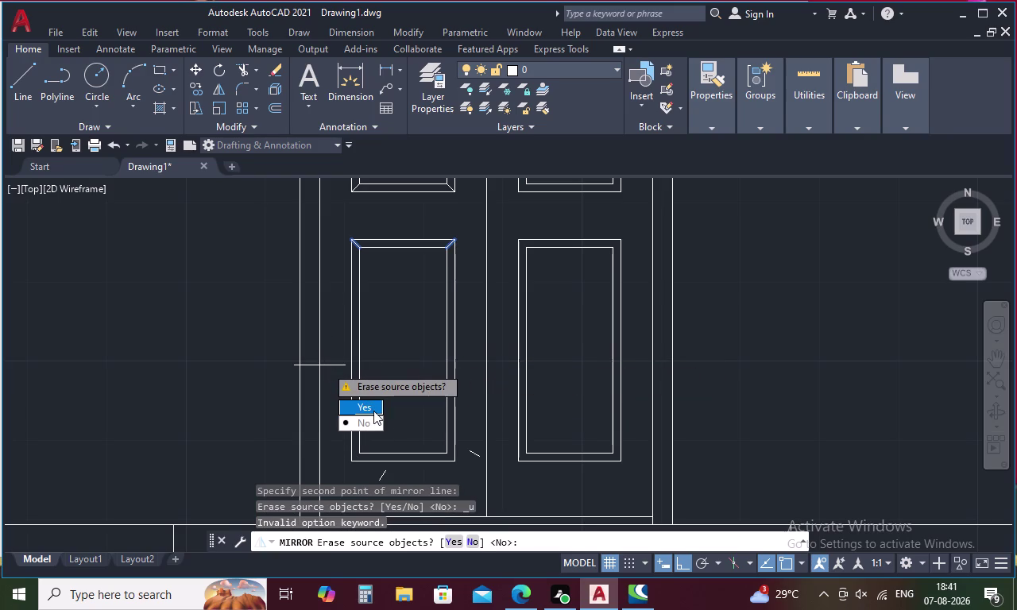
key(Escape)
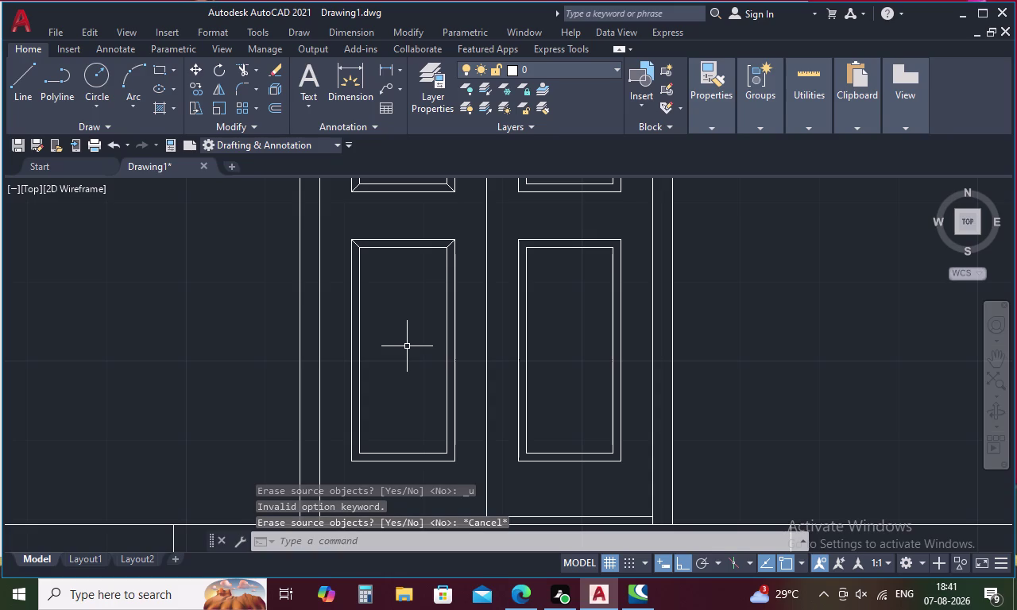
Pick the two top mitre lines again and start MIRROR on them.
scroll(up, 3)
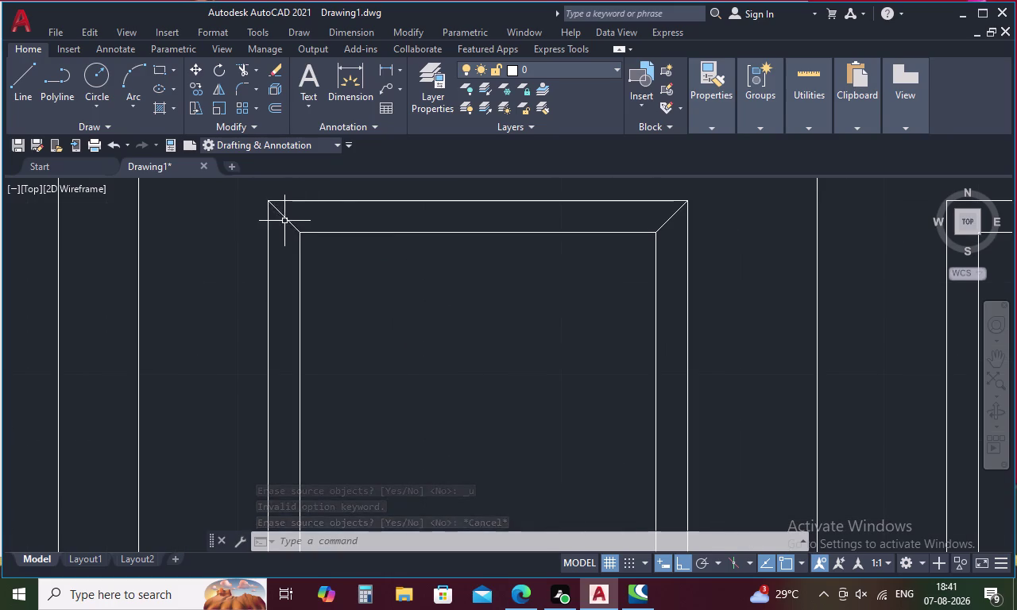
click(287, 217)
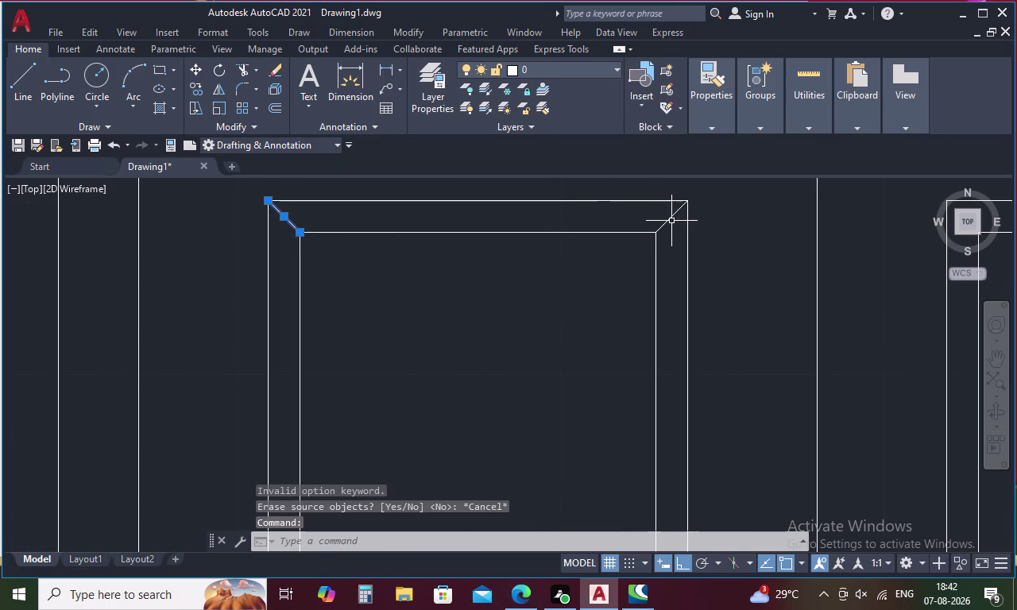
click(670, 220)
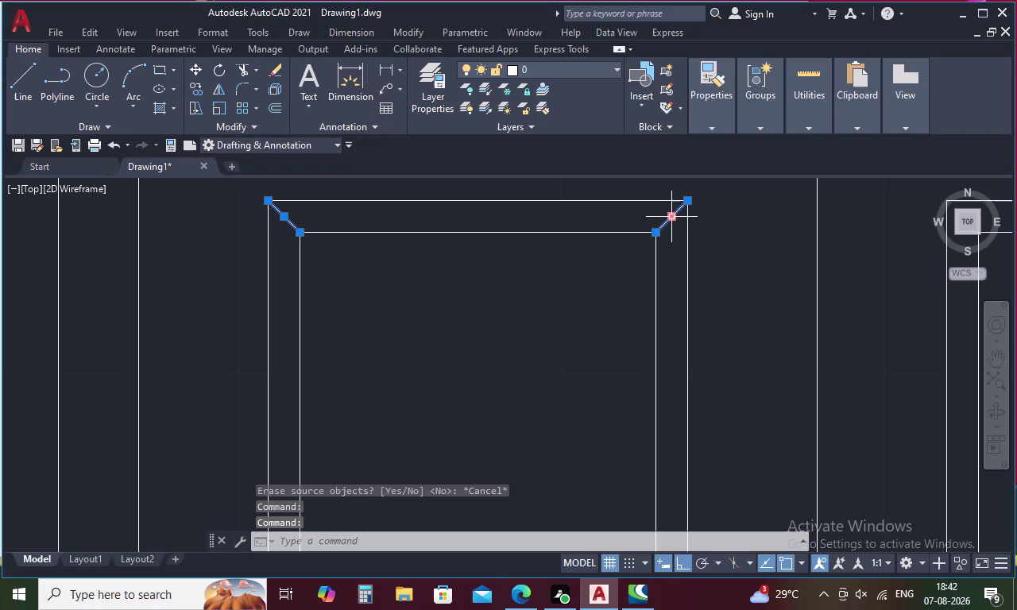
right_click(587, 308)
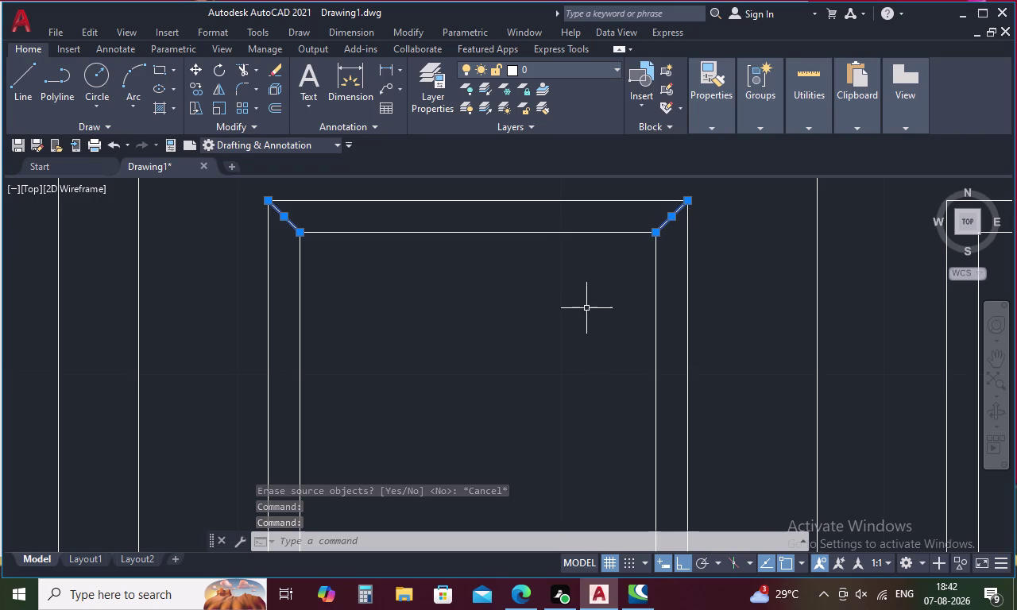
key(Escape)
text(M)
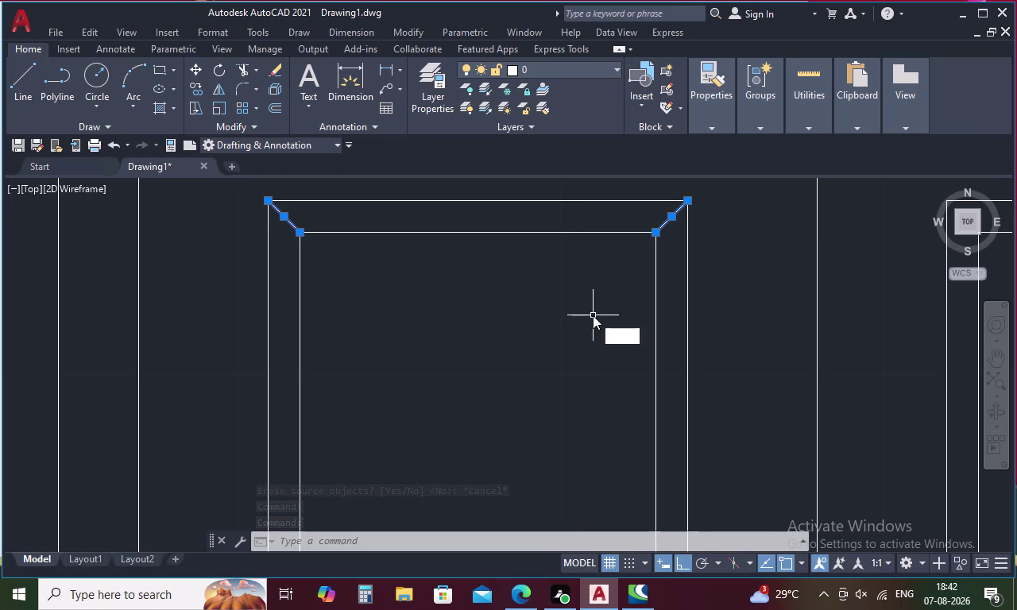
text(I)
key(space)
scroll(down, 3)
middle_drag(606, 342, 595, 287)
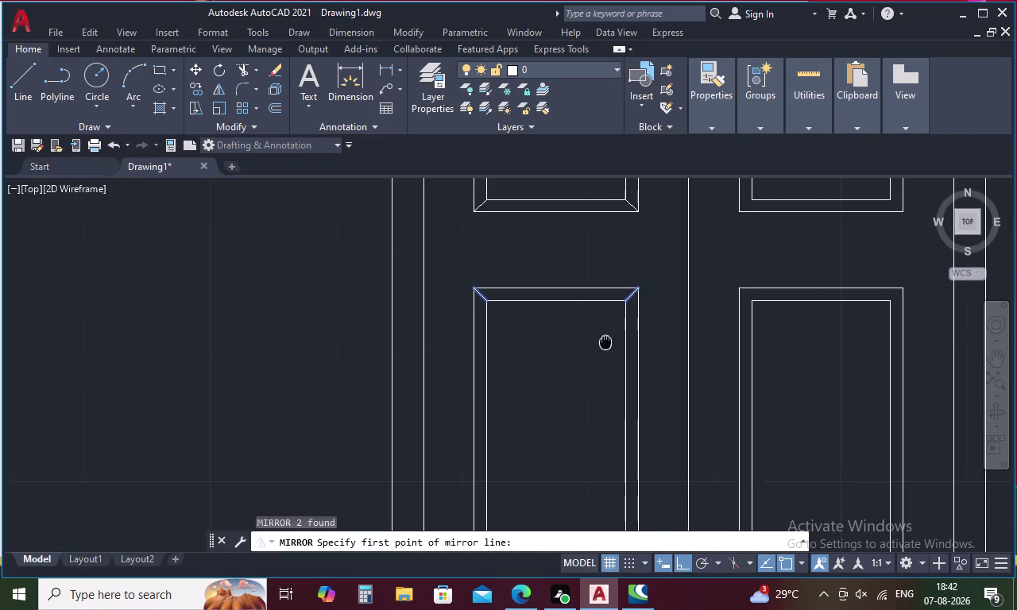
middle_drag(595, 288, 590, 256)
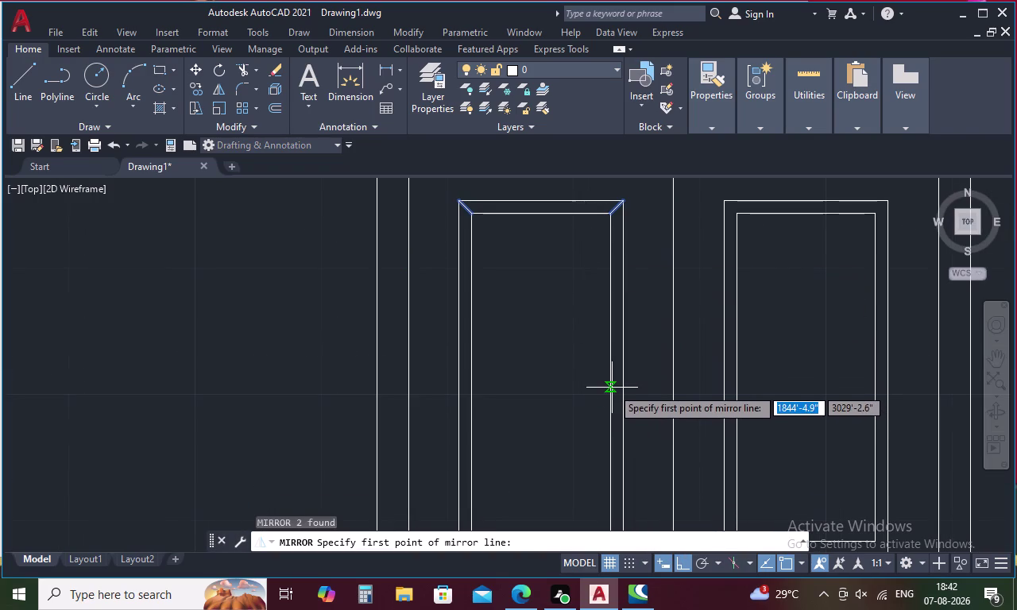
Mirror them across a horizontal line through the panel's middle, keeping the originals.
click(609, 374)
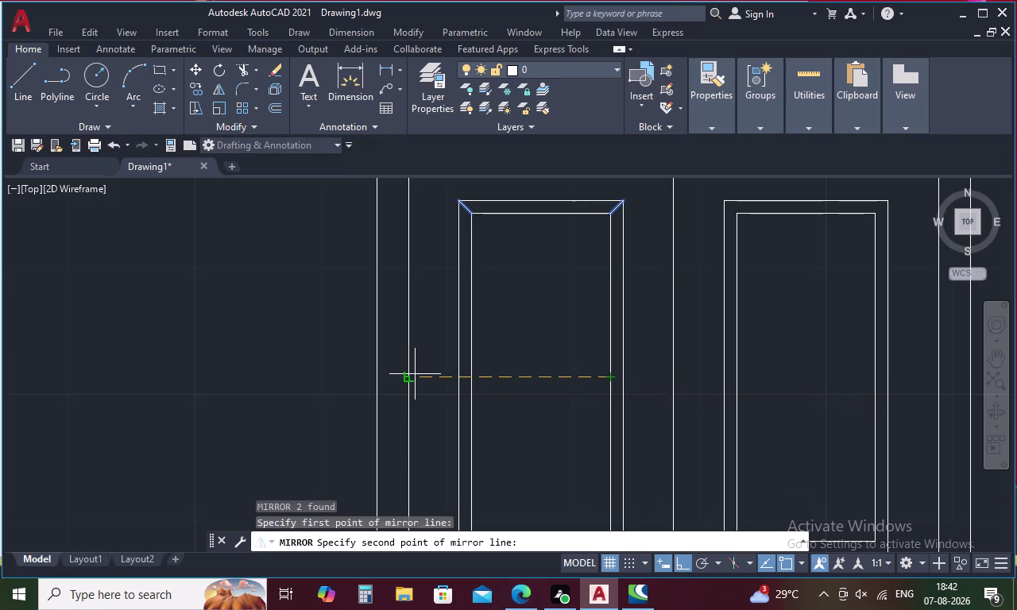
click(460, 377)
scroll(down, 3)
middle_drag(586, 371, 517, 362)
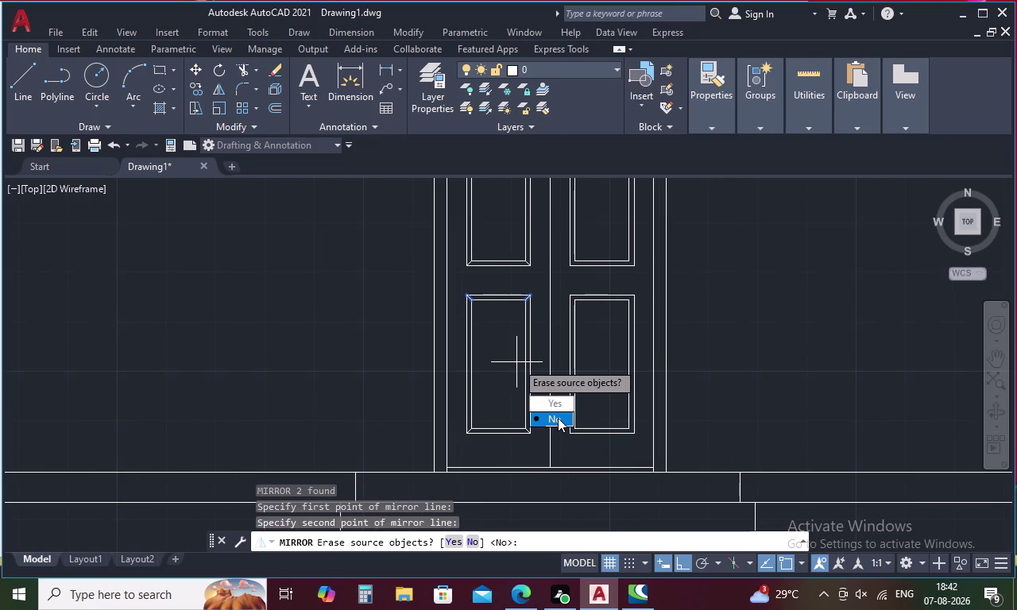
drag(558, 418, 587, 371)
scroll(up, 3)
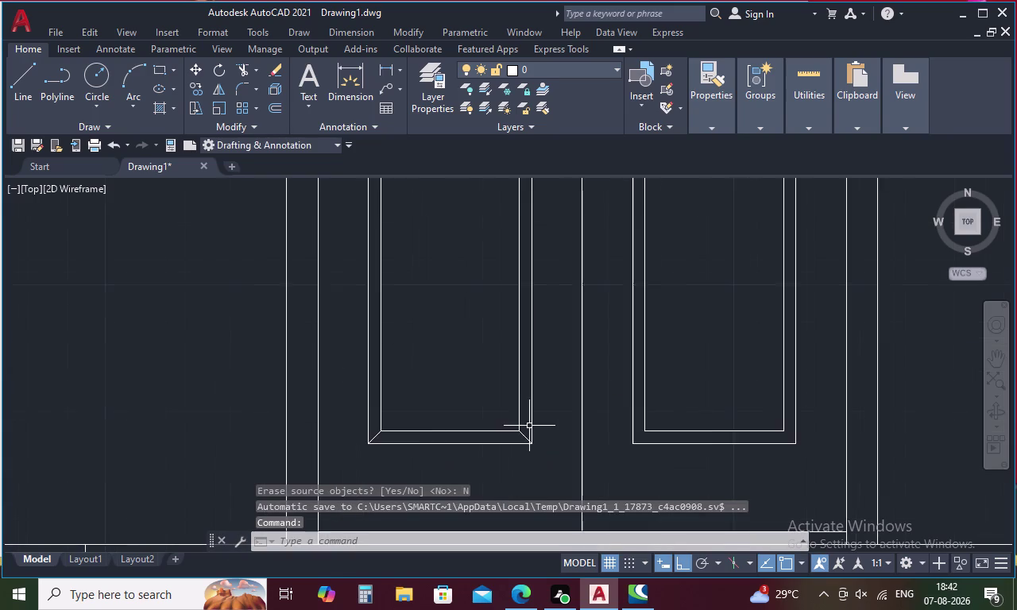
click(522, 447)
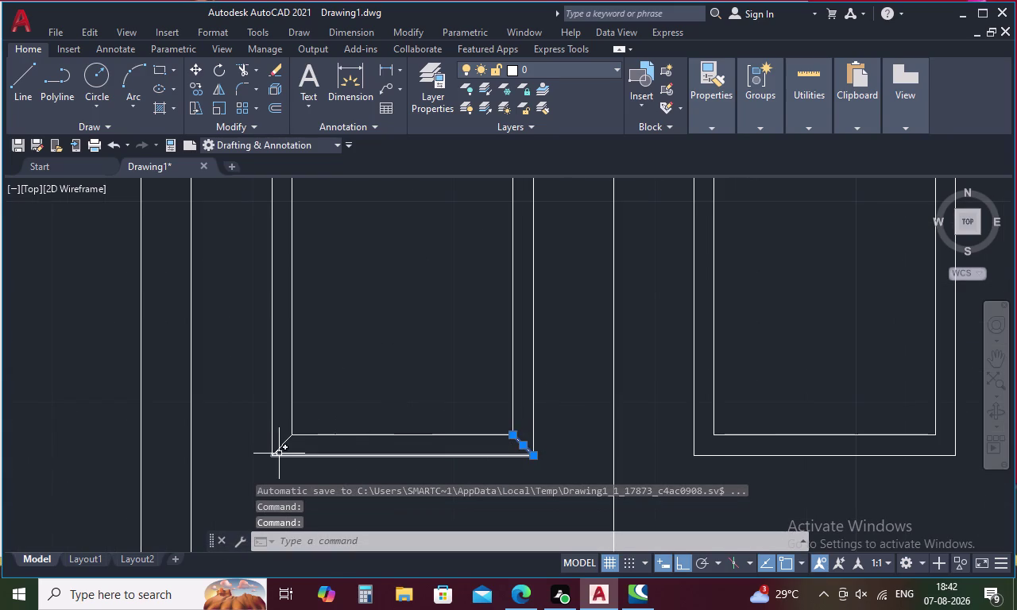
Select the new bottom mitre lines and the four middle corner mitre lines.
click(282, 444)
middle_drag(383, 342, 449, 522)
scroll(down, 3)
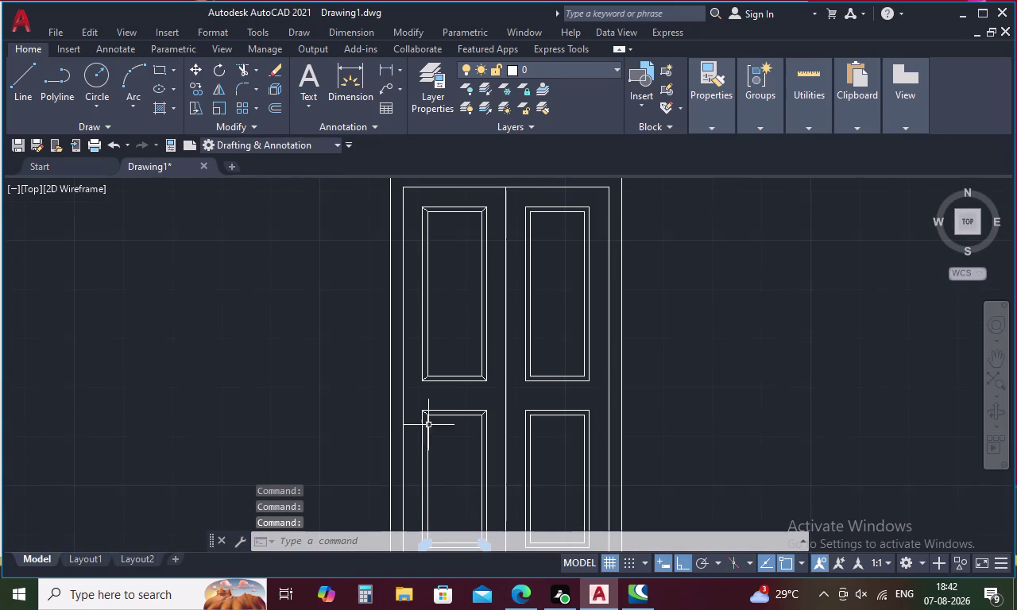
scroll(up, 3)
click(439, 412)
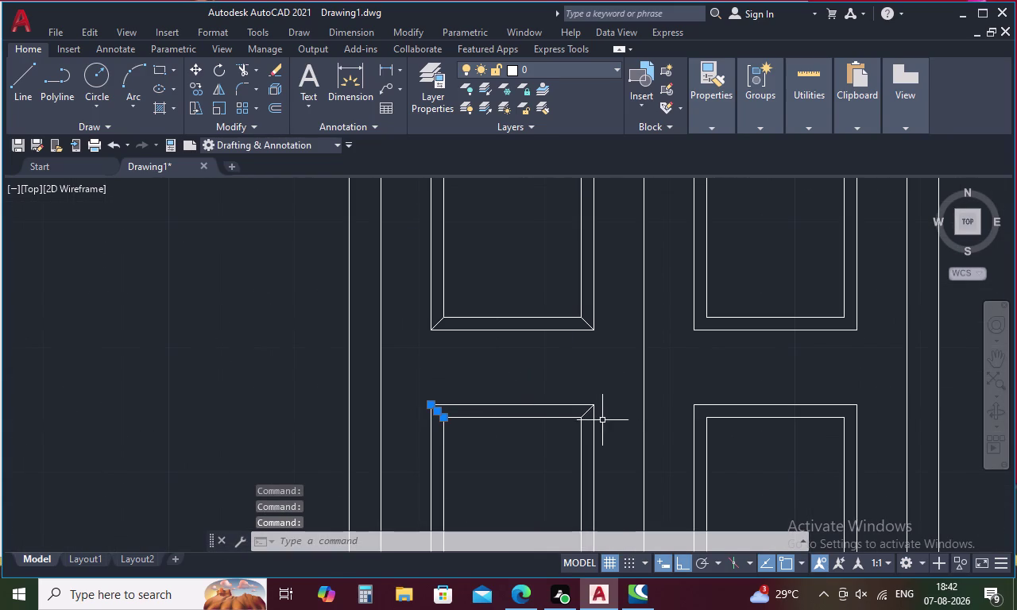
click(585, 411)
click(584, 319)
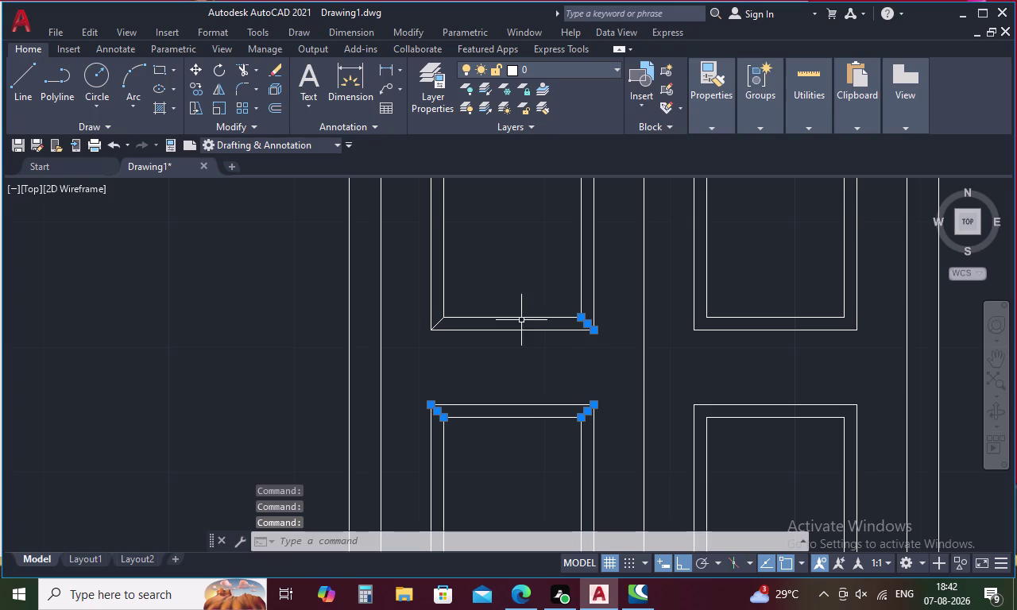
click(438, 325)
Add the upper panel's top-right and top-left mitre lines to the selection.
scroll(down, 3)
middle_drag(523, 298, 518, 480)
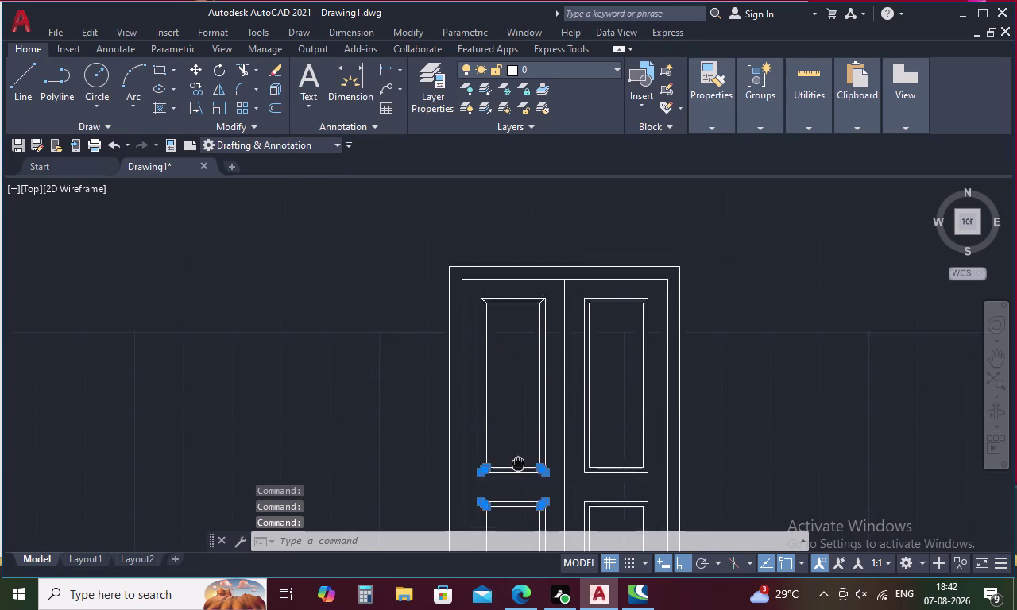
middle_drag(518, 480, 518, 483)
scroll(up, 3)
click(597, 321)
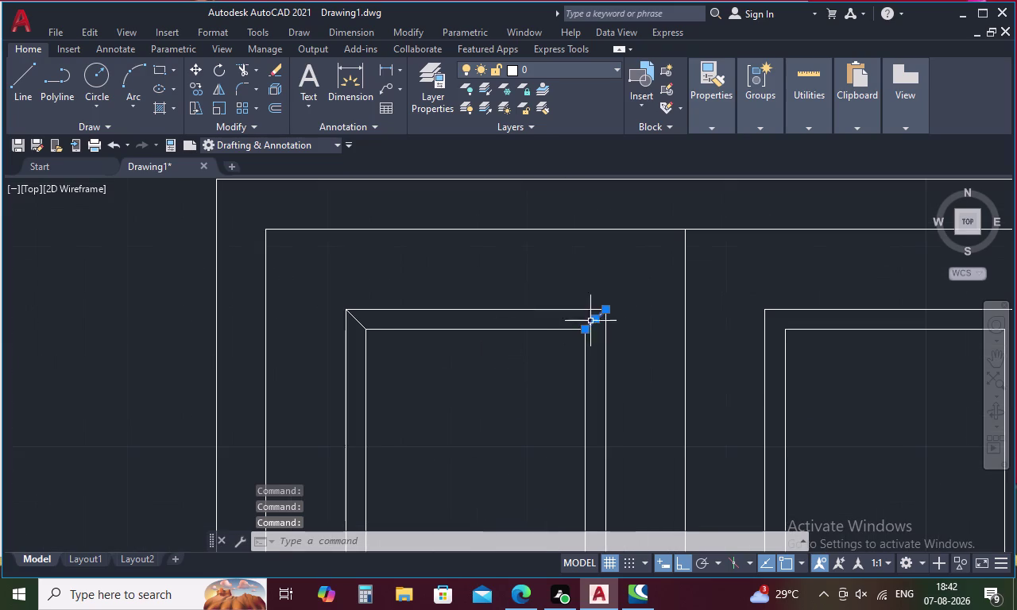
click(361, 322)
Start MIRROR on the eight lines, beginning the mirror line on the leaves' centre line.
text(M)
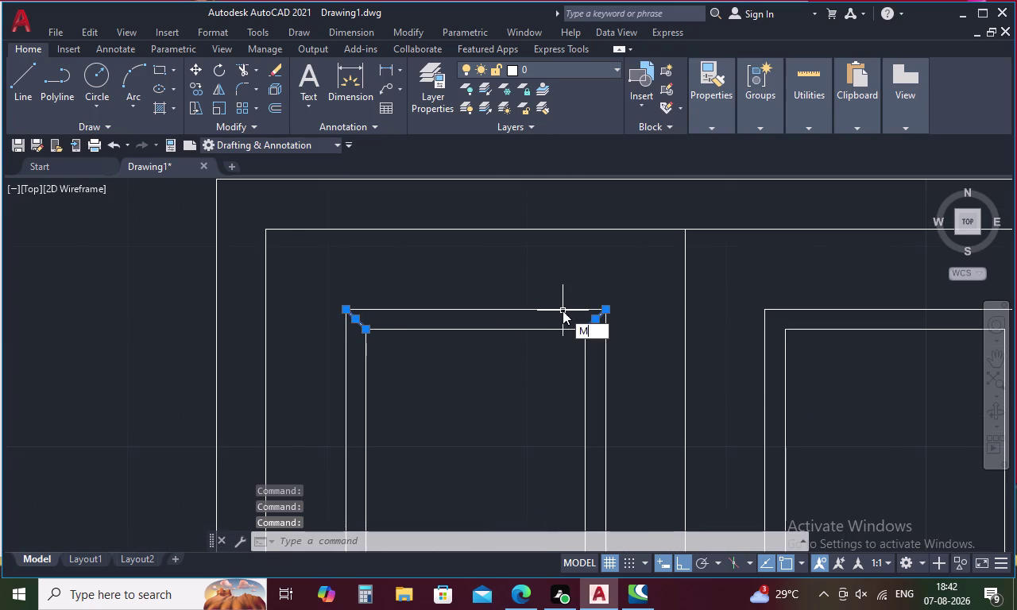
text(I)
key(space)
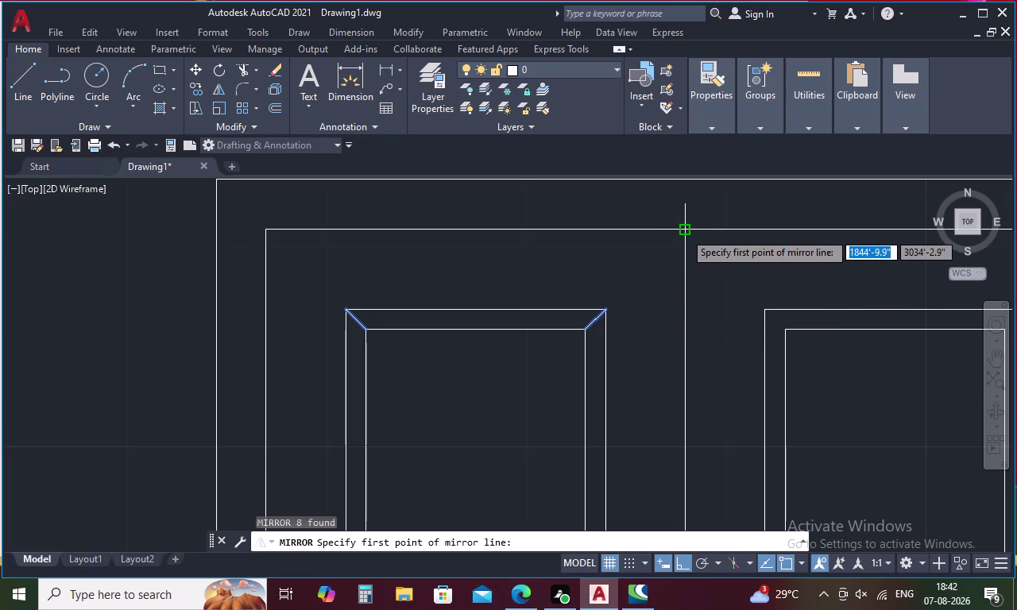
click(684, 232)
scroll(down, 3)
middle_drag(684, 232, 666, 194)
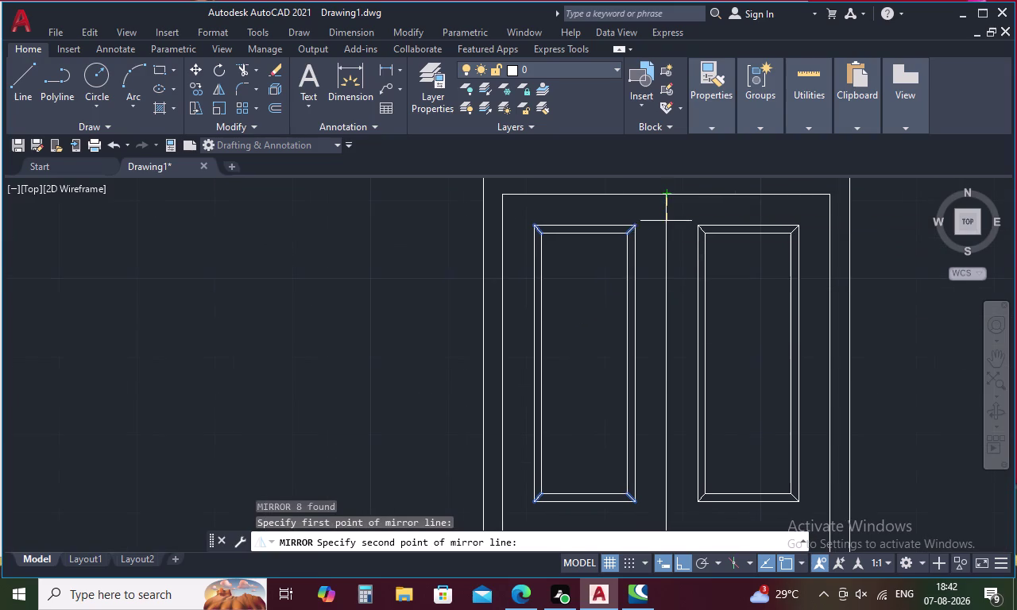
middle_drag(715, 416, 646, 188)
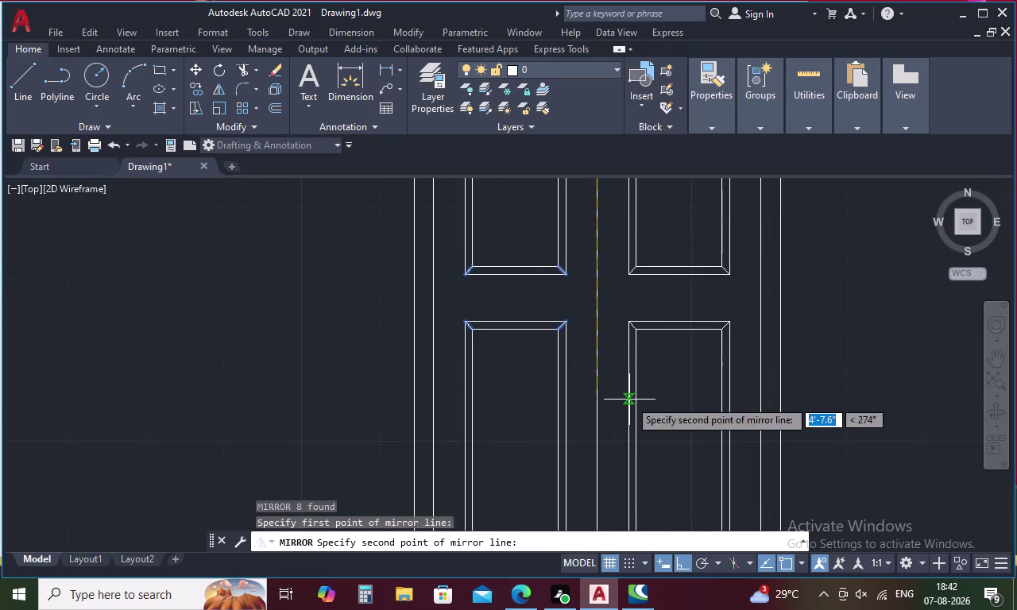
middle_drag(630, 399, 621, 259)
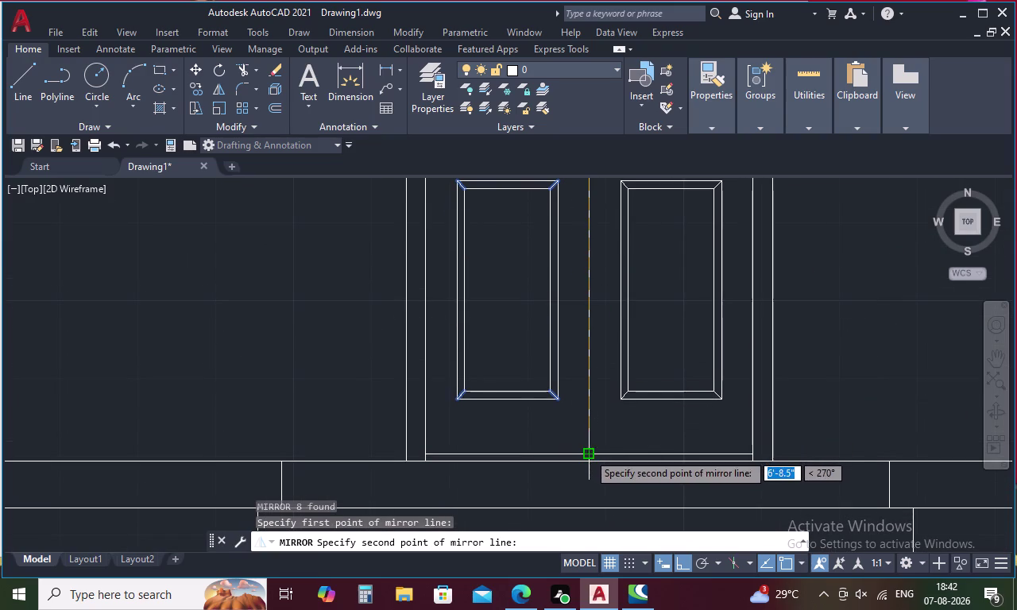
End the mirror line at the door's bottom, keeping the left leaf's originals.
click(588, 453)
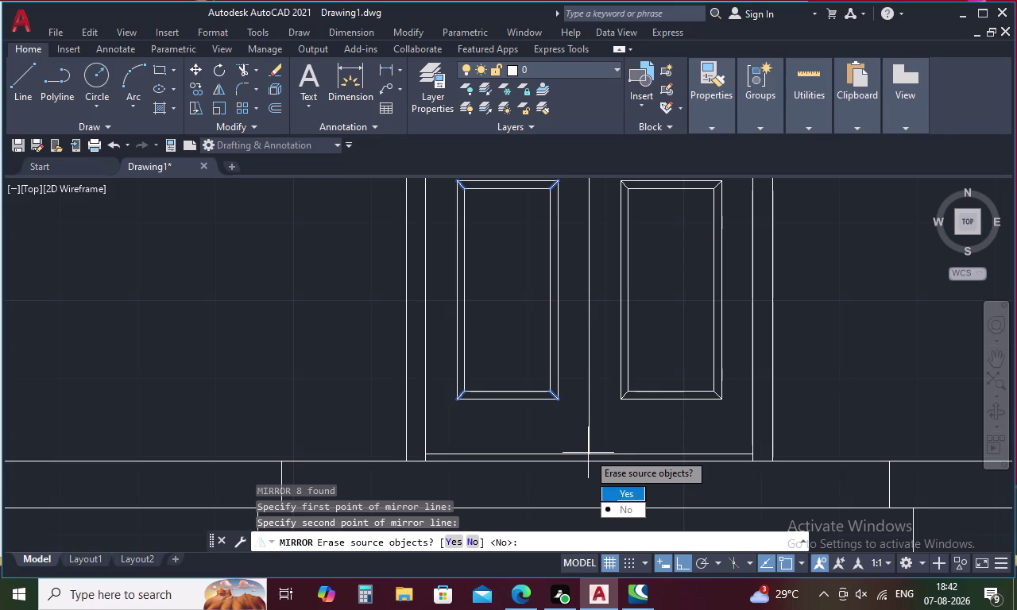
drag(638, 505, 588, 453)
scroll(down, 3)
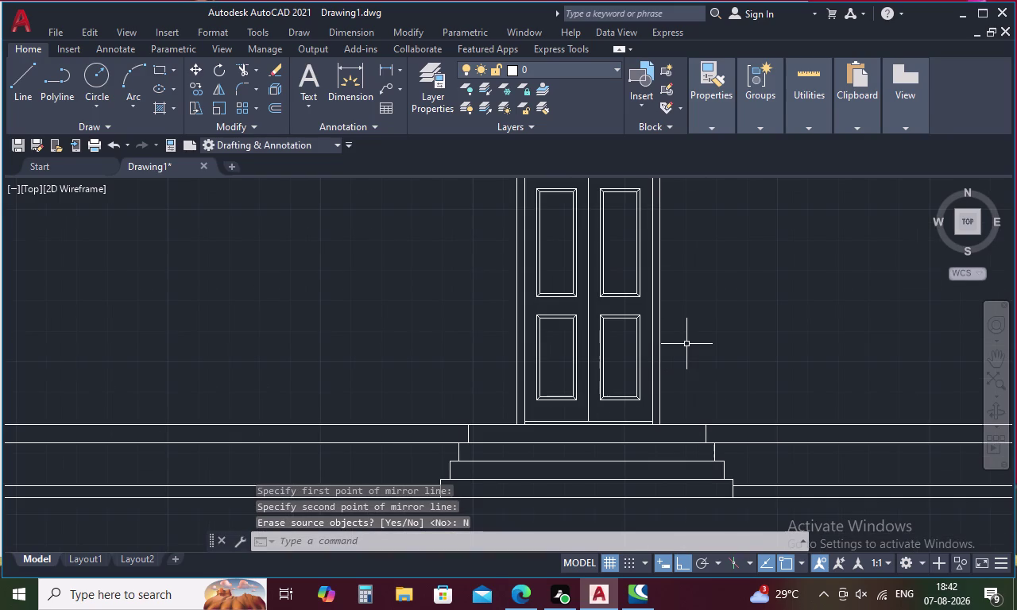
middle_drag(688, 344, 646, 395)
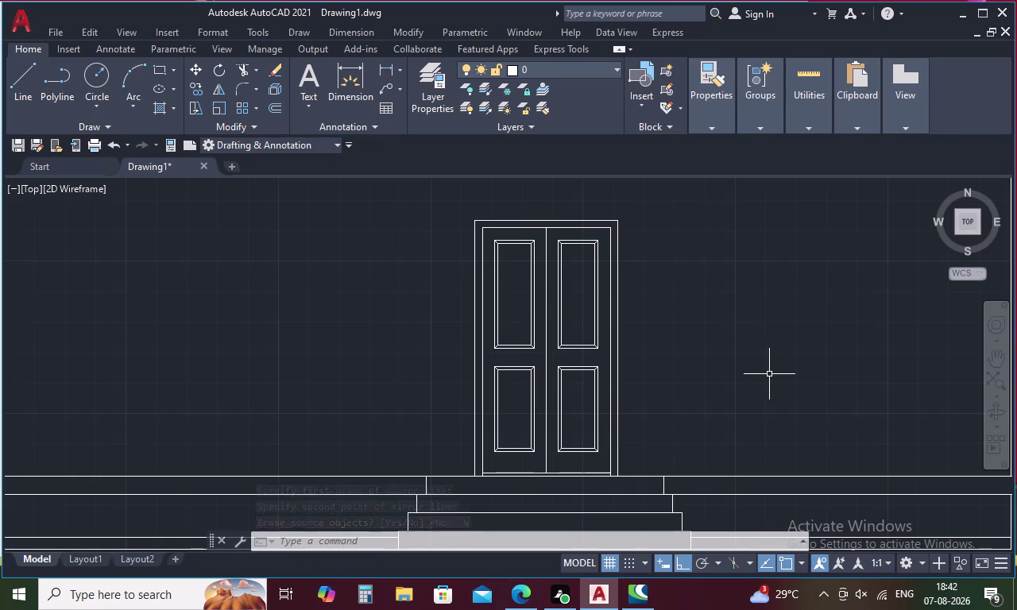
key(o)
key(space)
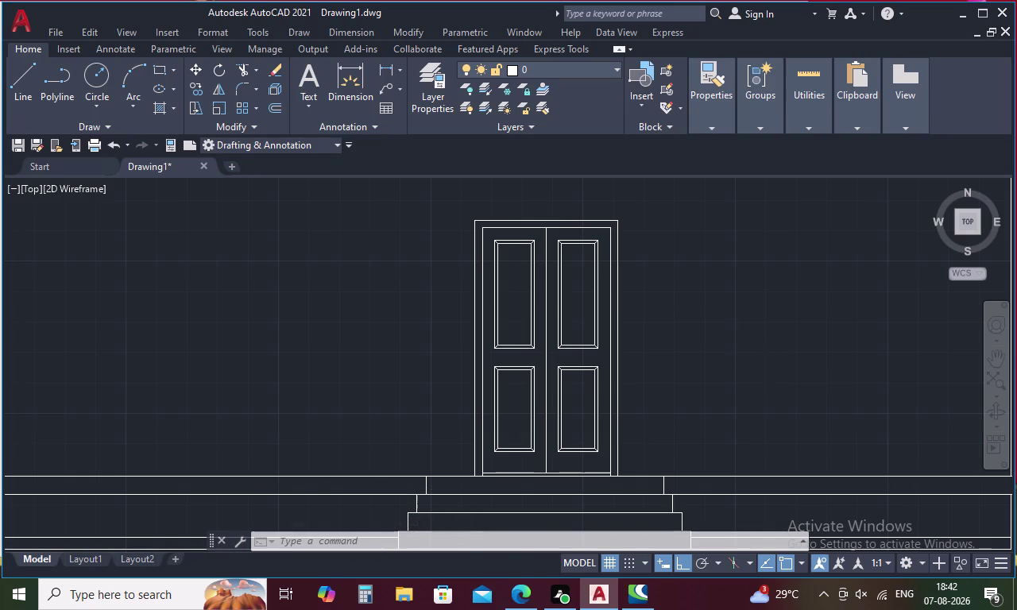